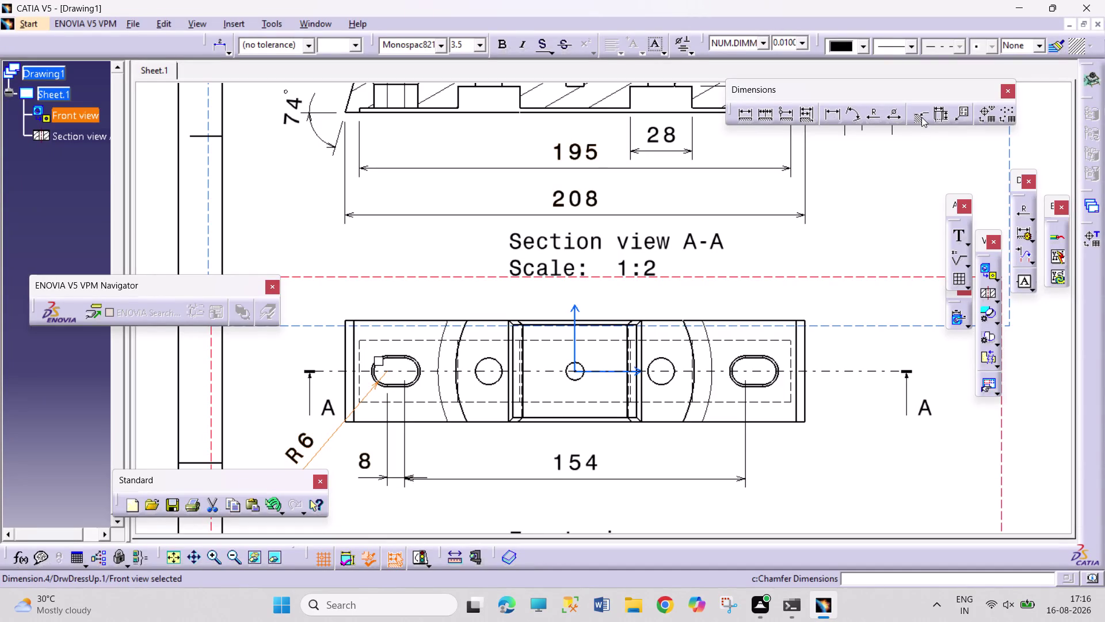
Try a chamfer dimension on the slot's top edge, cancel it, and zoom to the left slot.
drag(922, 115, 912, 118)
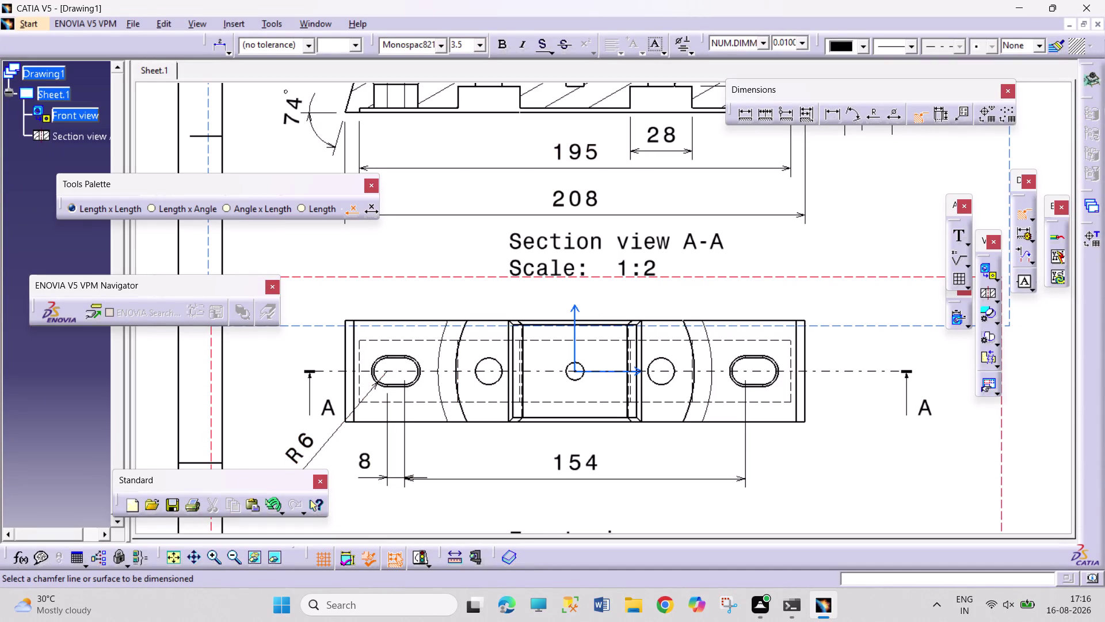
click(392, 357)
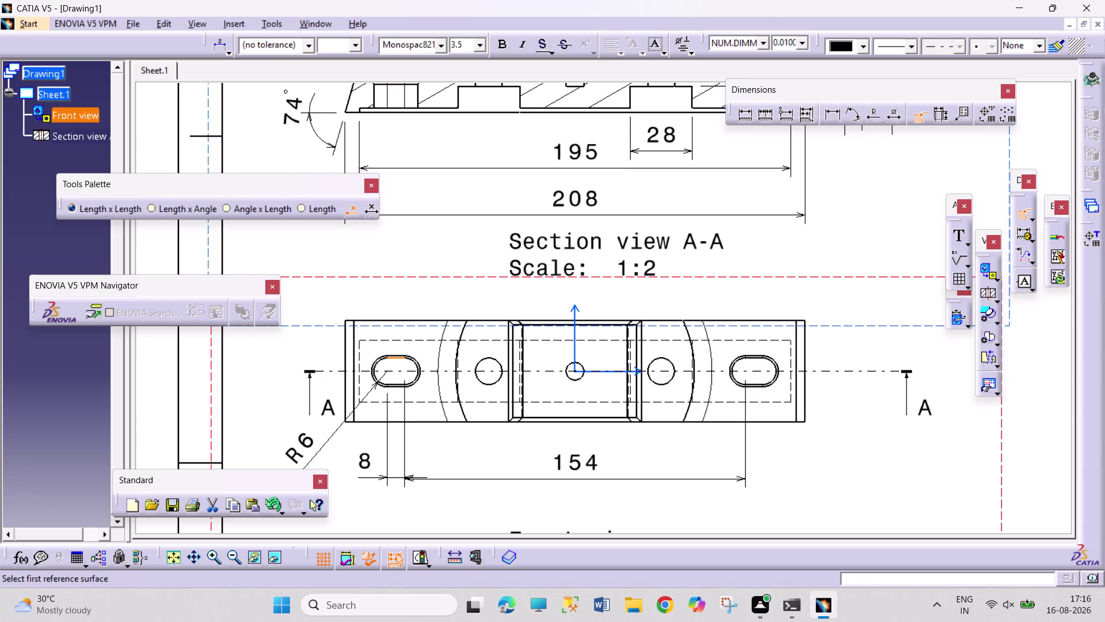
click(392, 354)
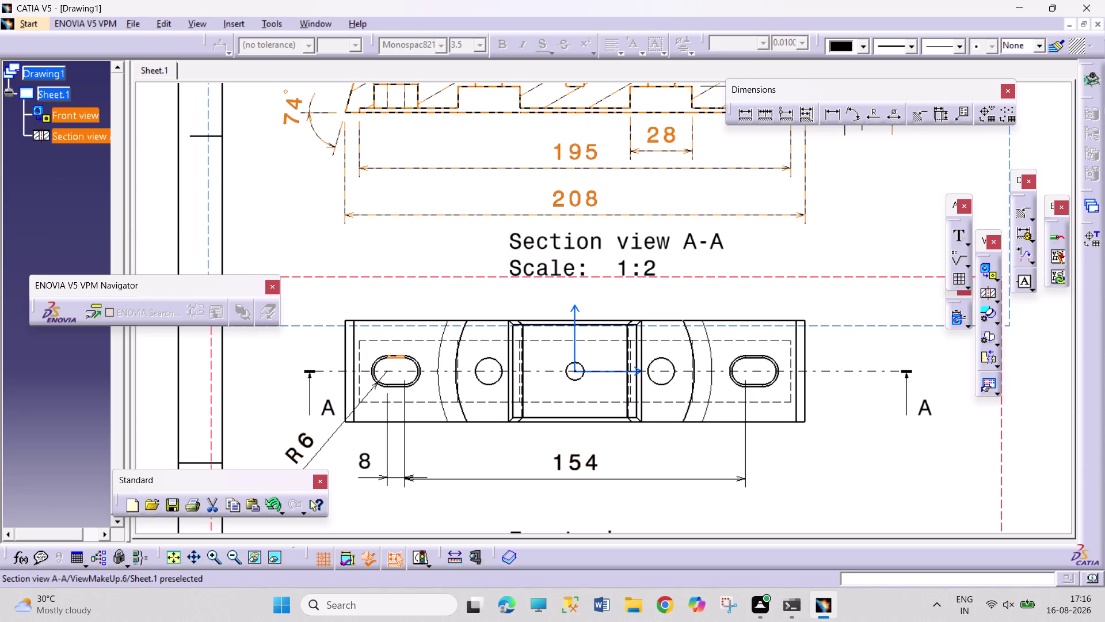
key(Escape)
key(Escape)
key(Escape)
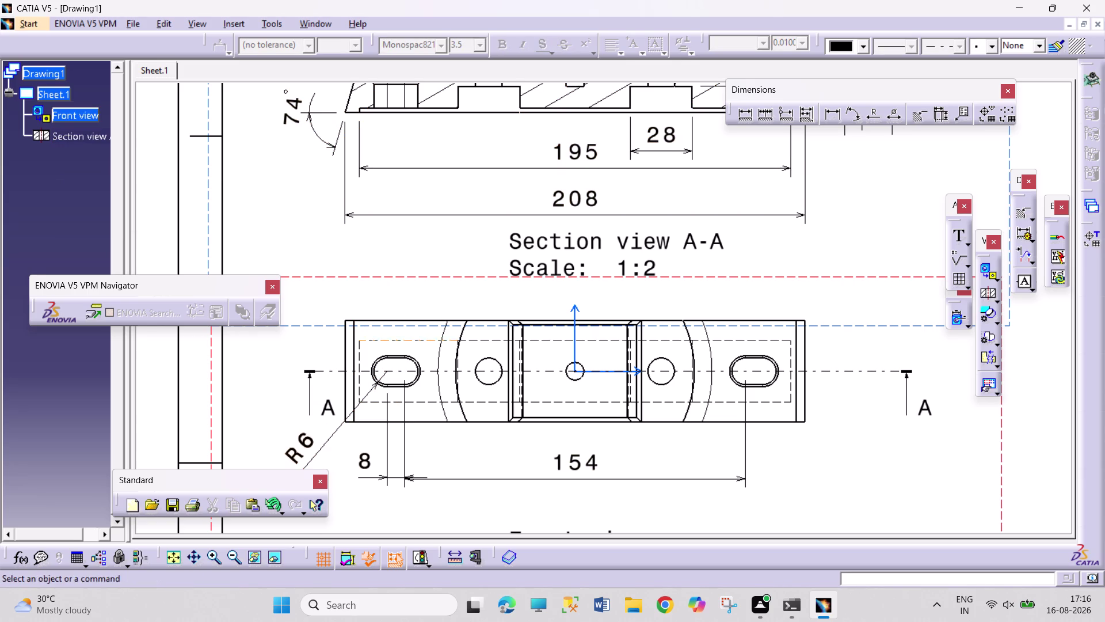
triple_click(212, 561)
click(212, 560)
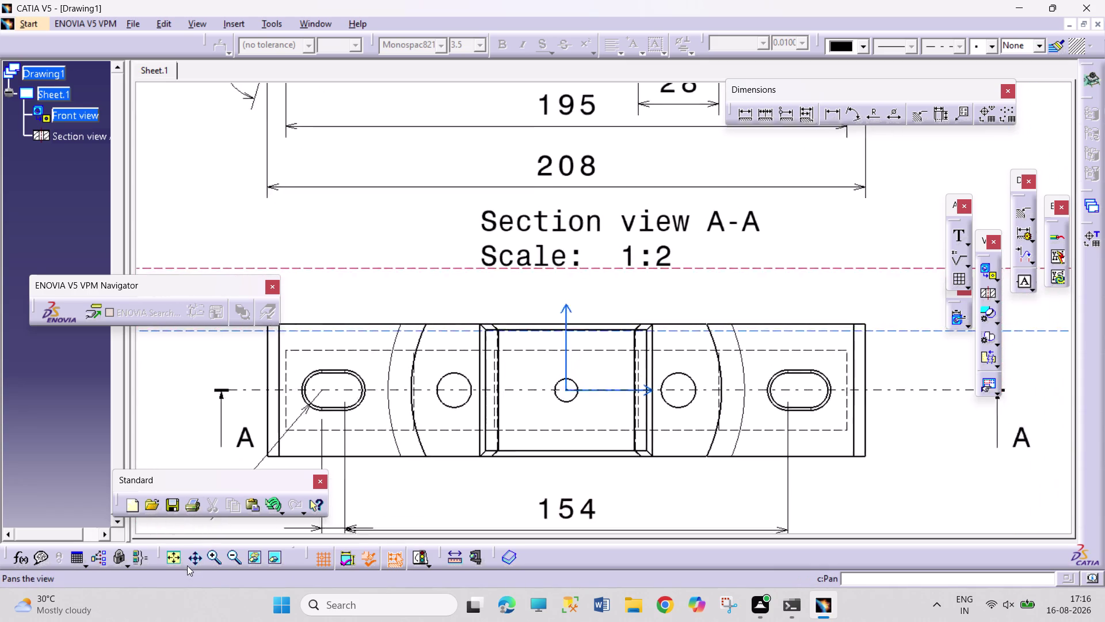
click(189, 558)
drag(353, 486, 685, 465)
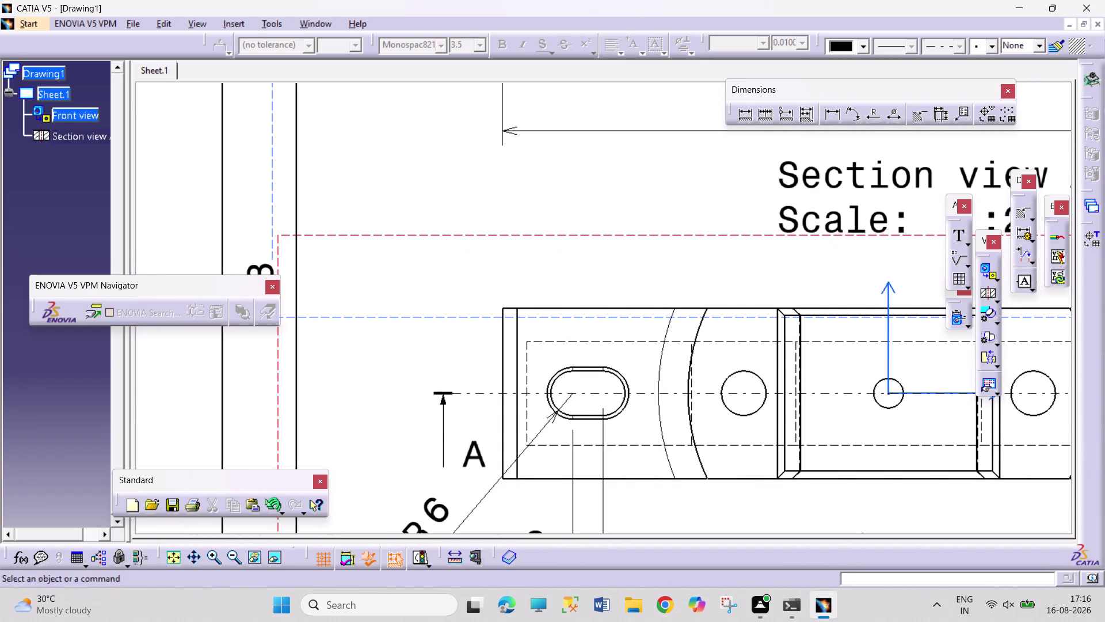
Retry the chamfer dimension on the left slot's top edge, then cancel it.
click(923, 115)
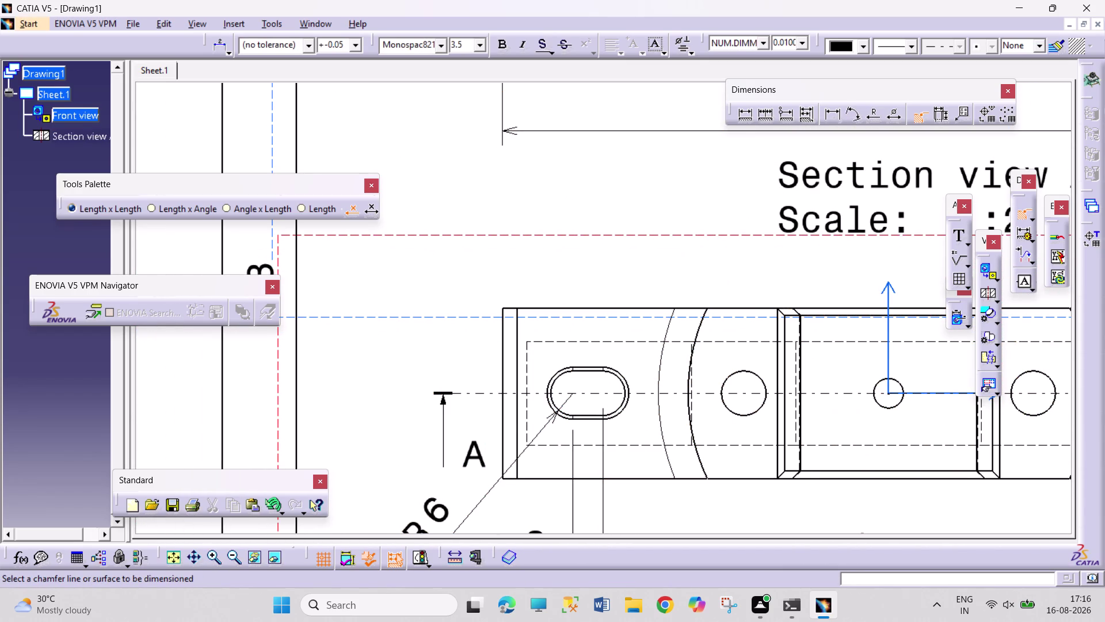
click(584, 370)
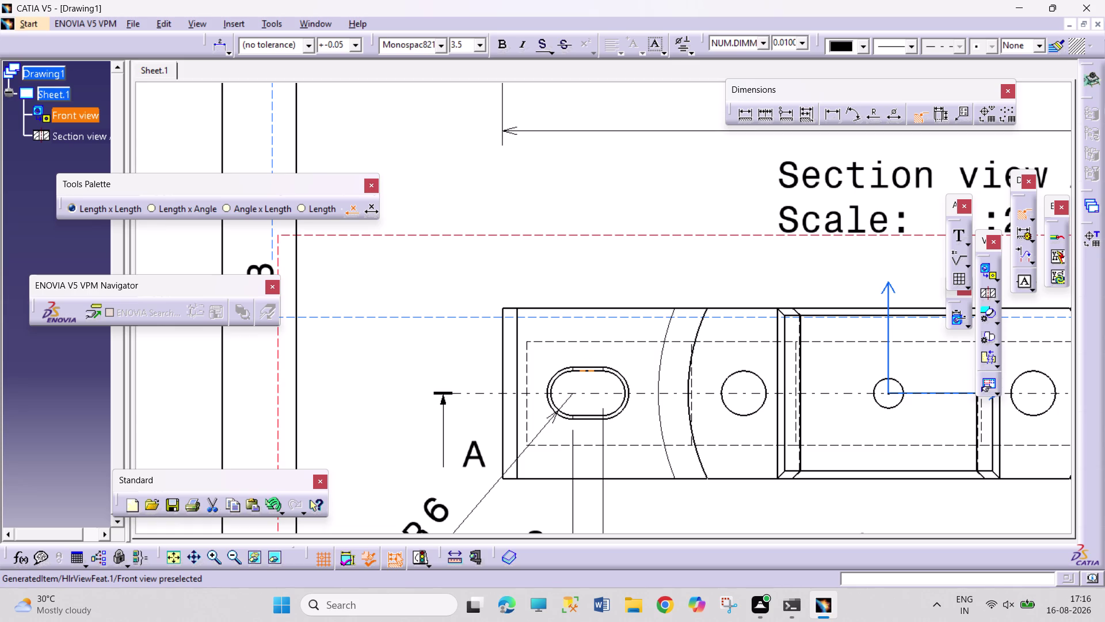
click(589, 367)
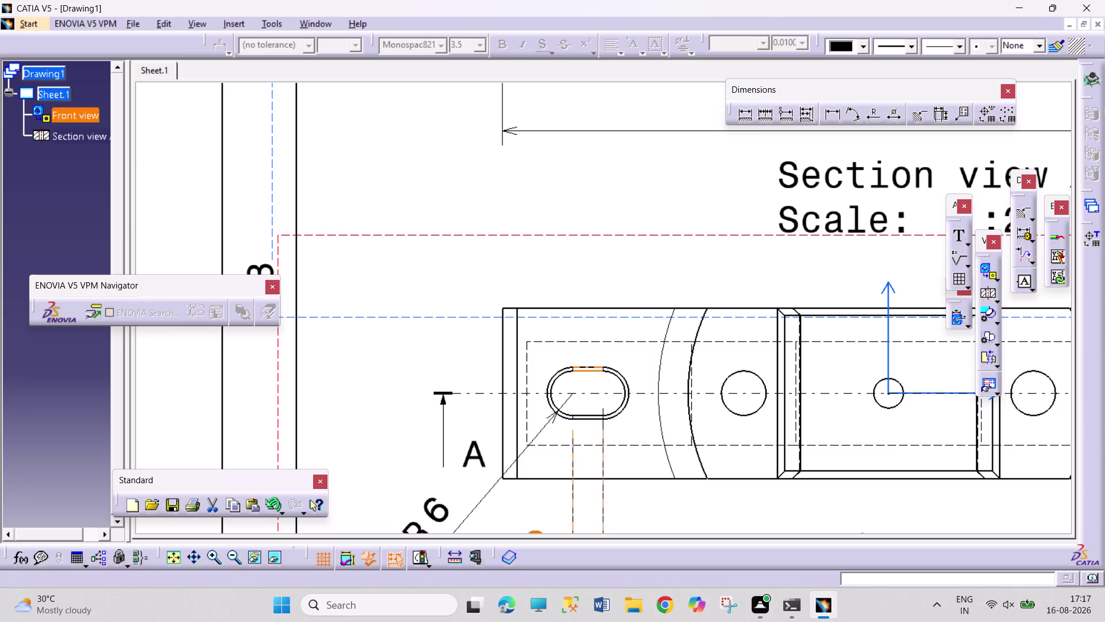
click(595, 366)
double_click(595, 366)
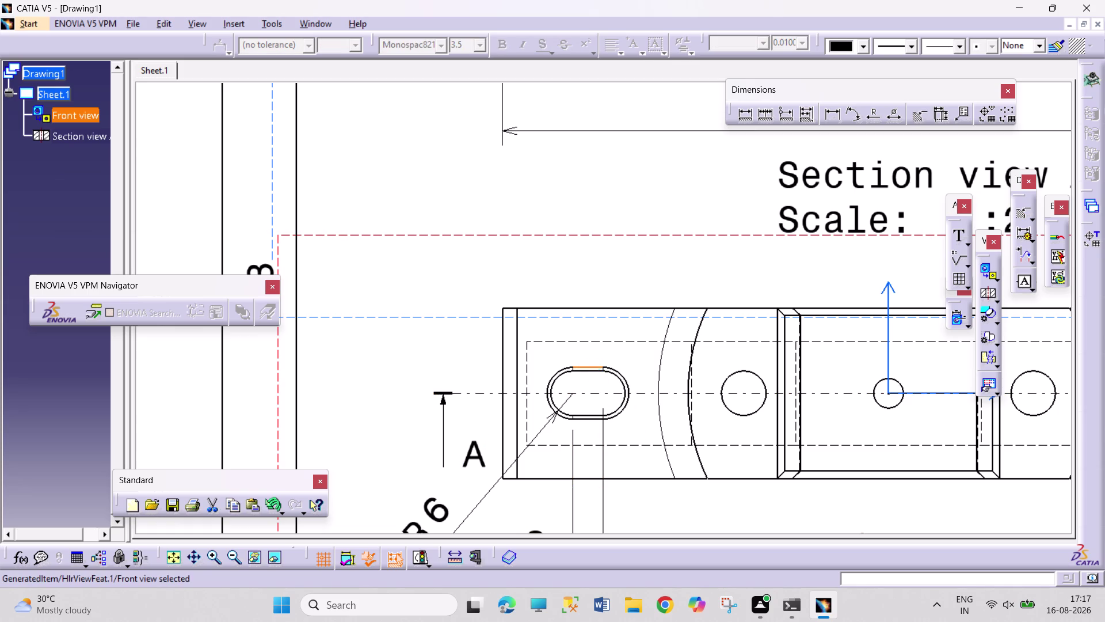
click(595, 371)
key(Escape)
key(Escape)
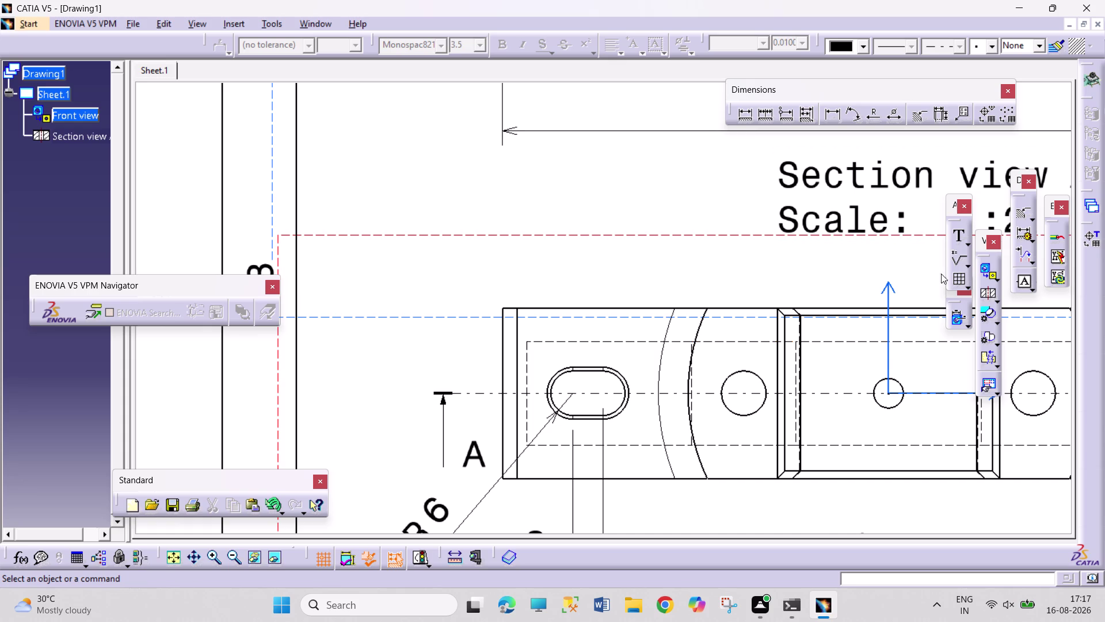
Chamfer-dimension the central block's edge against two reference surfaces, then zoom out.
click(1022, 215)
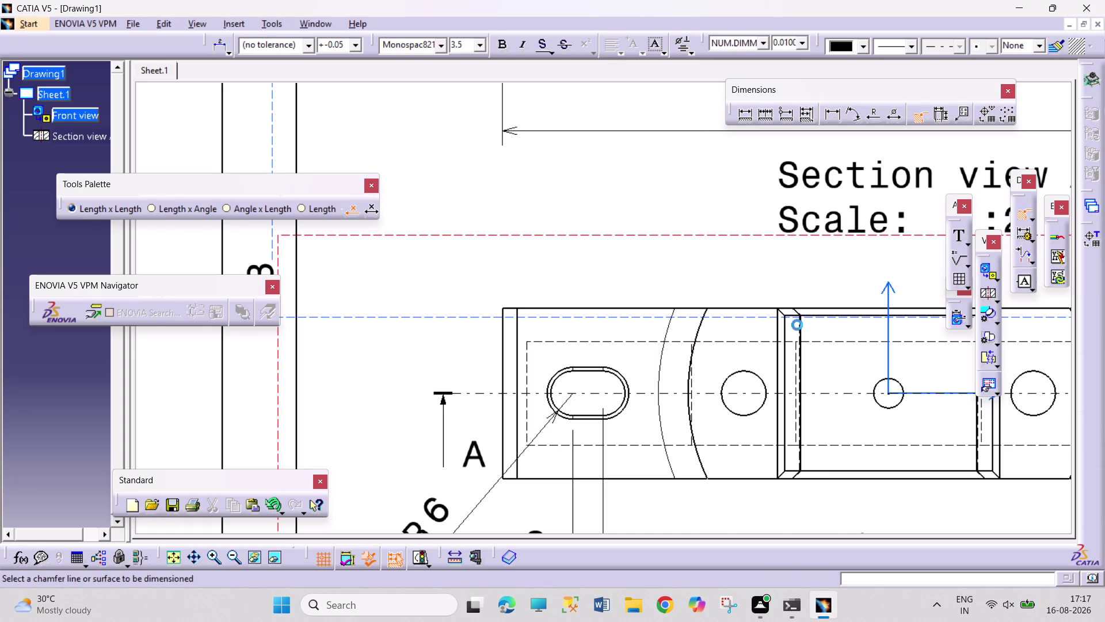
click(785, 345)
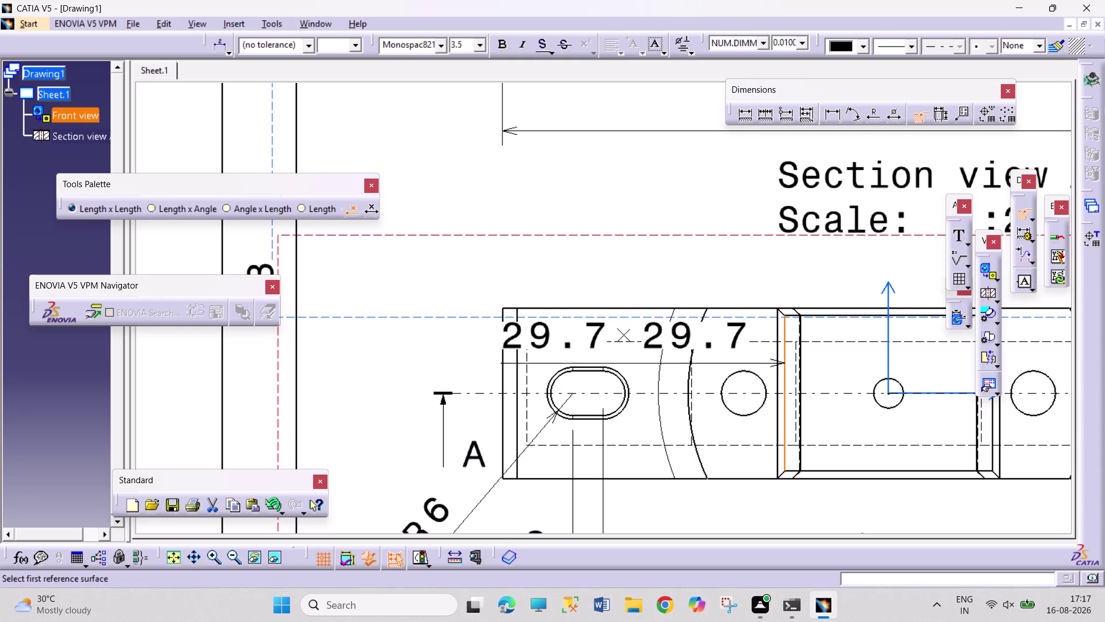
click(788, 307)
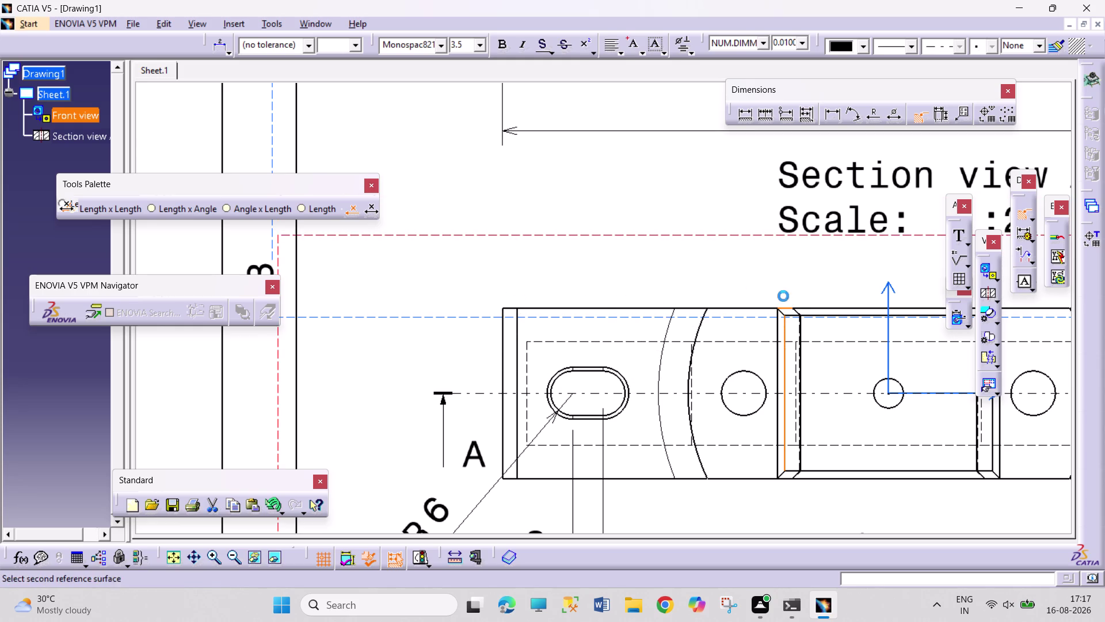
click(915, 118)
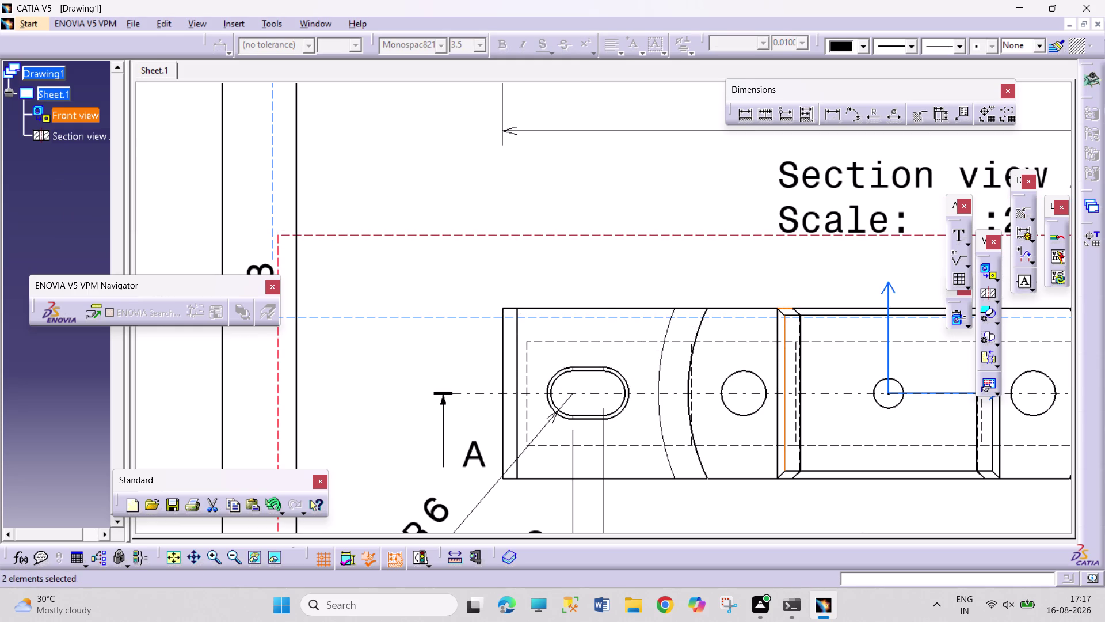
triple_click(230, 558)
triple_click(230, 559)
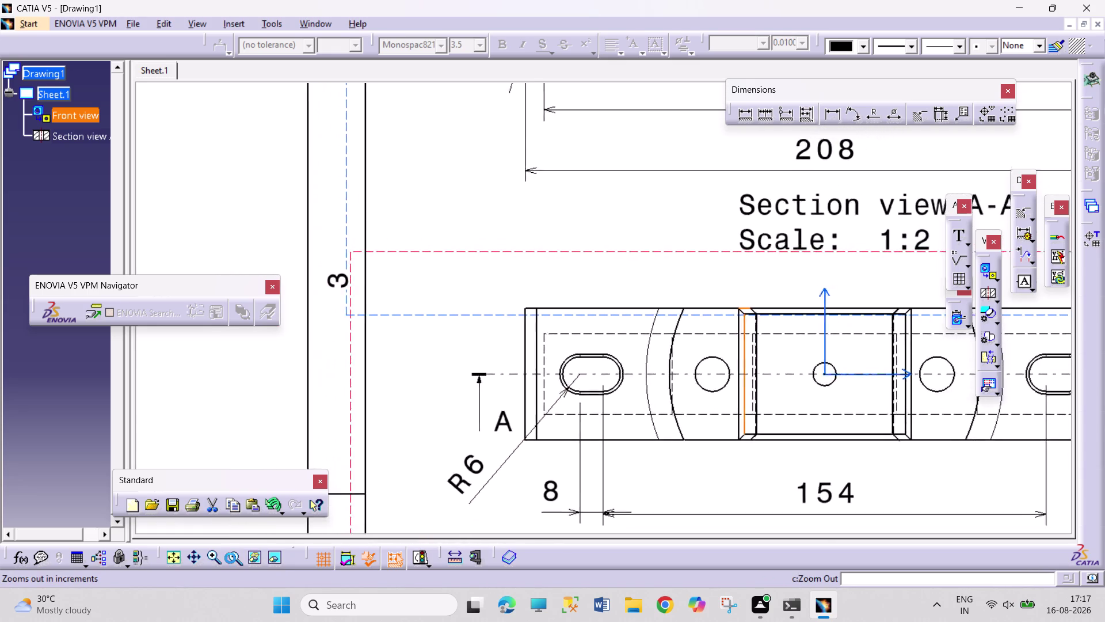
triple_click(230, 558)
triple_click(230, 557)
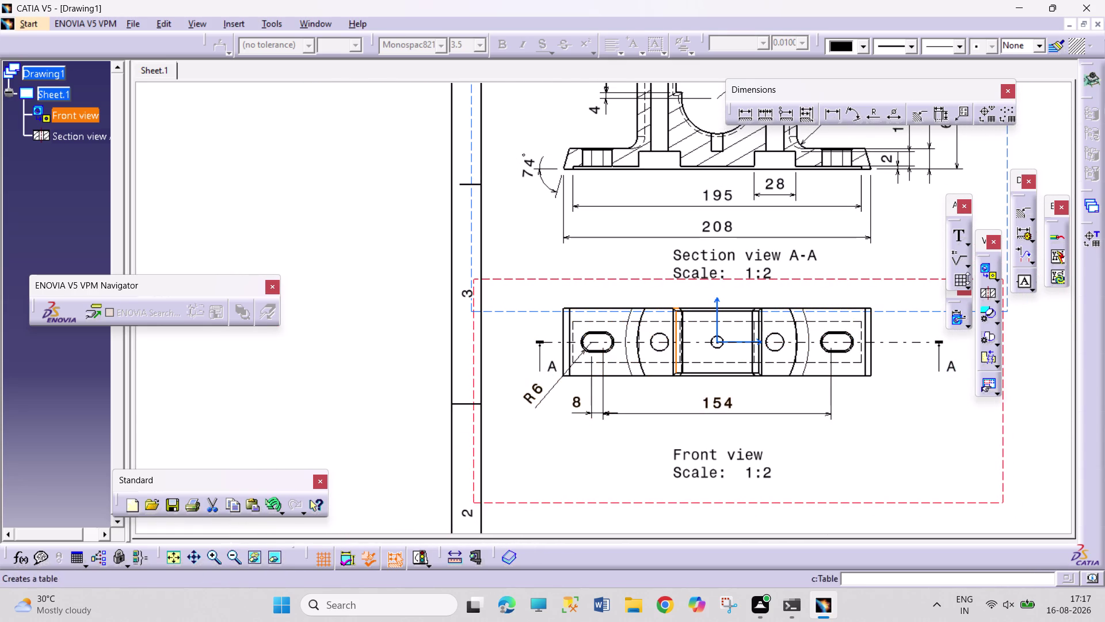
Dimension the front view's right-end height between top and bottom edges as 46.
click(831, 113)
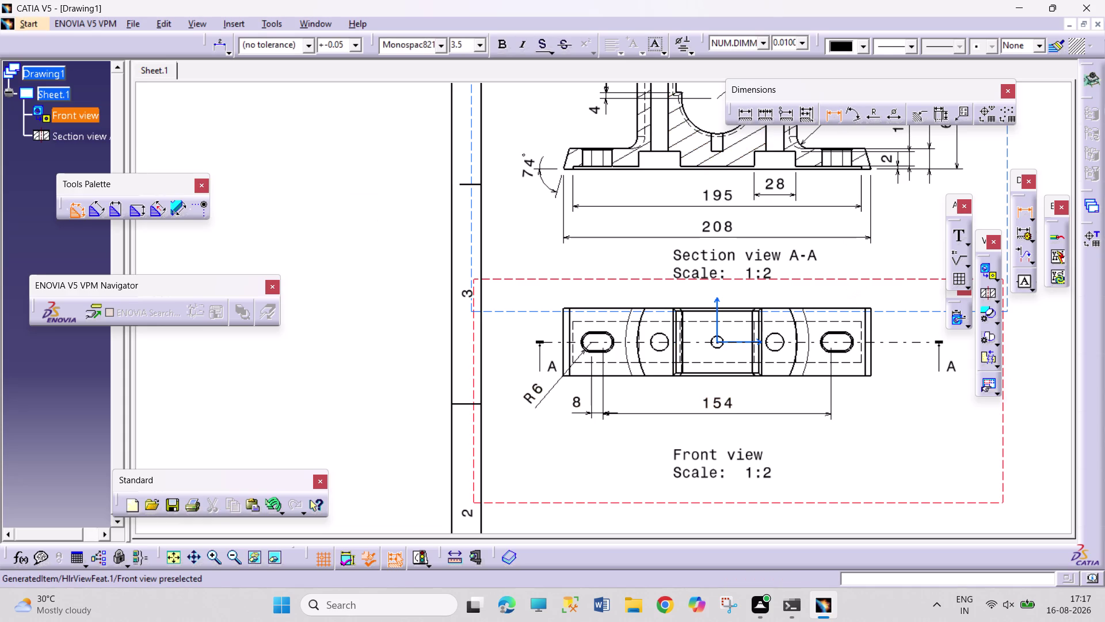
click(845, 310)
click(849, 376)
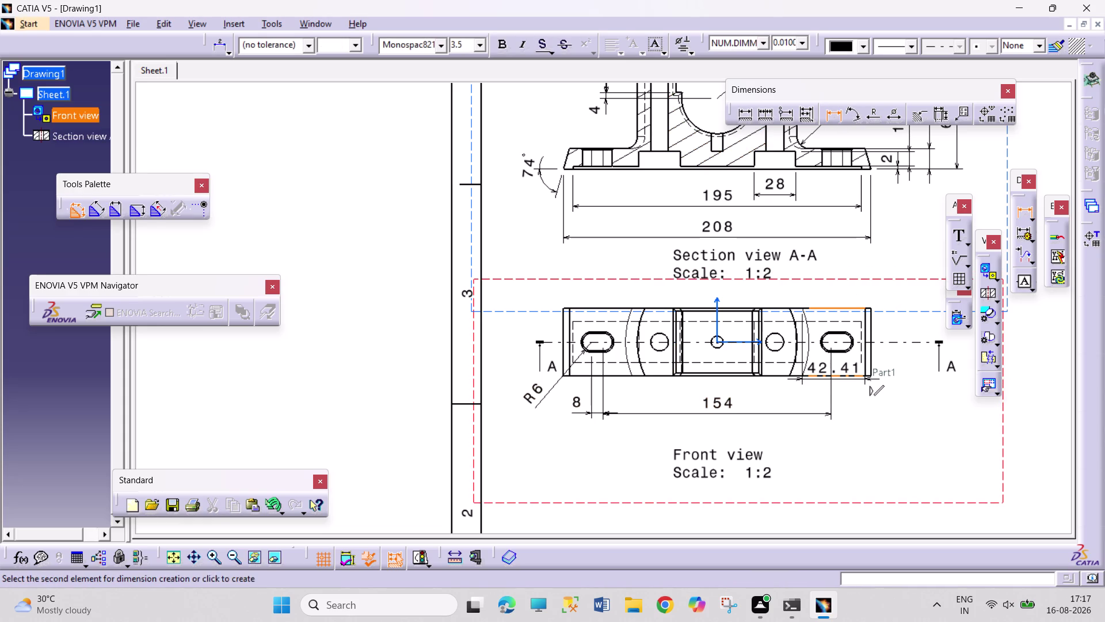
click(970, 358)
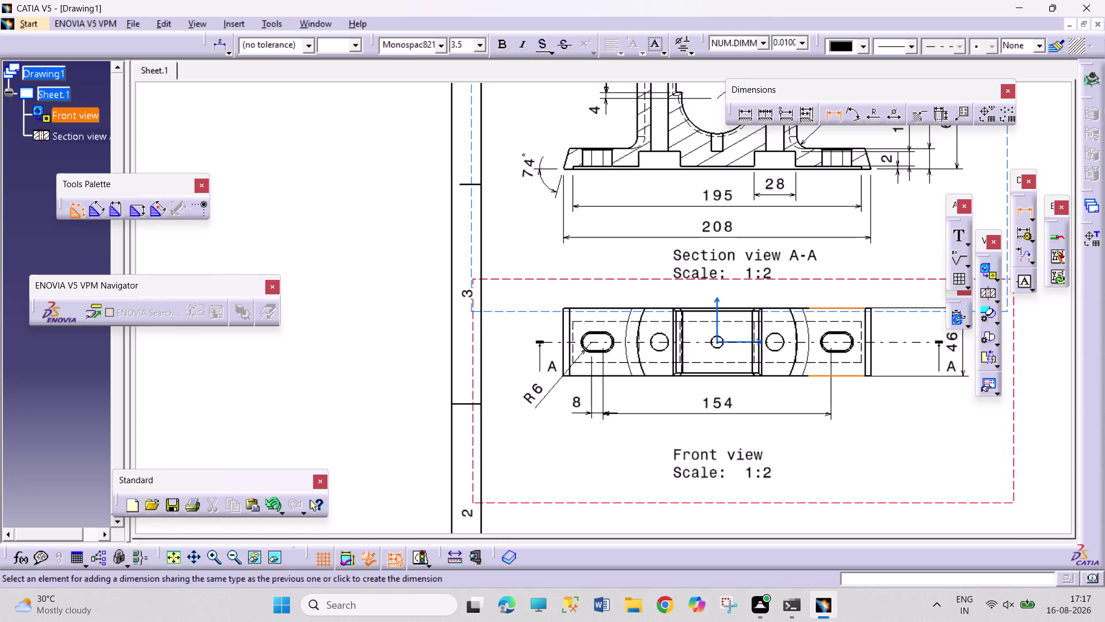
click(967, 341)
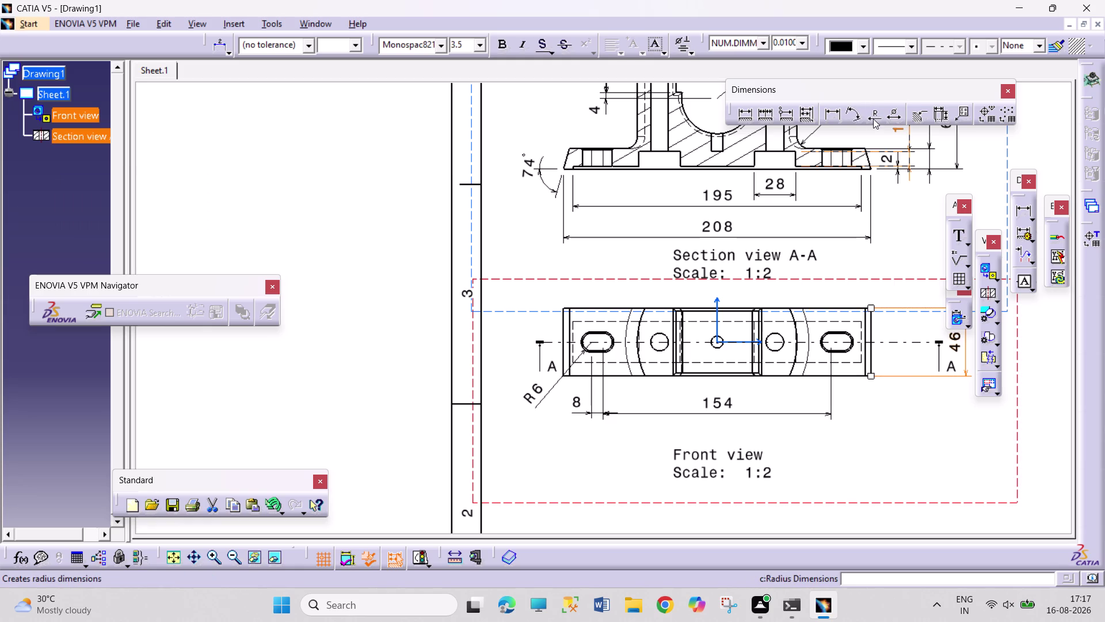
click(889, 115)
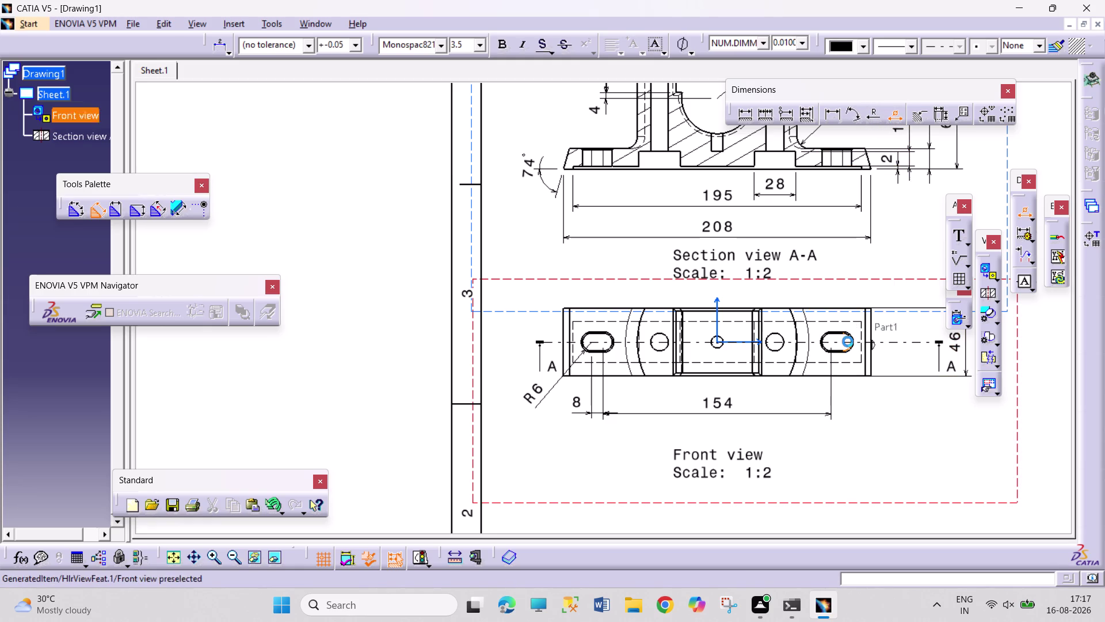
Add Ø12 to the hole right of centre and Ø8 to the central hole.
click(782, 336)
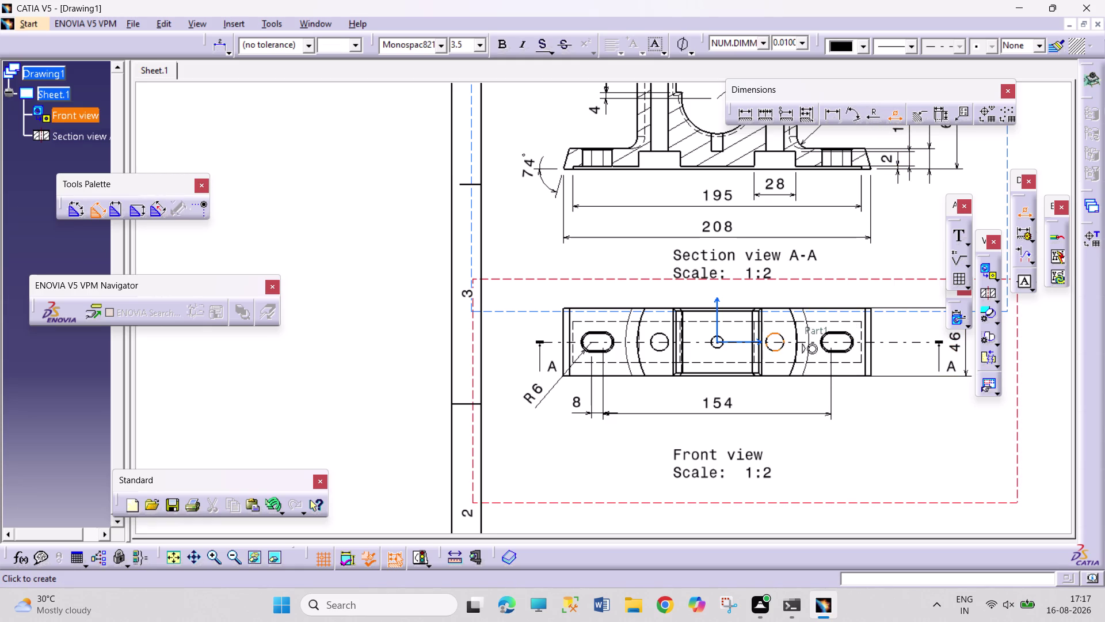
click(867, 287)
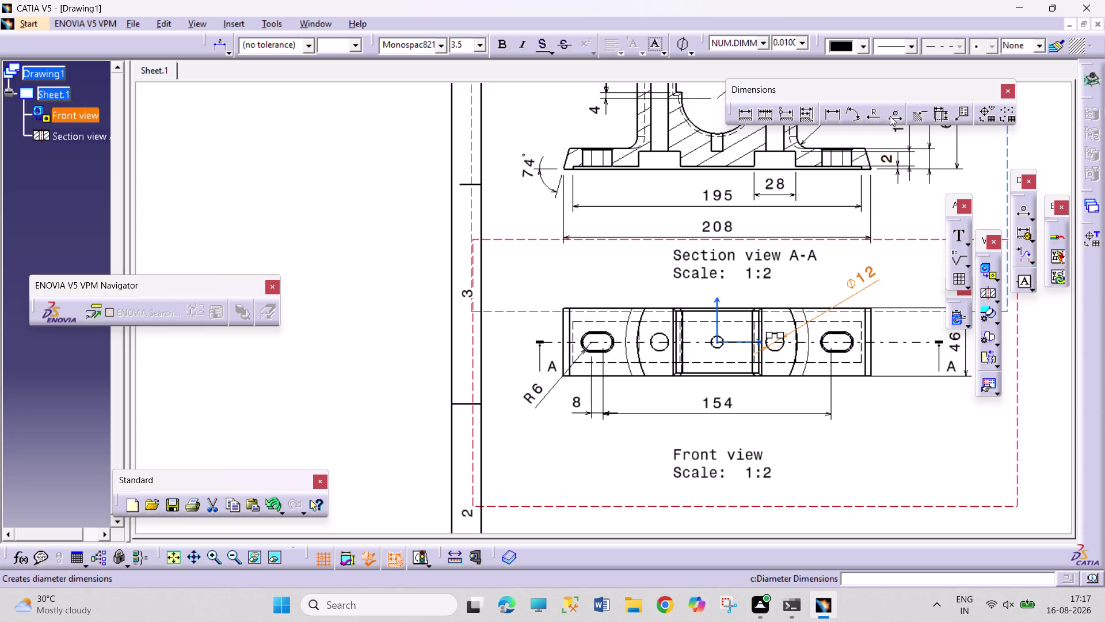
click(890, 116)
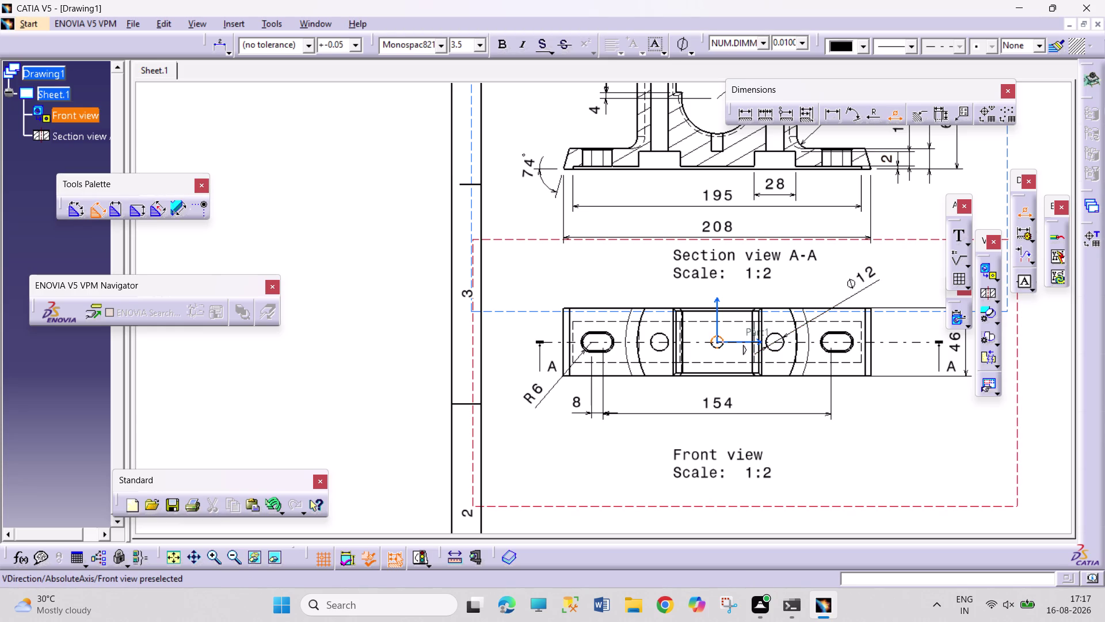
click(721, 335)
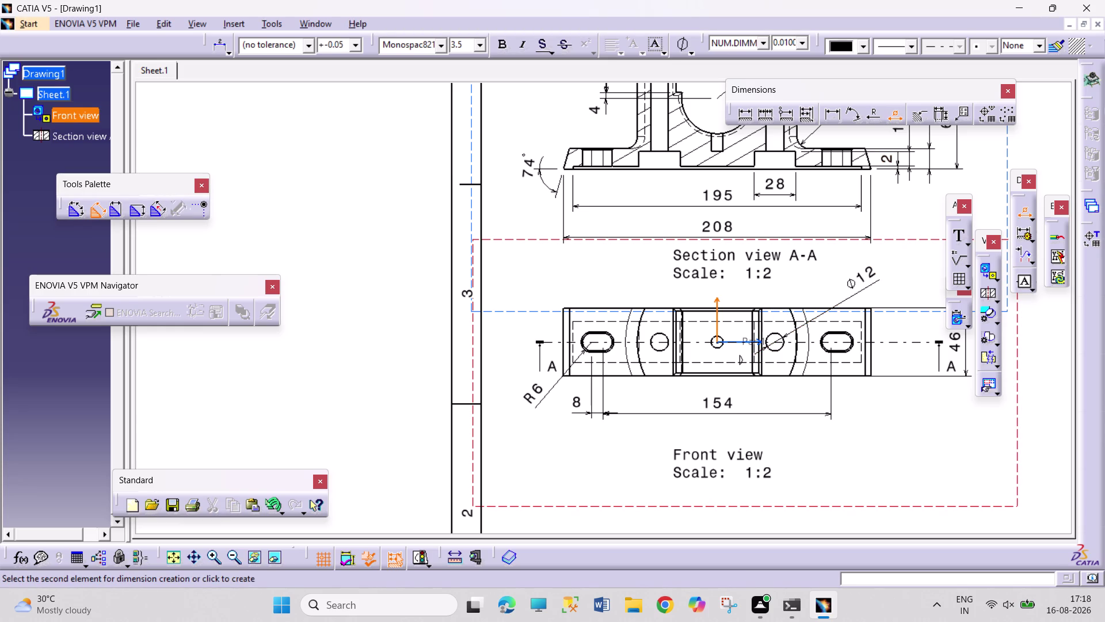
click(892, 115)
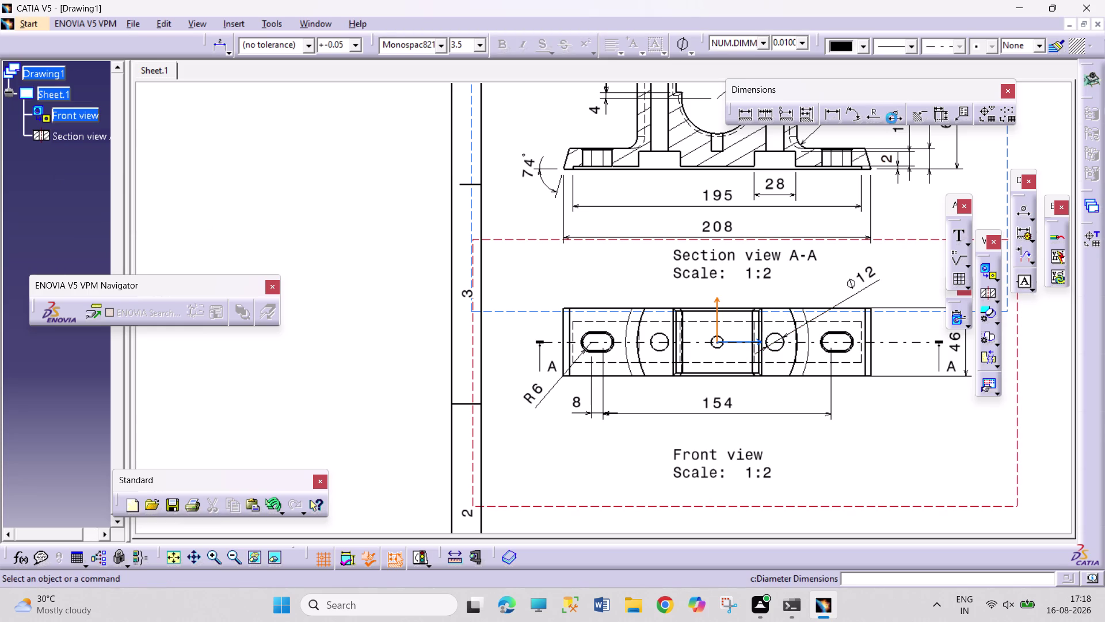
click(893, 114)
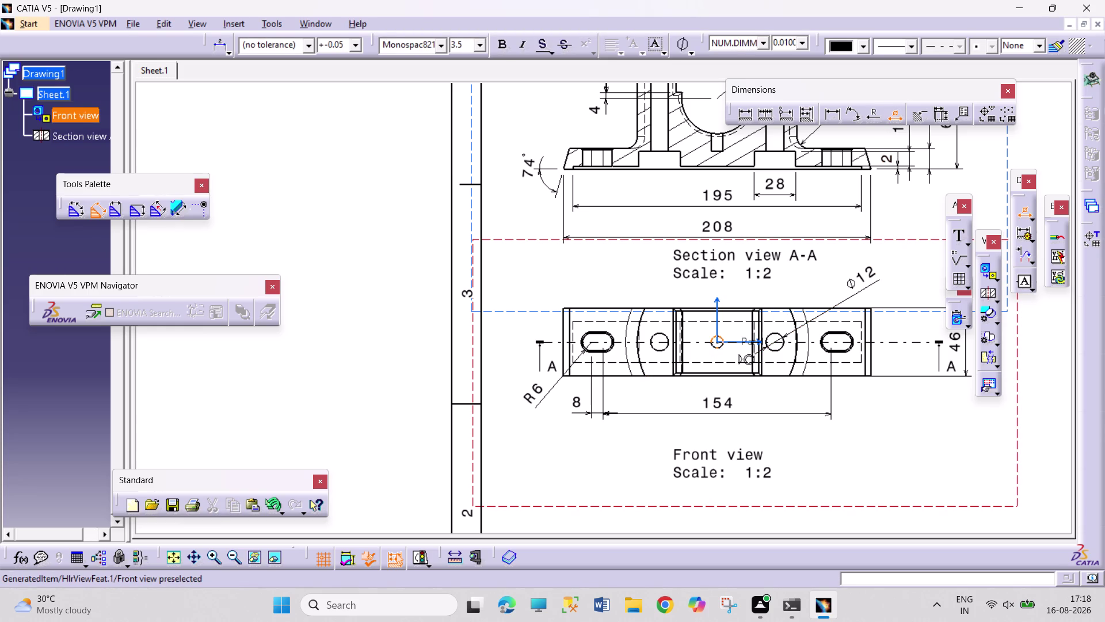
click(721, 347)
click(801, 291)
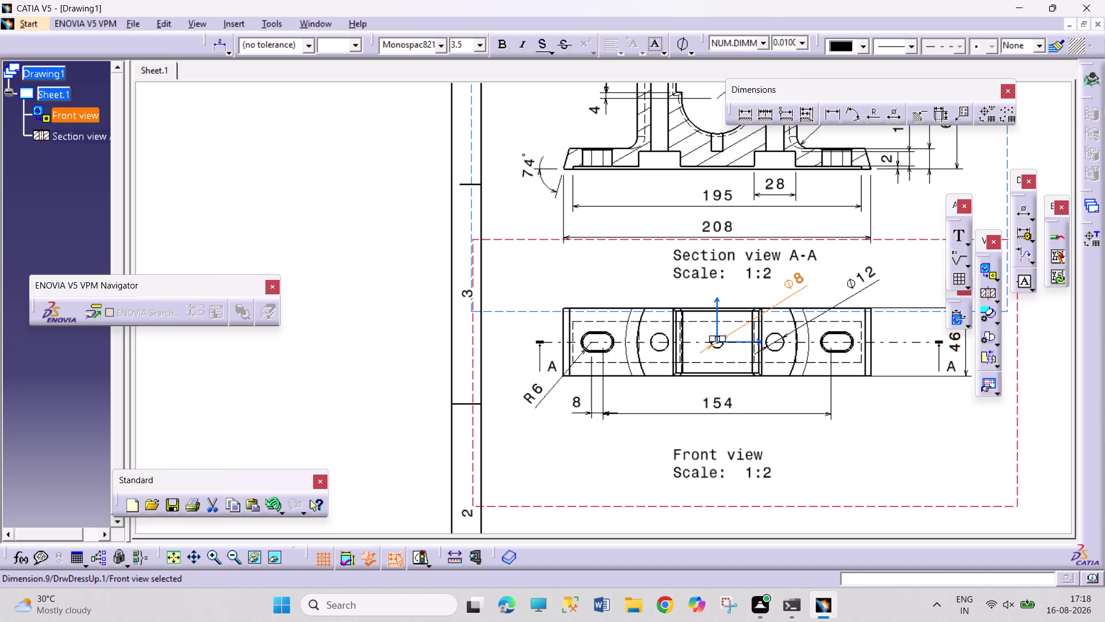
click(402, 400)
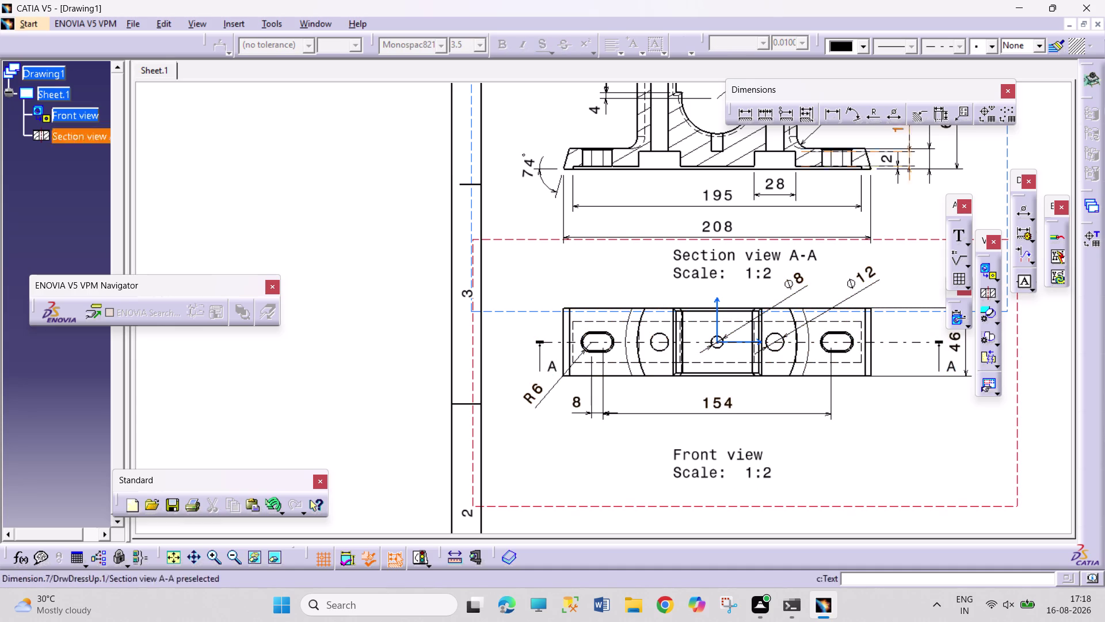
Begin another length dimension, then exit the dimension command.
click(831, 116)
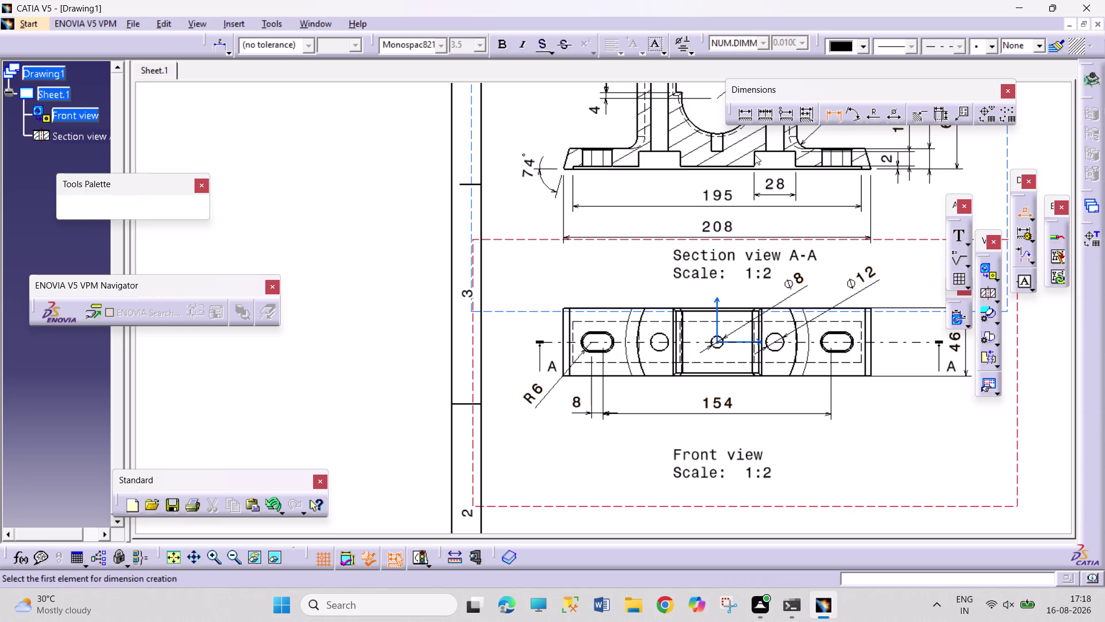
click(711, 142)
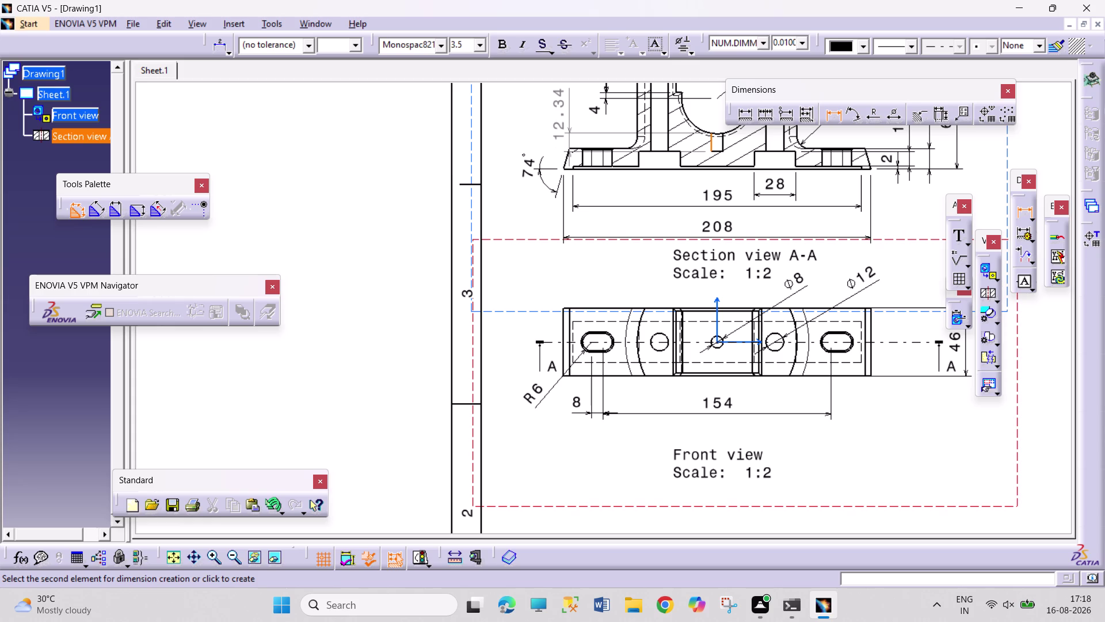
key(Escape)
key(Escape)
key(Escape)
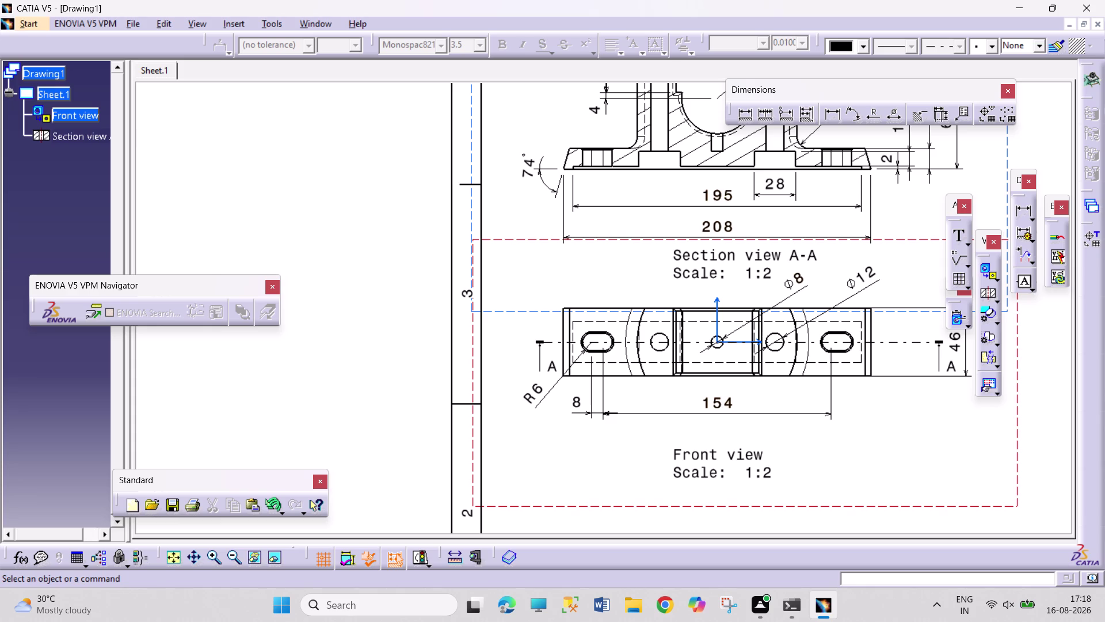
click(178, 563)
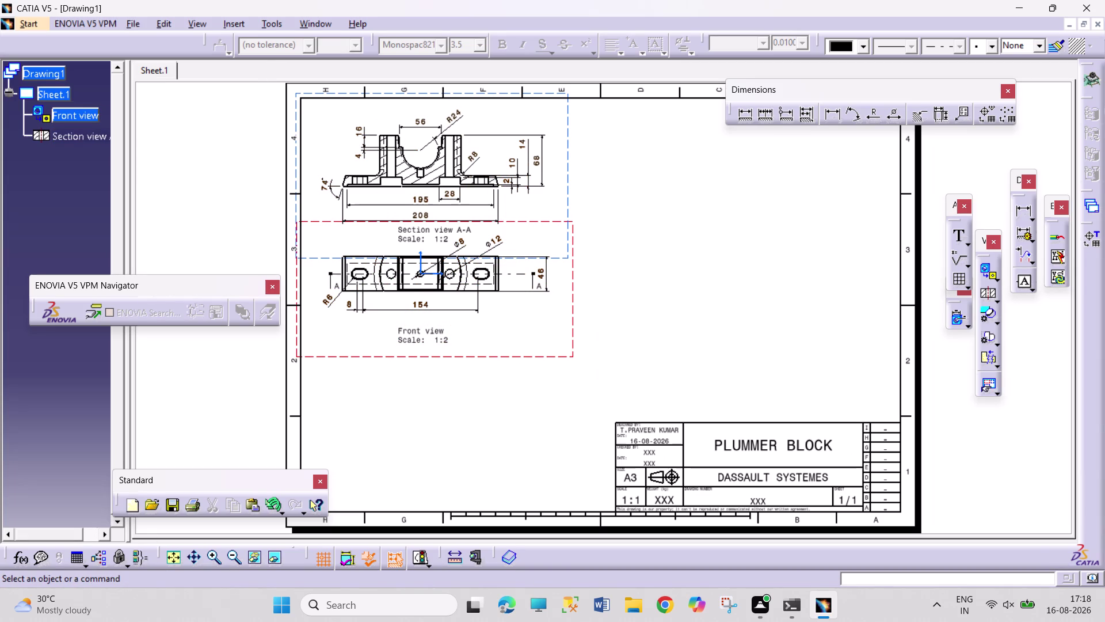
Show the full A3 sheet and list the open documents from the Window menu.
click(983, 273)
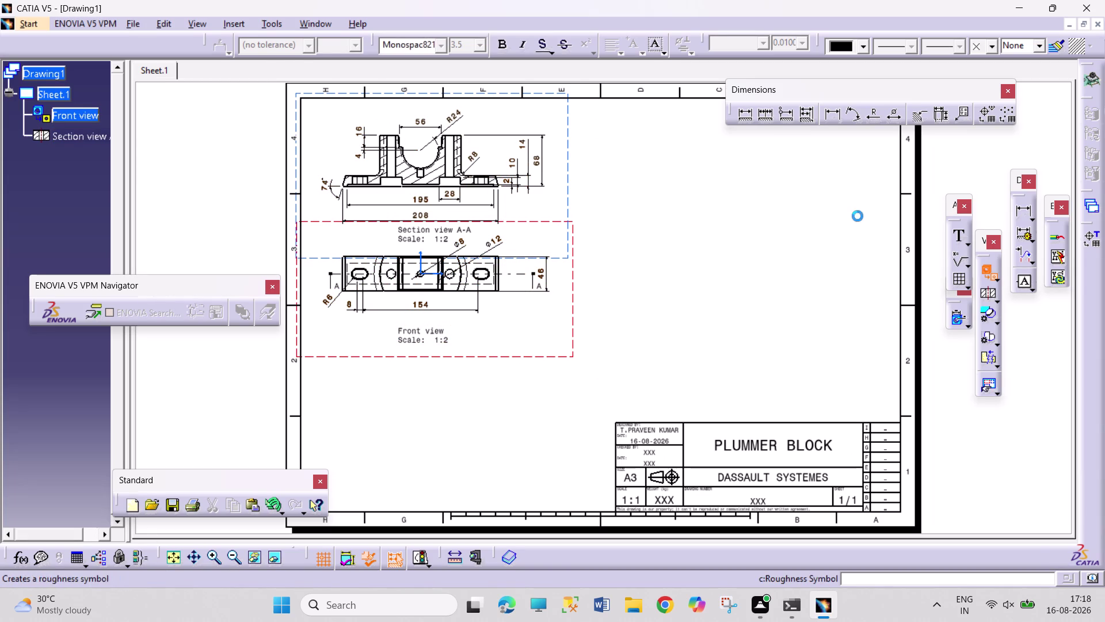
click(304, 27)
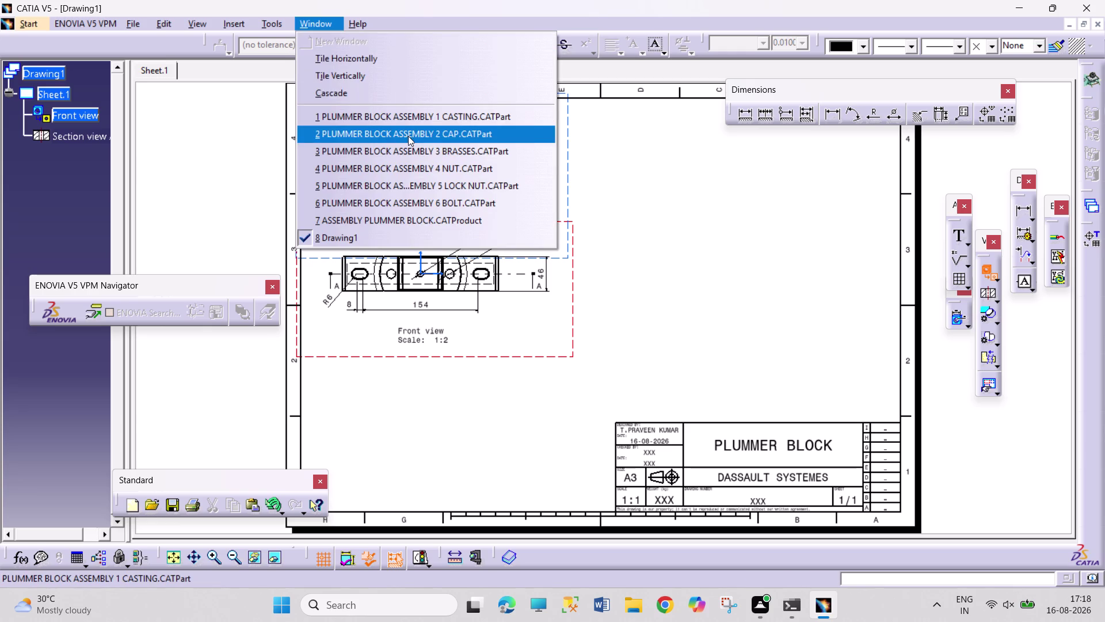
Place a 1:1 front view of the CAP part, defined by its face, on the sheet.
click(408, 136)
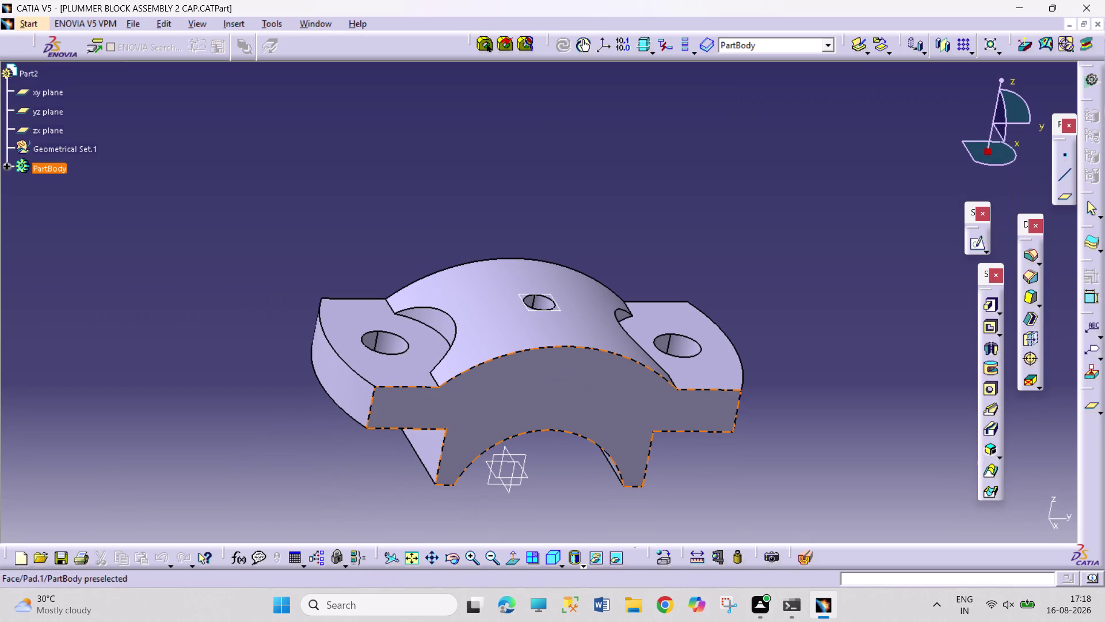
click(585, 387)
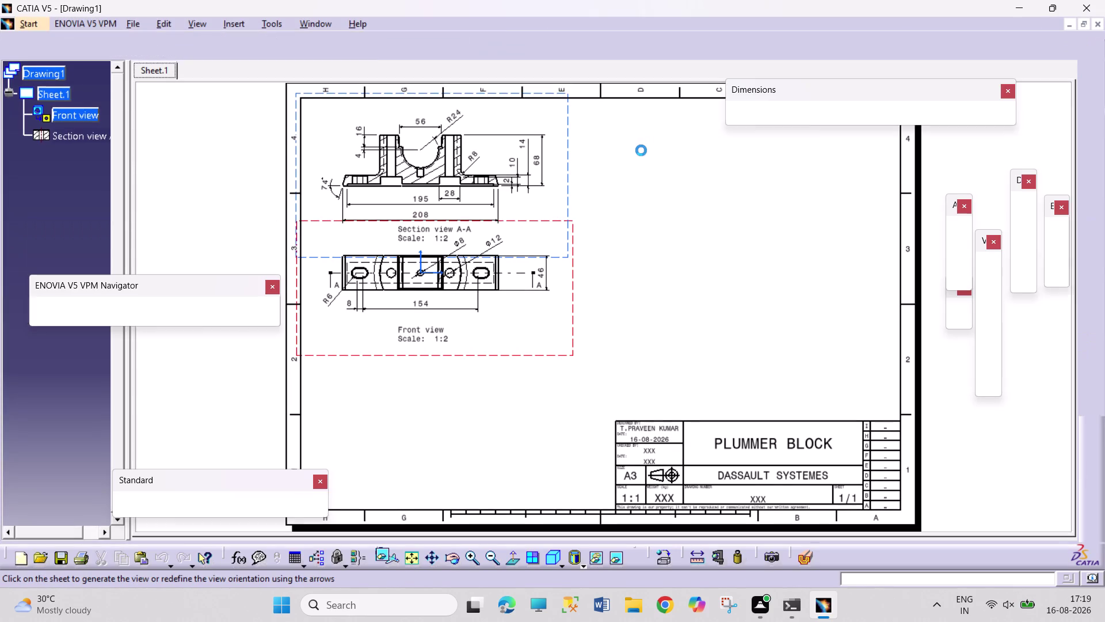
double_click(643, 159)
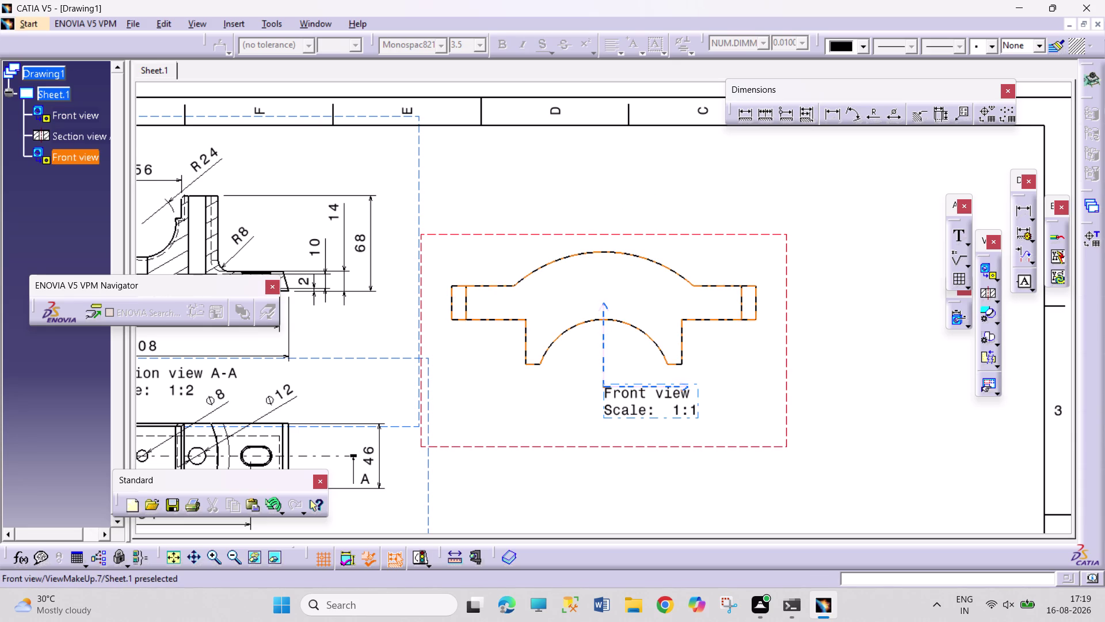
click(228, 559)
click(228, 558)
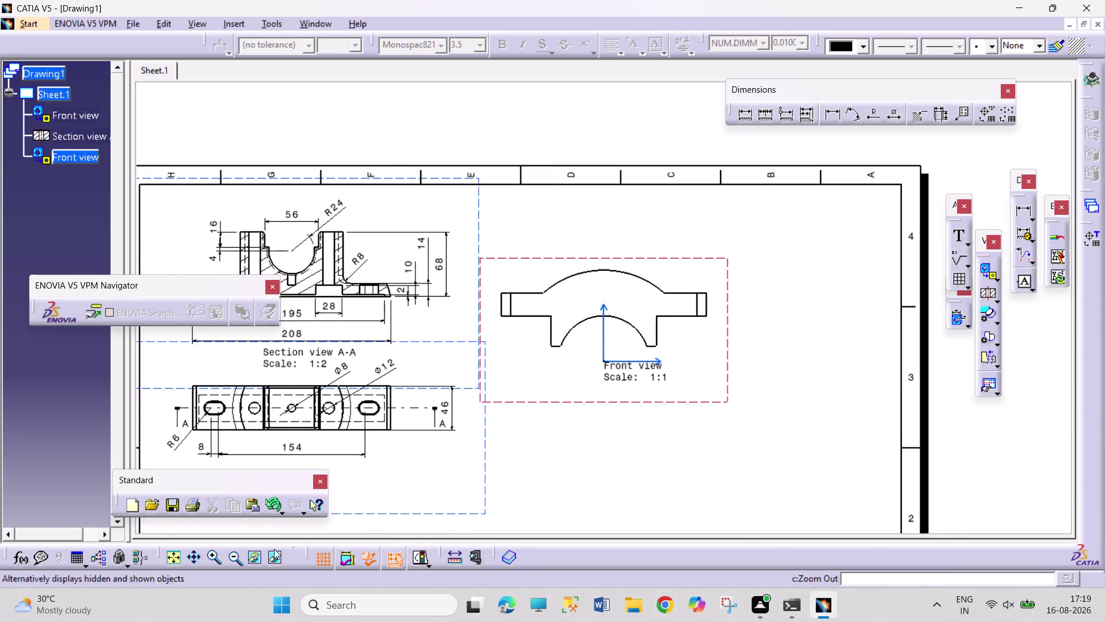
right_click(673, 378)
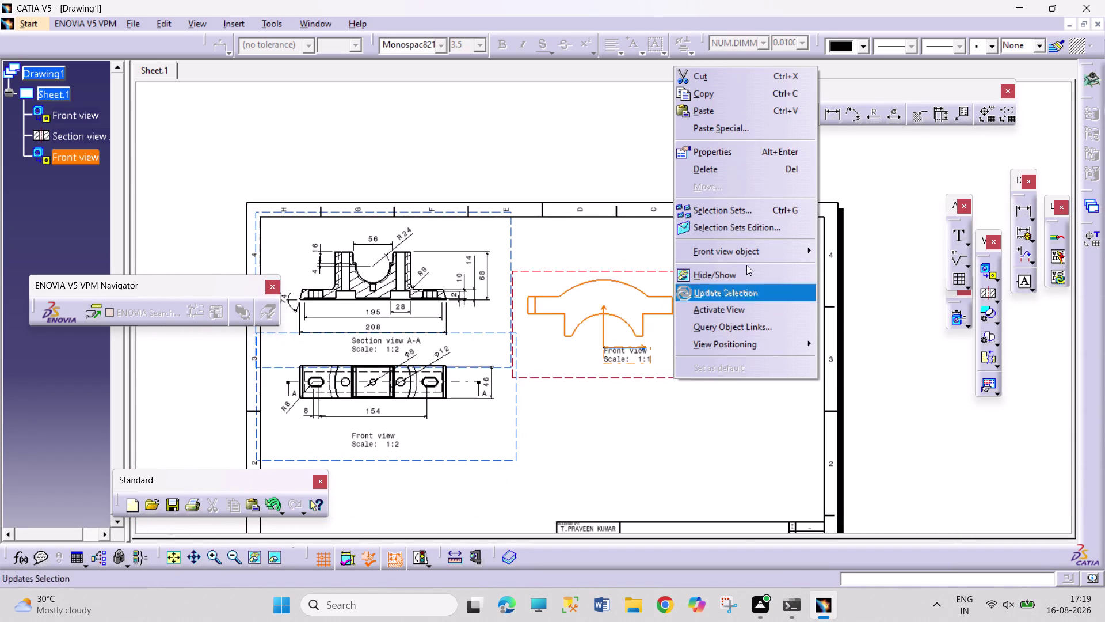
Set the cap front view's scale to 1:2 in its Properties.
click(746, 153)
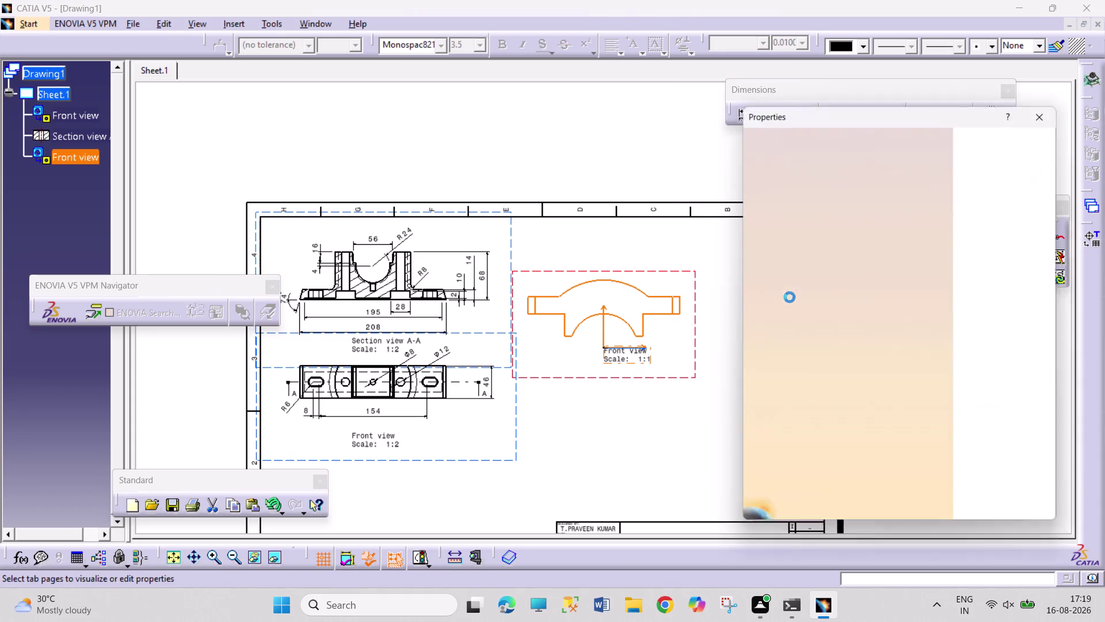
click(894, 258)
key(BackSpace)
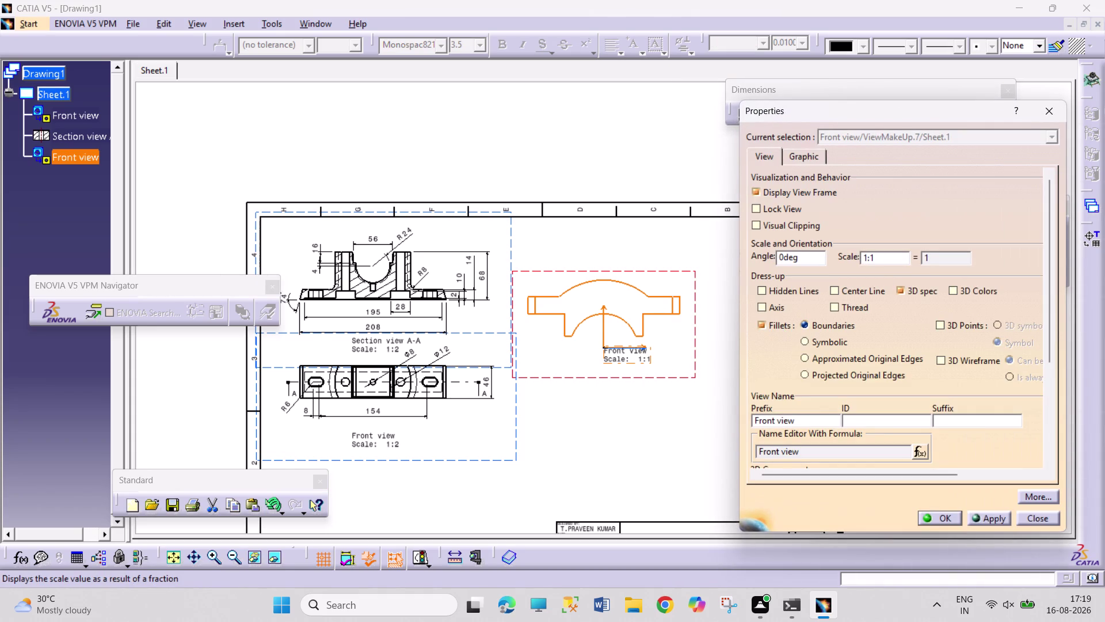
key(2)
key(Return)
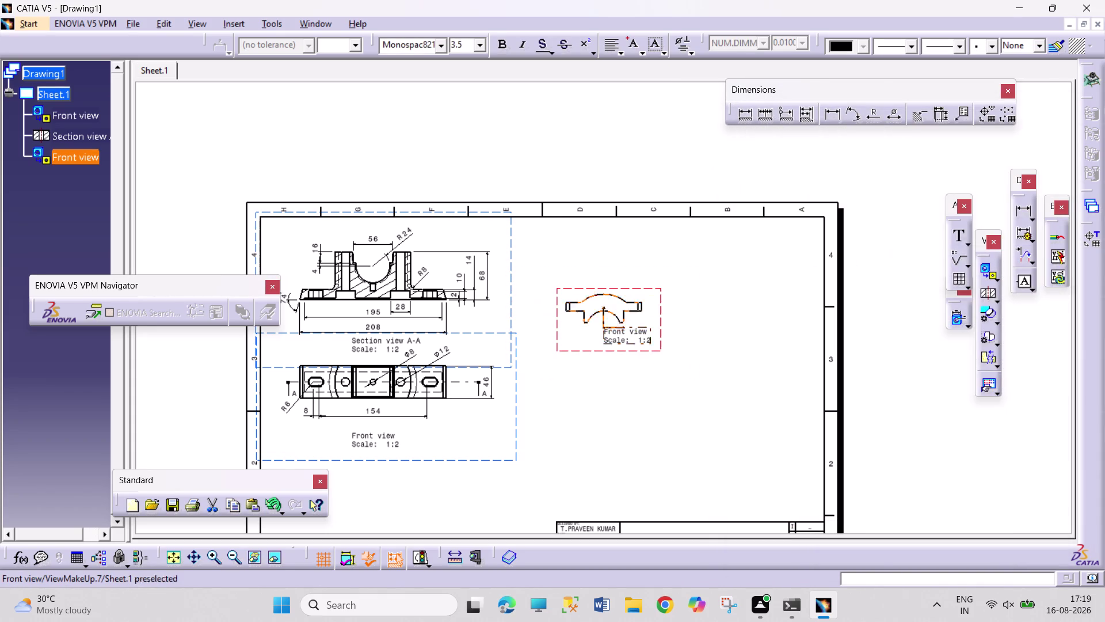
Move the cap front view up beside the section view.
drag(566, 287, 538, 242)
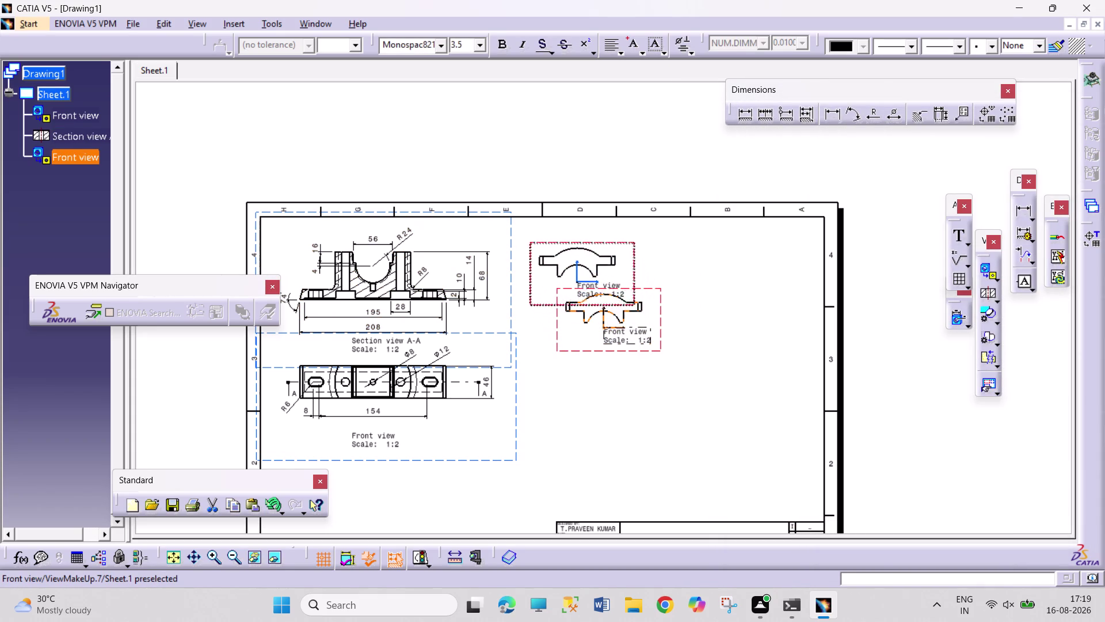
drag(539, 242, 529, 223)
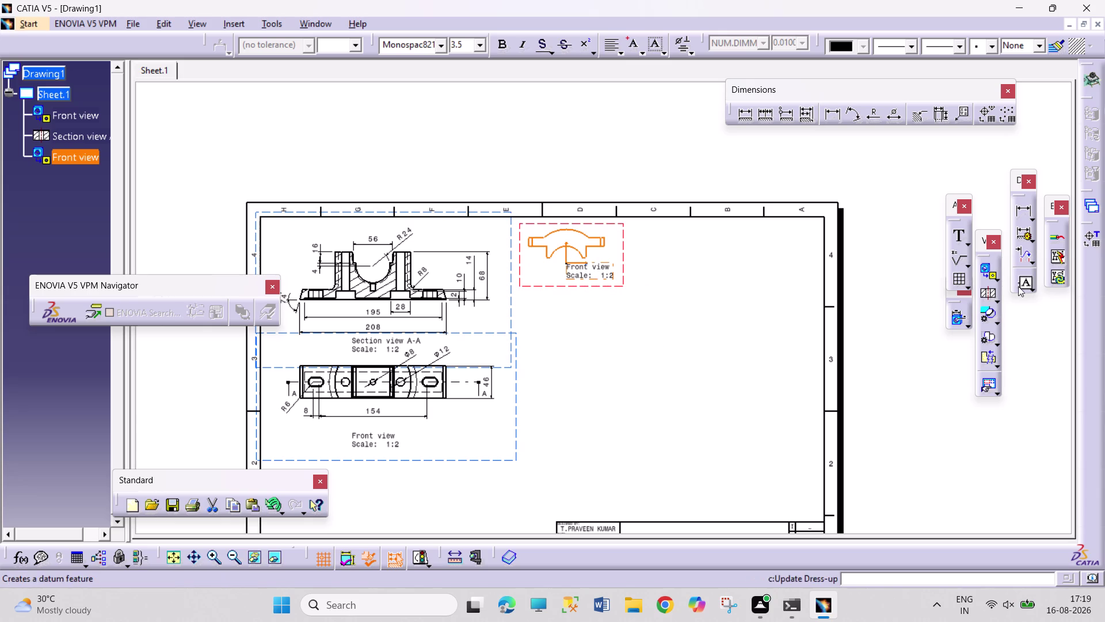
click(999, 280)
click(1022, 290)
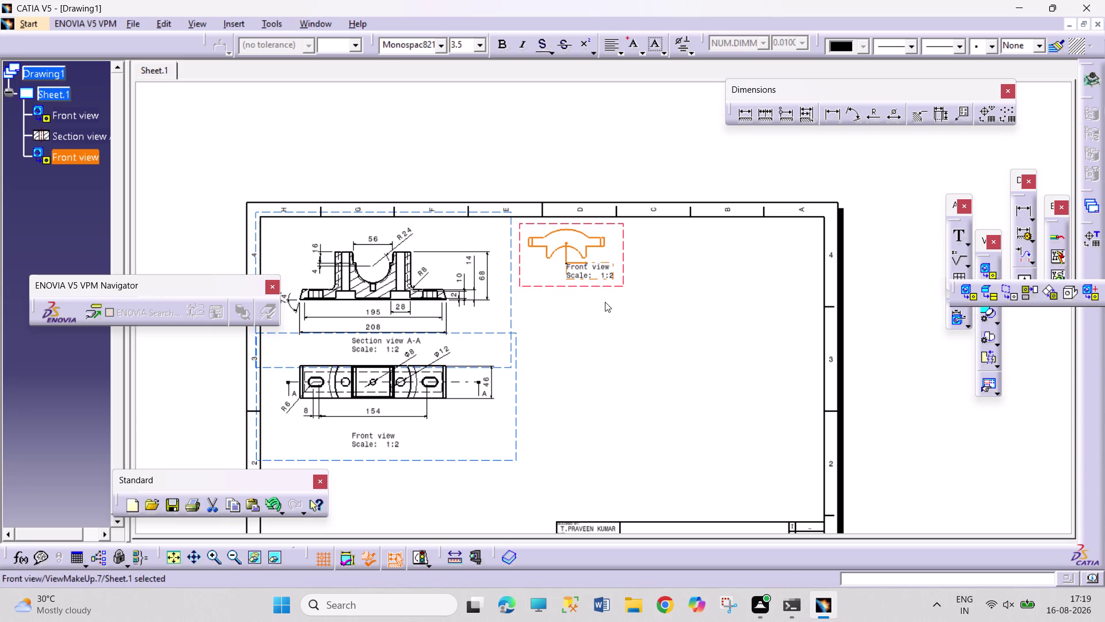
click(579, 321)
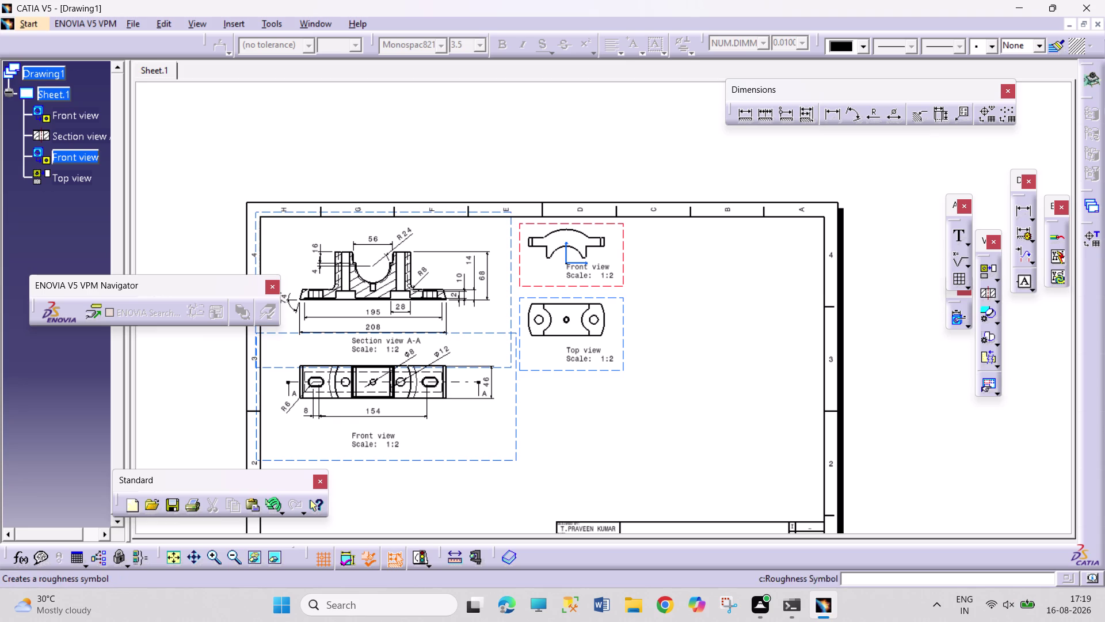
Shift the cap's 1:2 front and top views slightly down the sheet.
drag(613, 287, 614, 296)
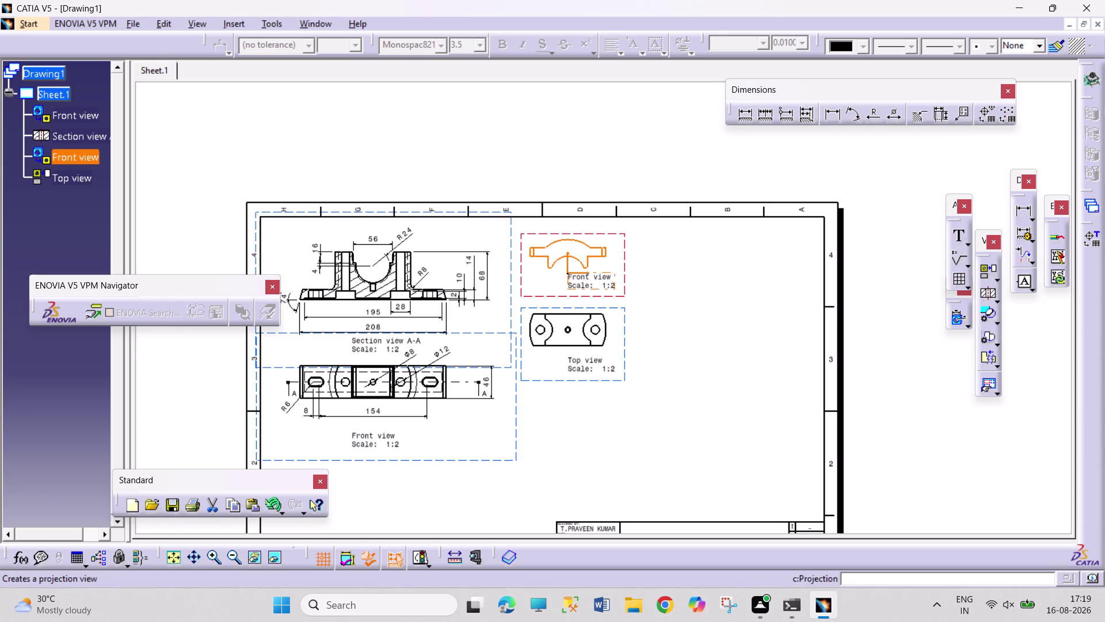
click(892, 115)
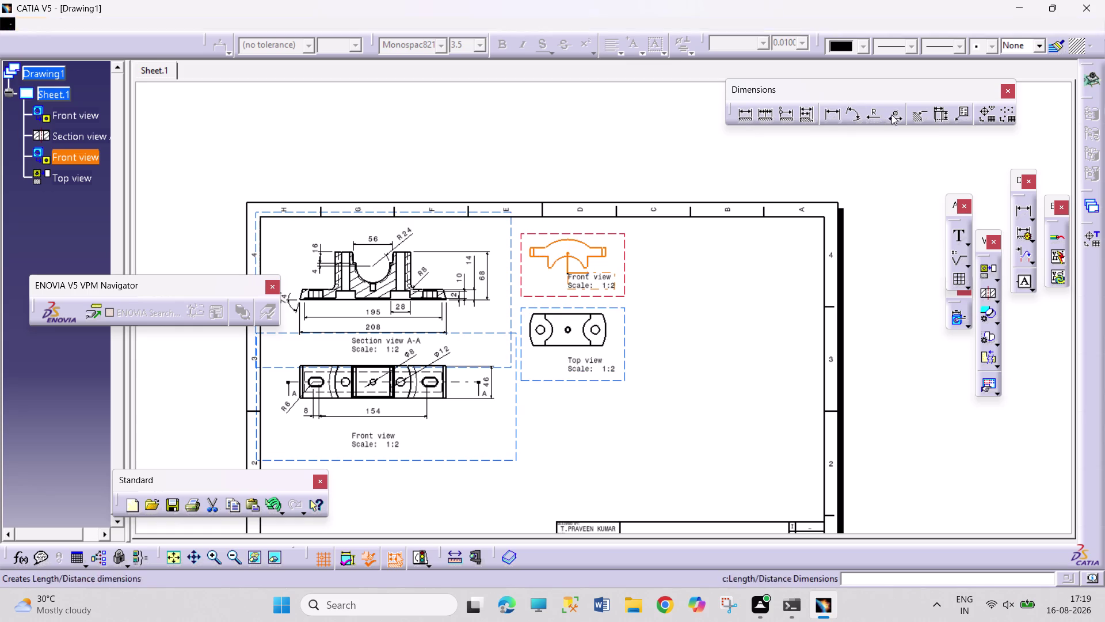
Add Ø12, Ø34 and Ø8 diameter dimensions to the cap's top view.
click(600, 328)
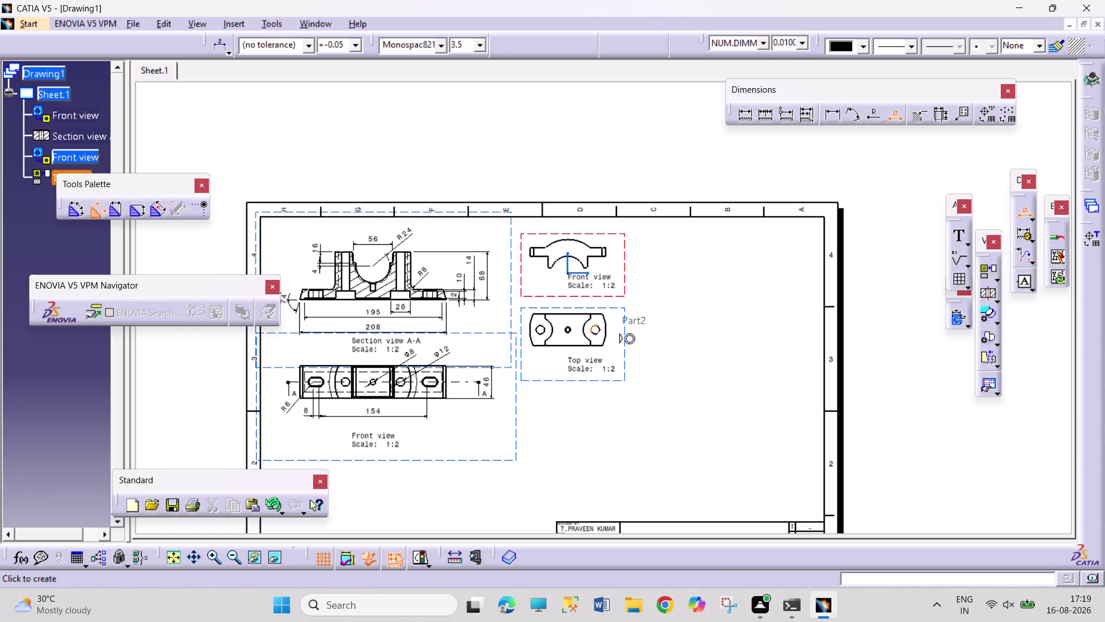
click(632, 319)
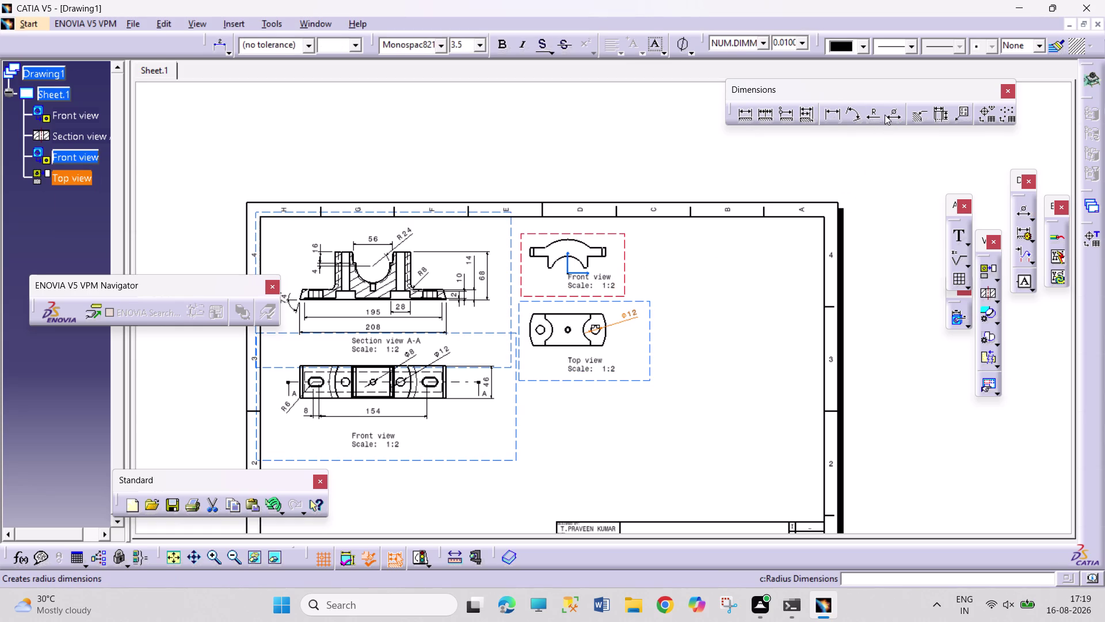
click(895, 117)
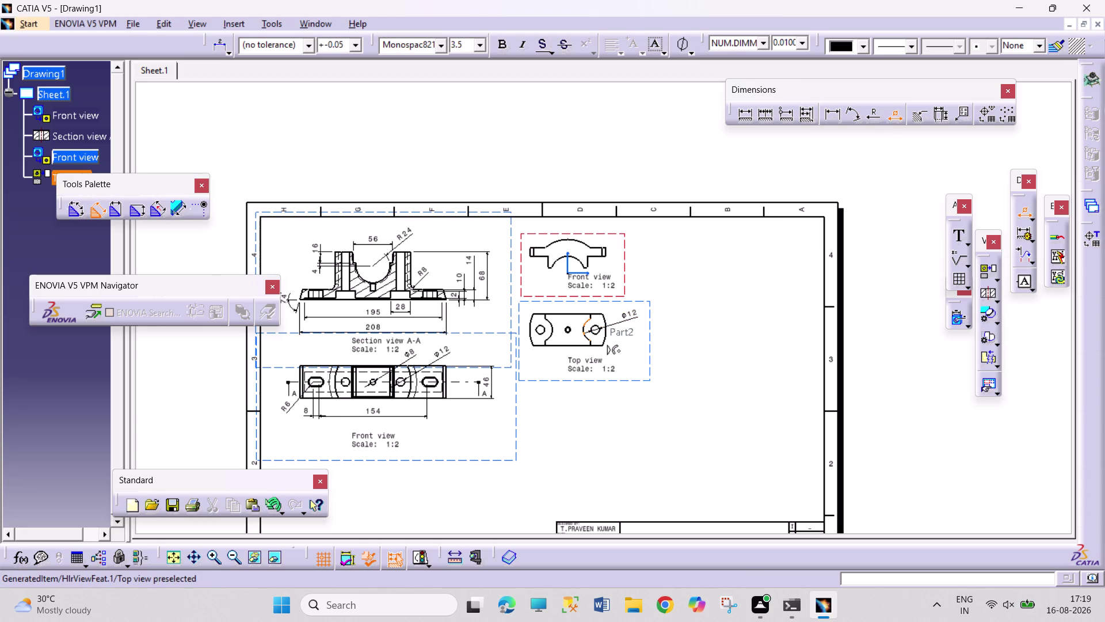
click(587, 338)
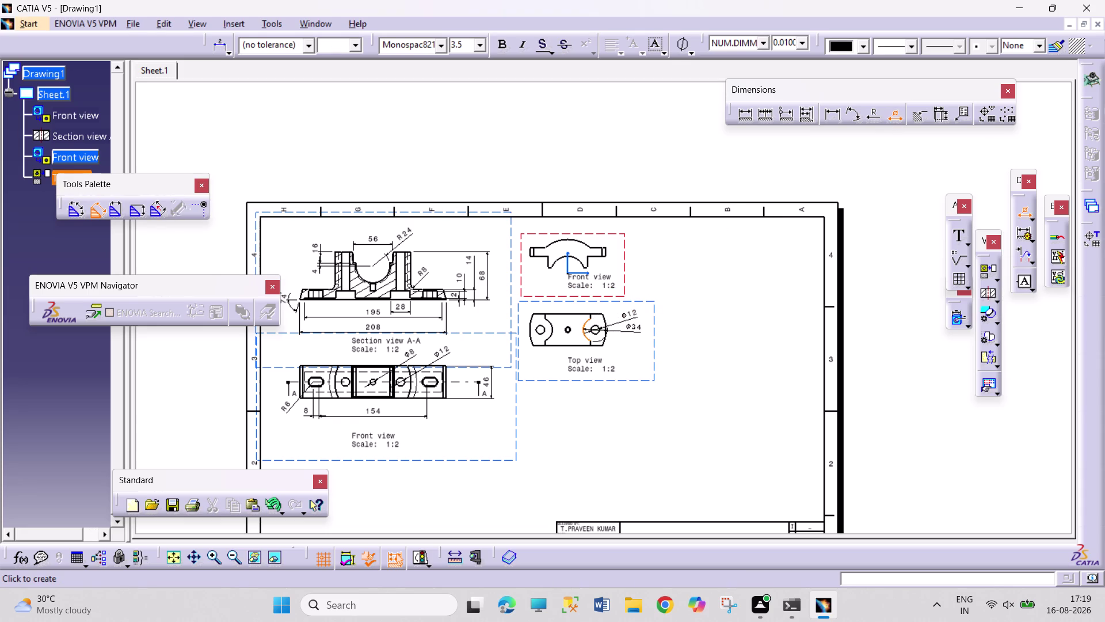
click(633, 331)
click(891, 115)
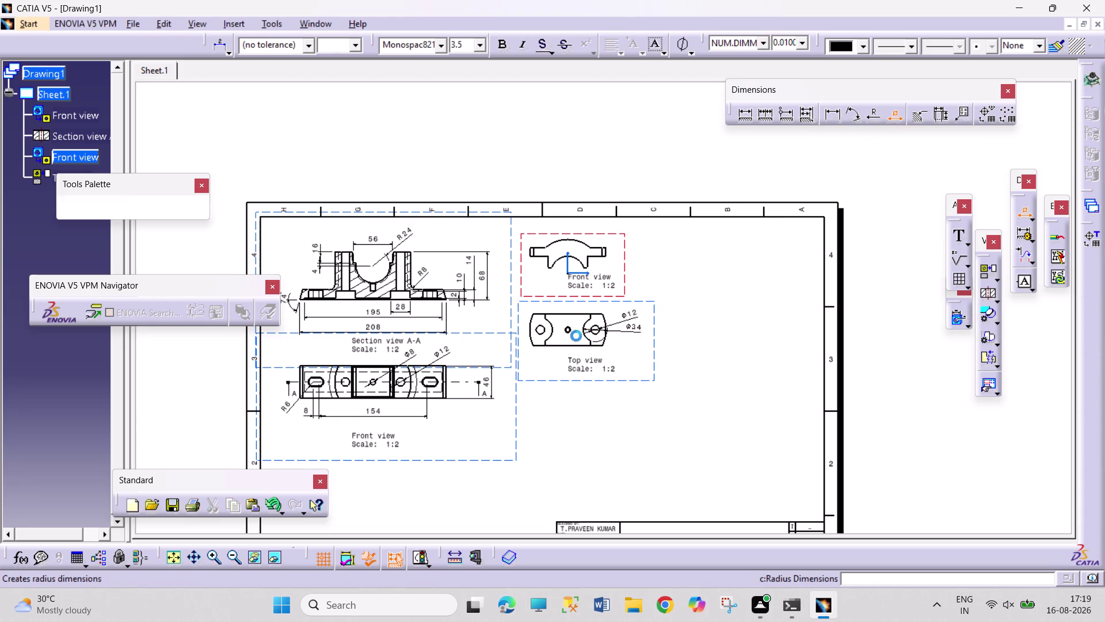
click(569, 332)
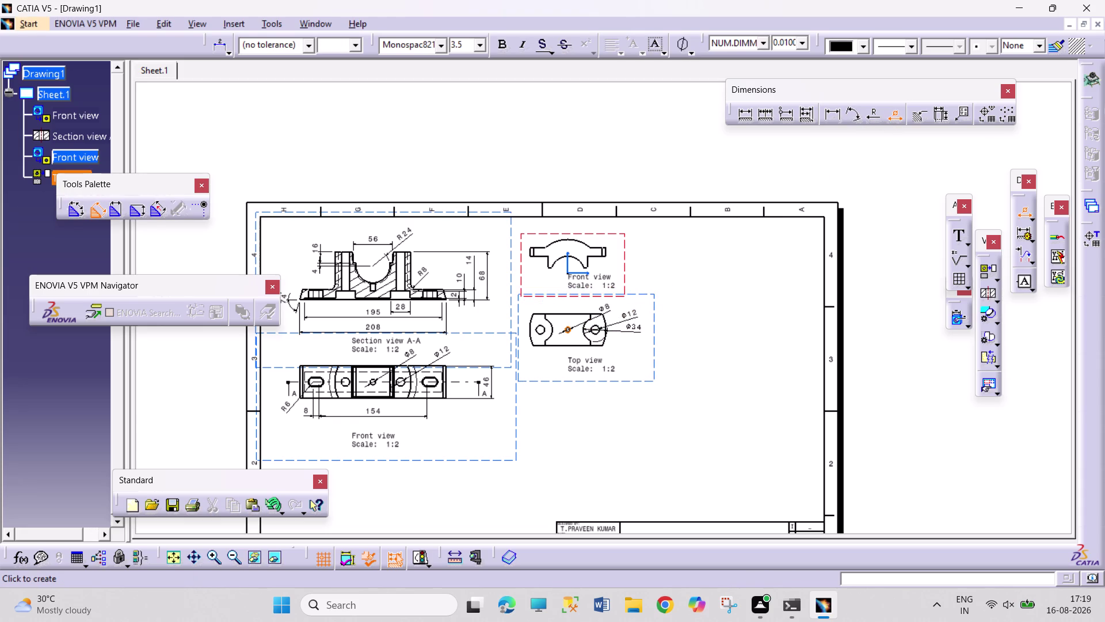
click(623, 308)
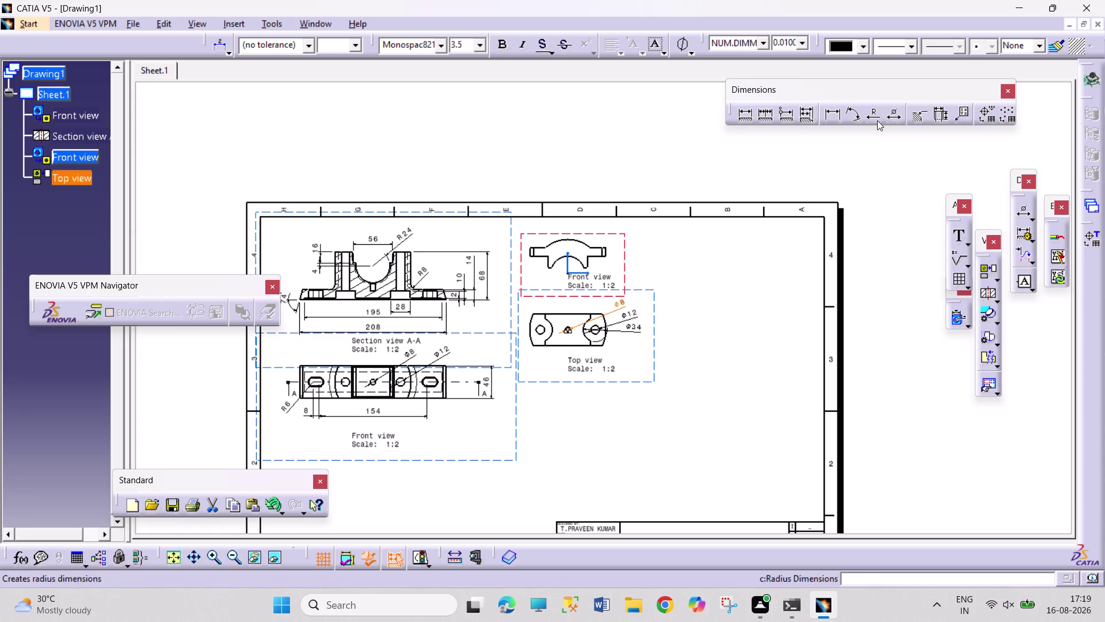
Dimension the 78 hole spacing and move the Top view label lower.
click(826, 116)
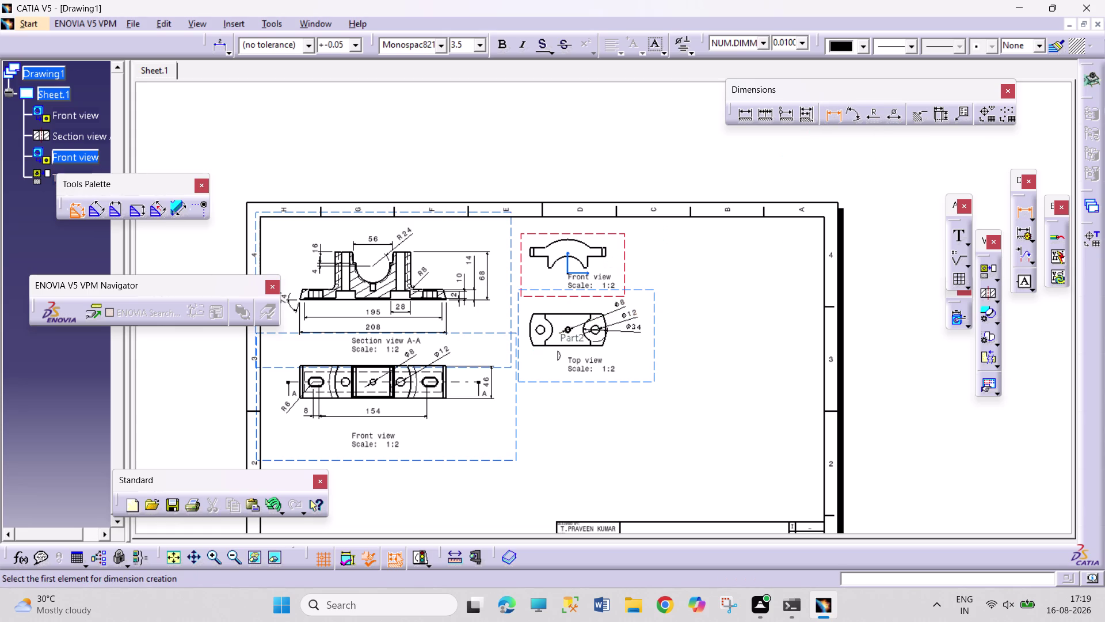
click(541, 335)
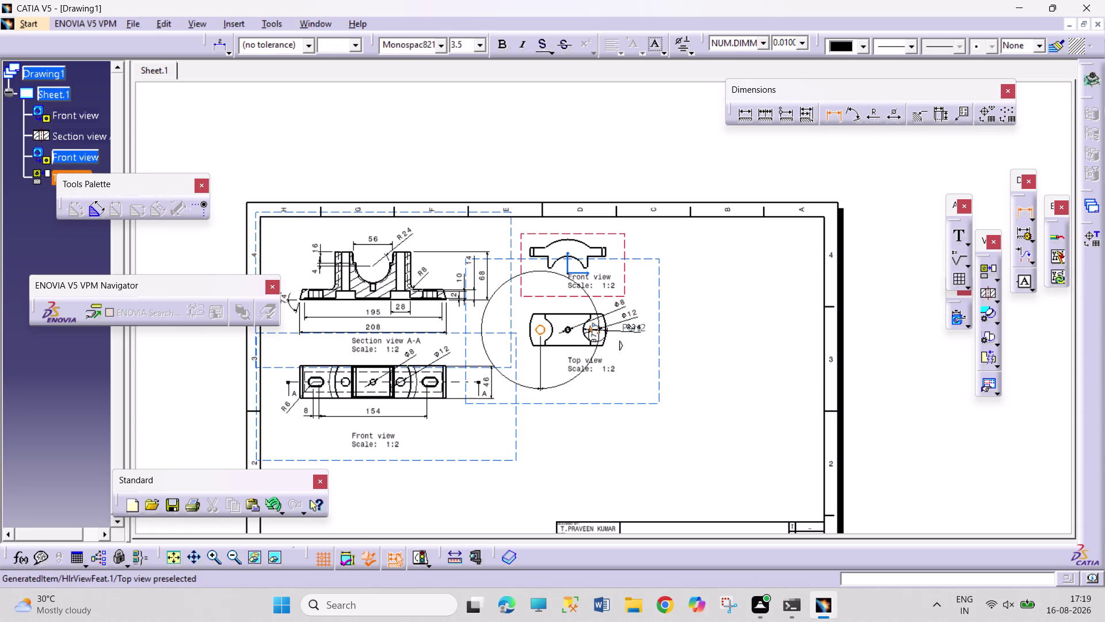
click(598, 333)
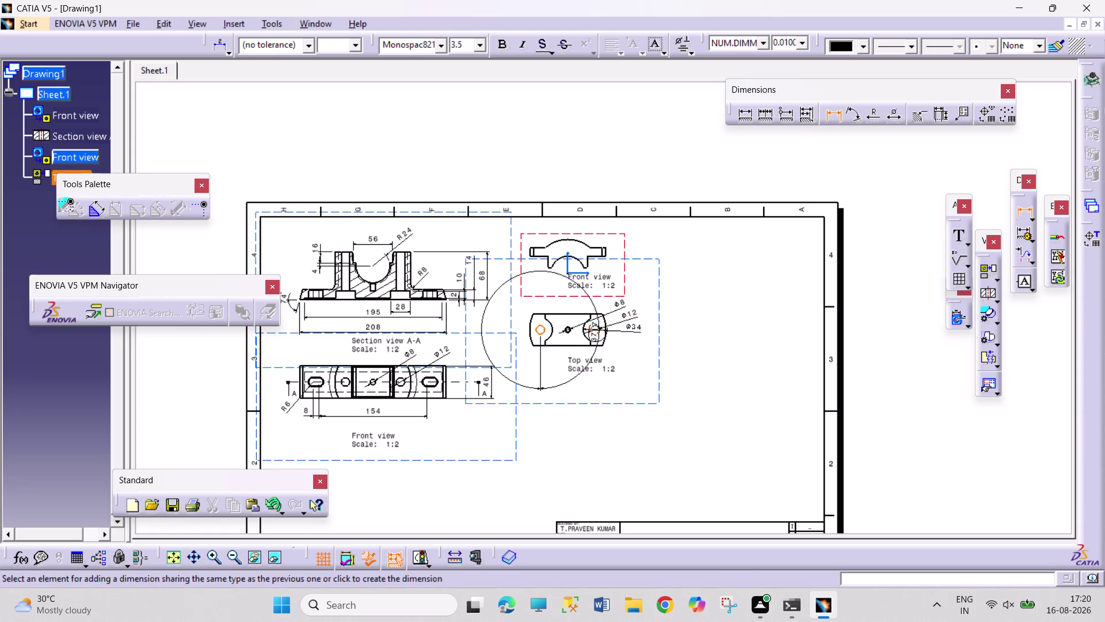
click(597, 381)
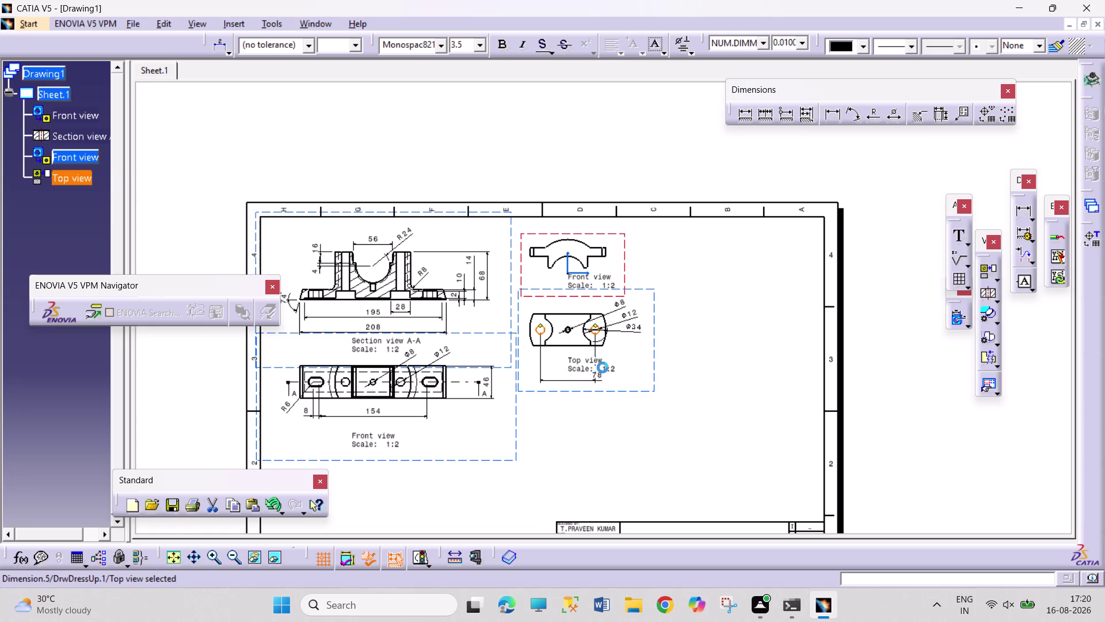
drag(611, 368, 656, 395)
drag(576, 379, 579, 364)
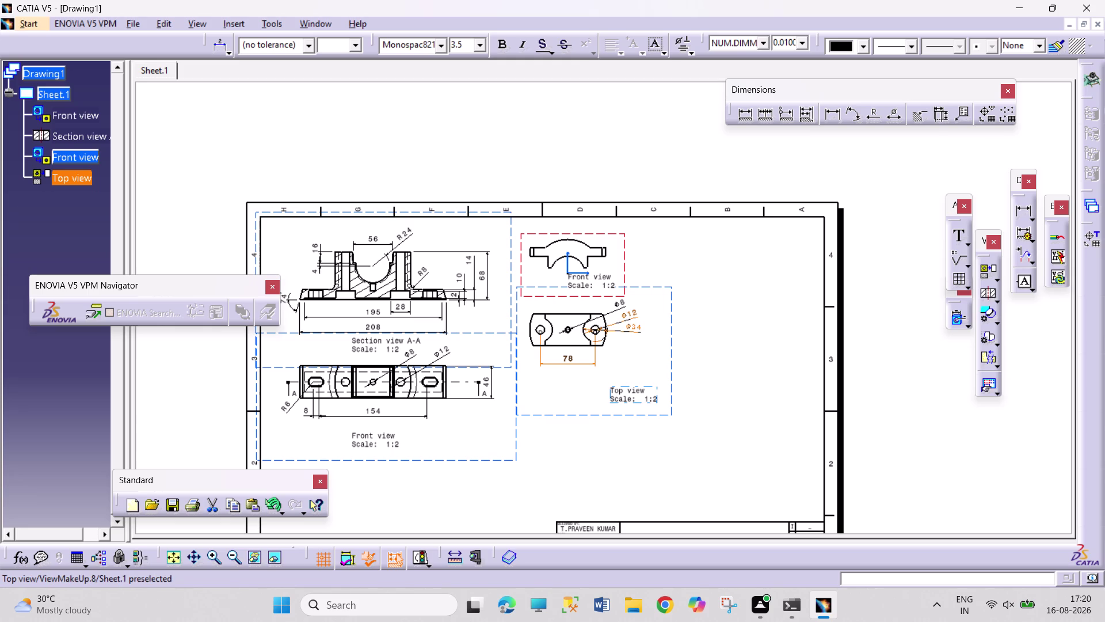
Add the 46 height dimension to the top view and reposition the Ø12 label.
click(833, 116)
click(580, 312)
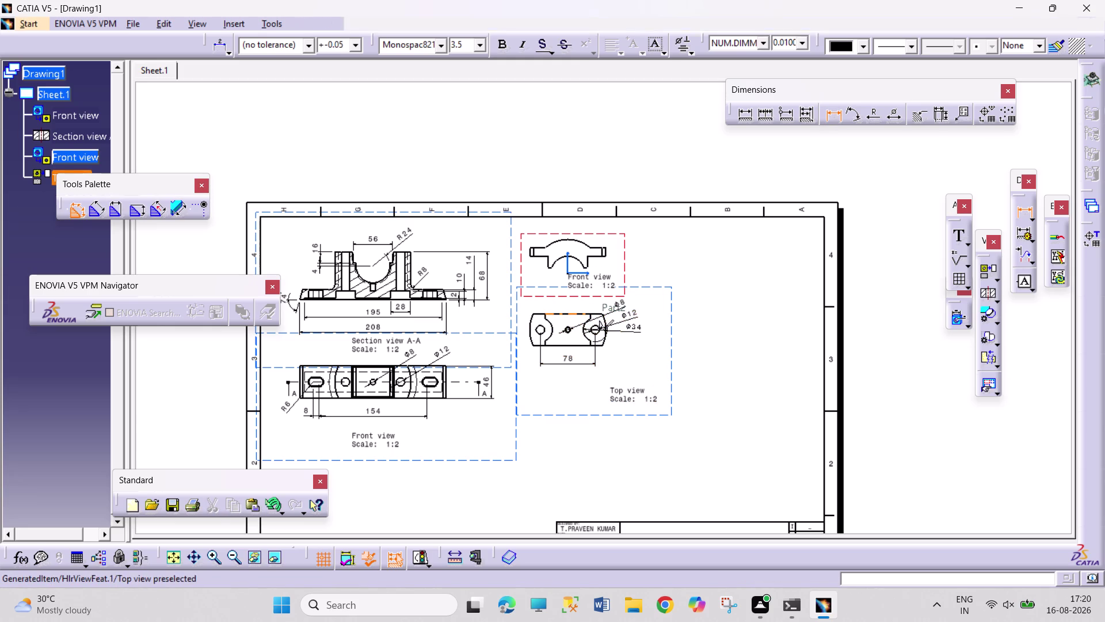
click(580, 346)
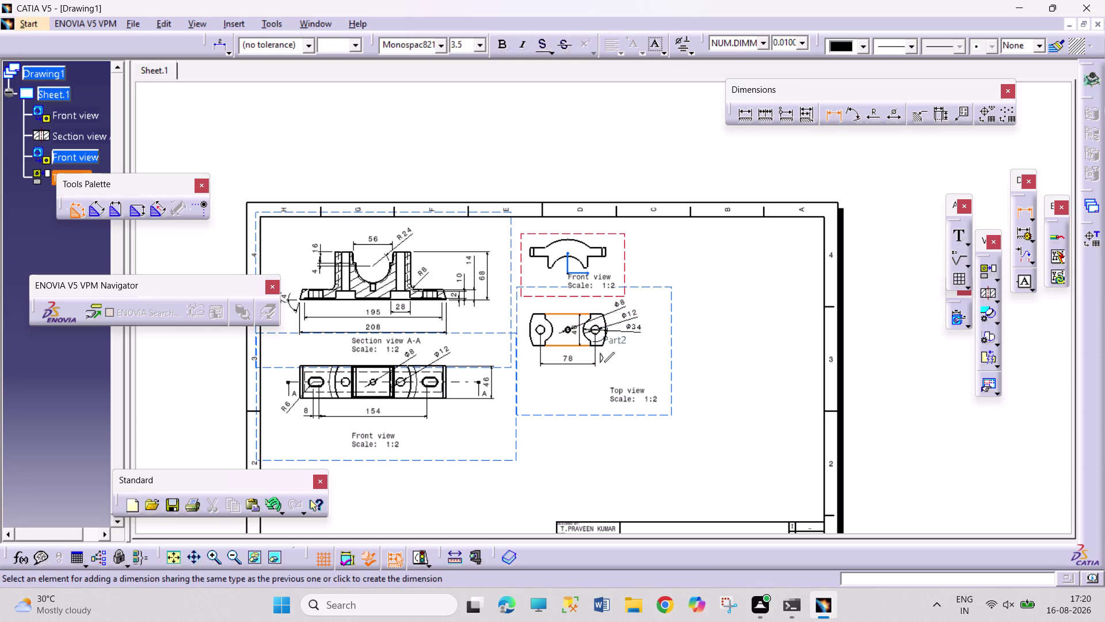
click(666, 331)
drag(633, 314, 636, 310)
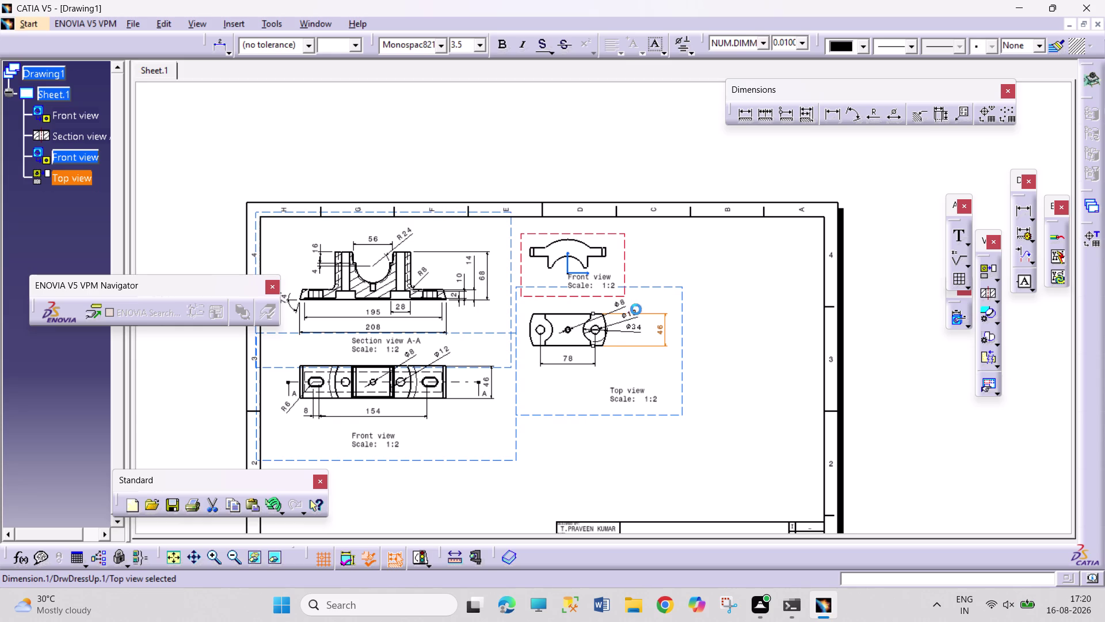
drag(636, 309, 645, 303)
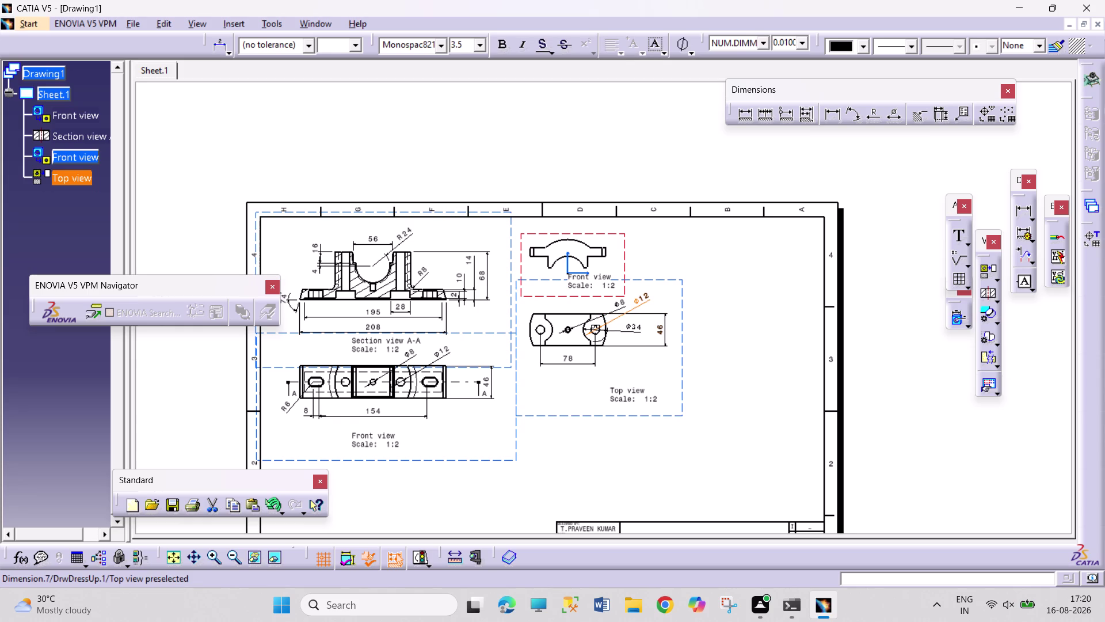
Add an R54 radius dimension to the top view's outer arc.
click(871, 116)
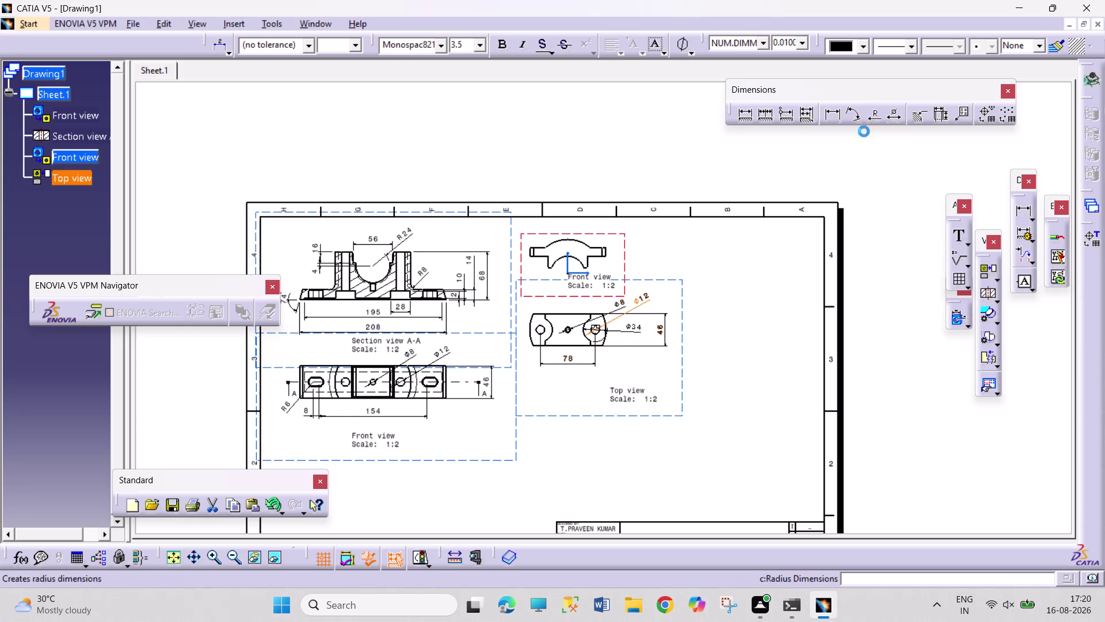
click(605, 340)
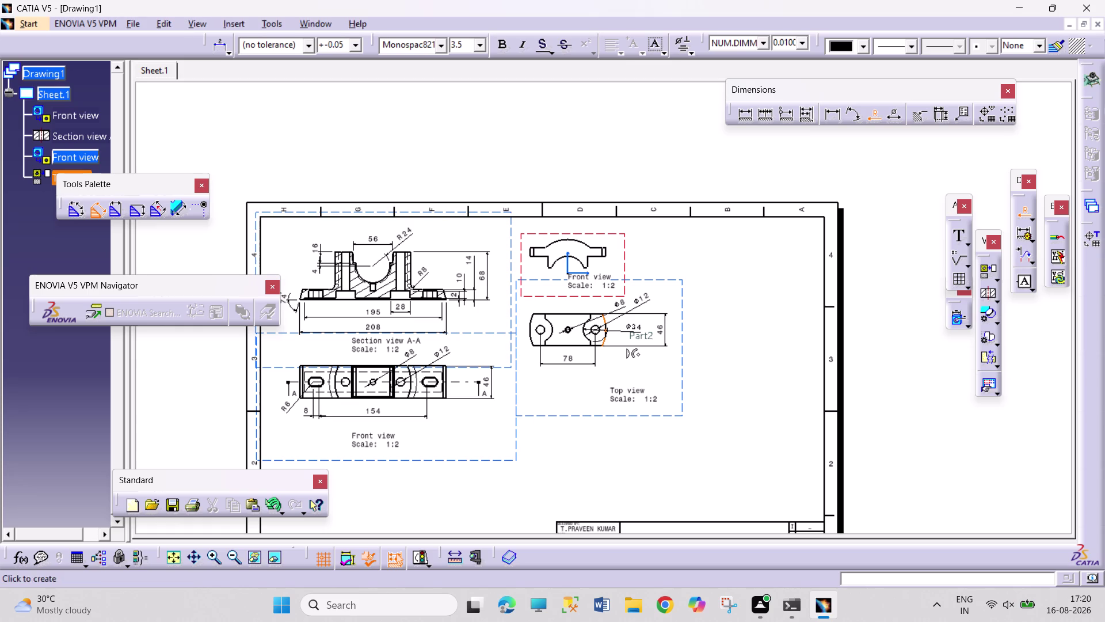
click(630, 366)
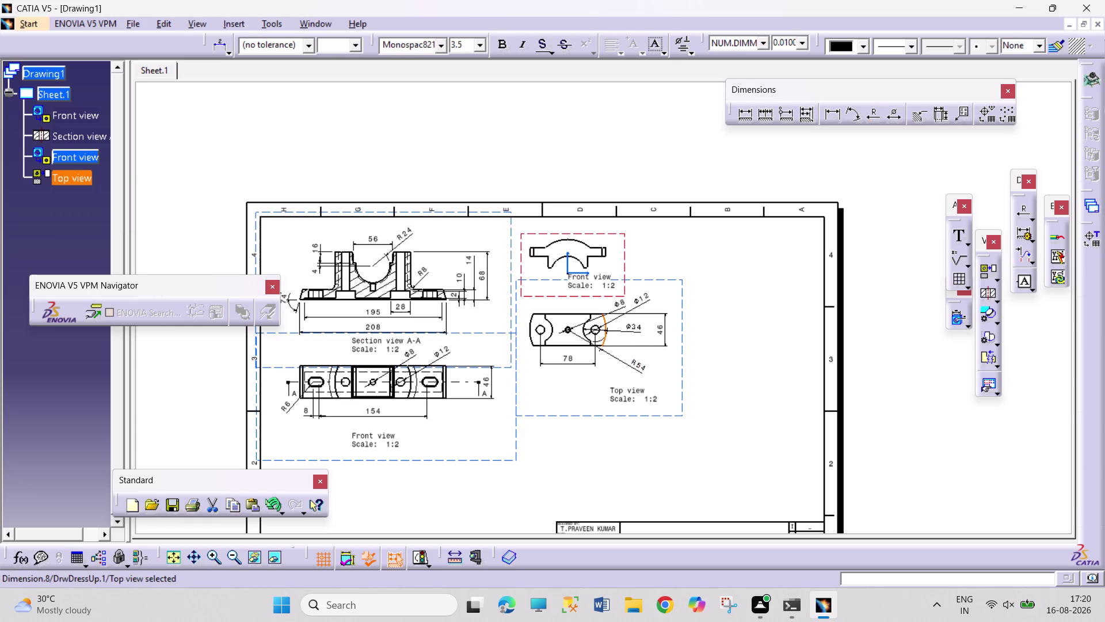
right_click(625, 261)
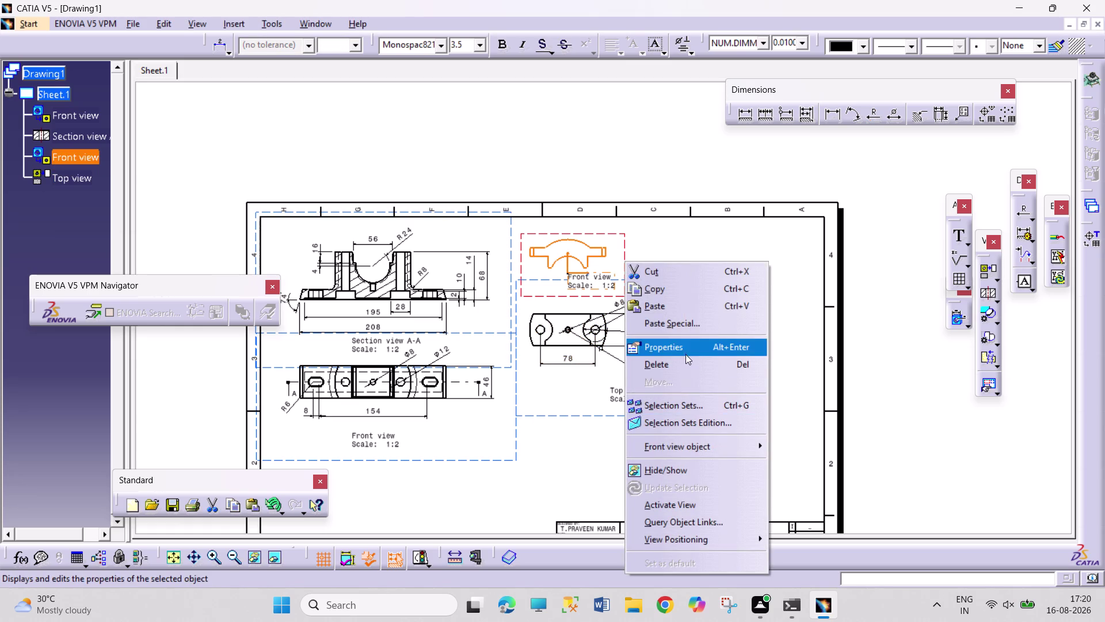
Turn on Hidden Lines in the cap front view's properties and zoom in.
click(685, 346)
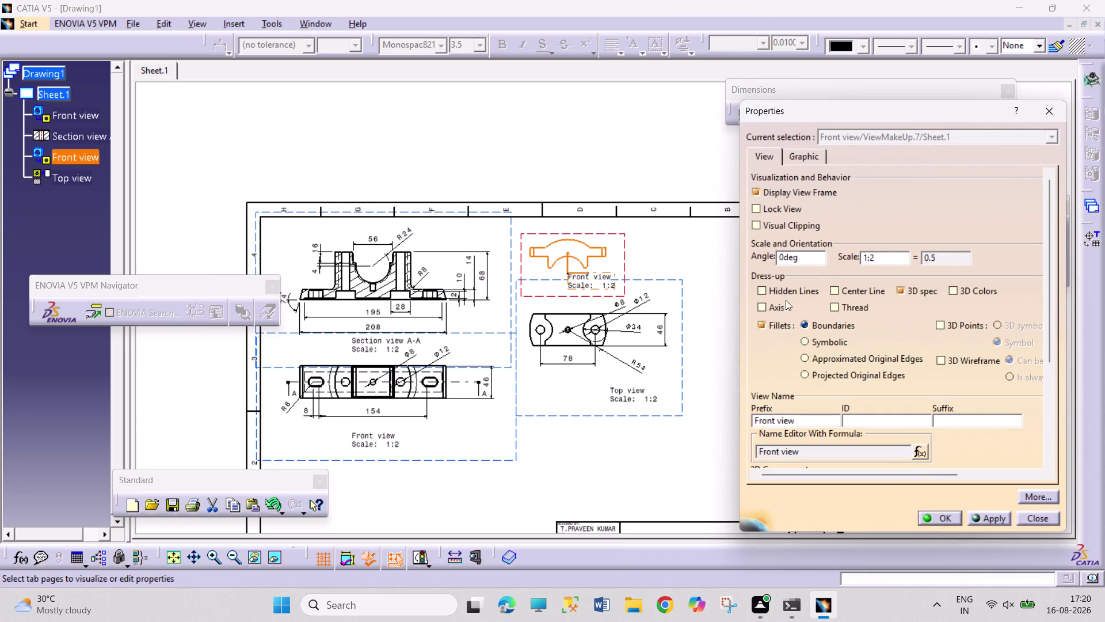
click(781, 288)
click(931, 509)
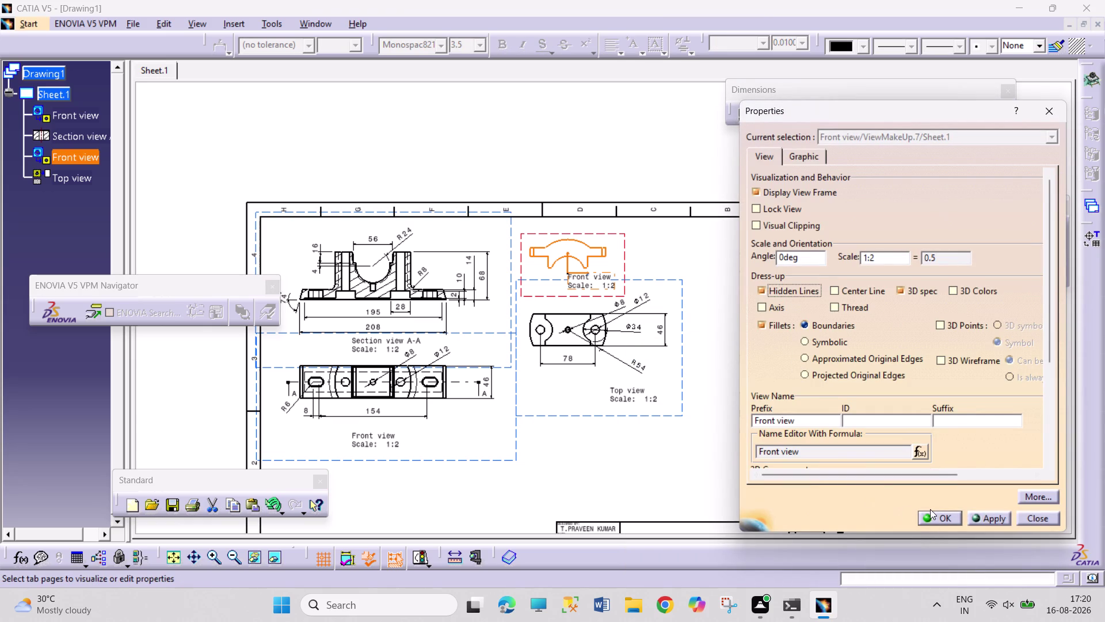
click(931, 514)
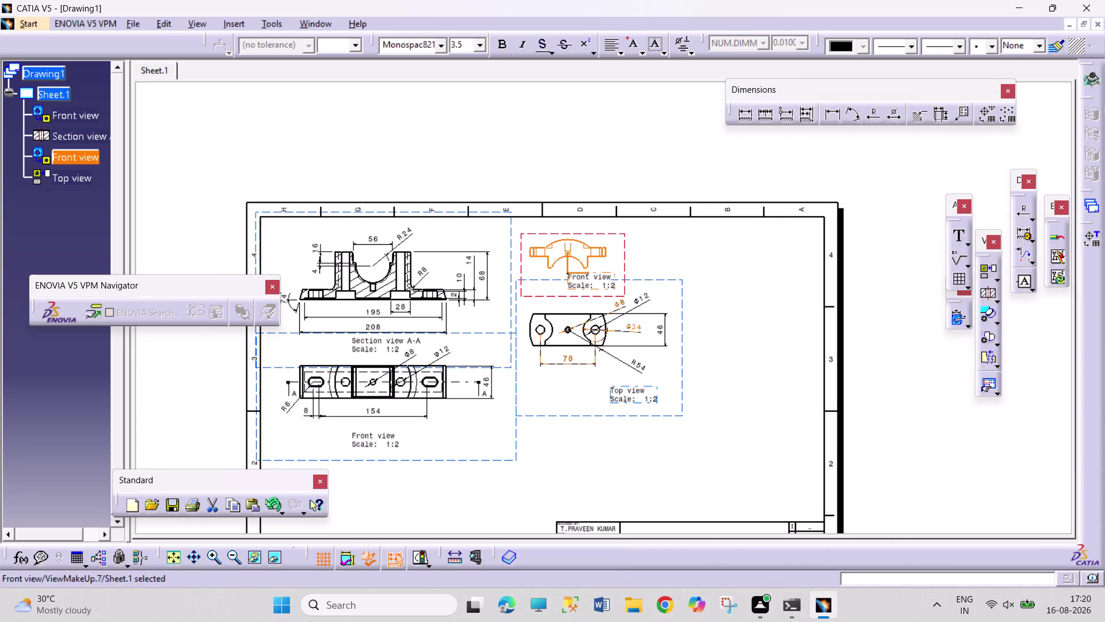
triple_click(217, 559)
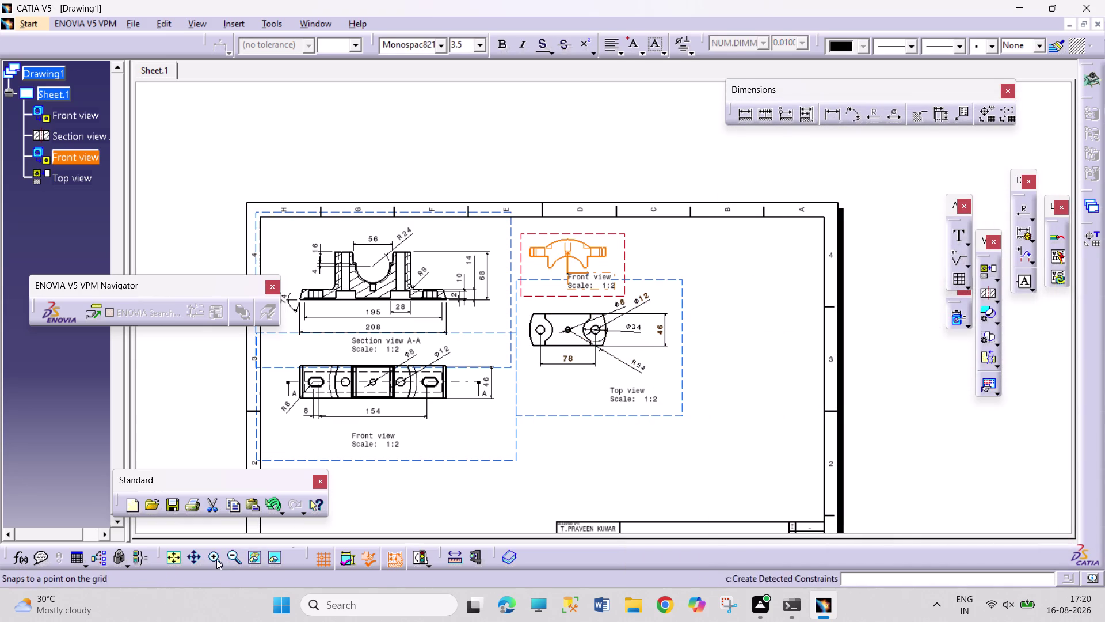
triple_click(216, 559)
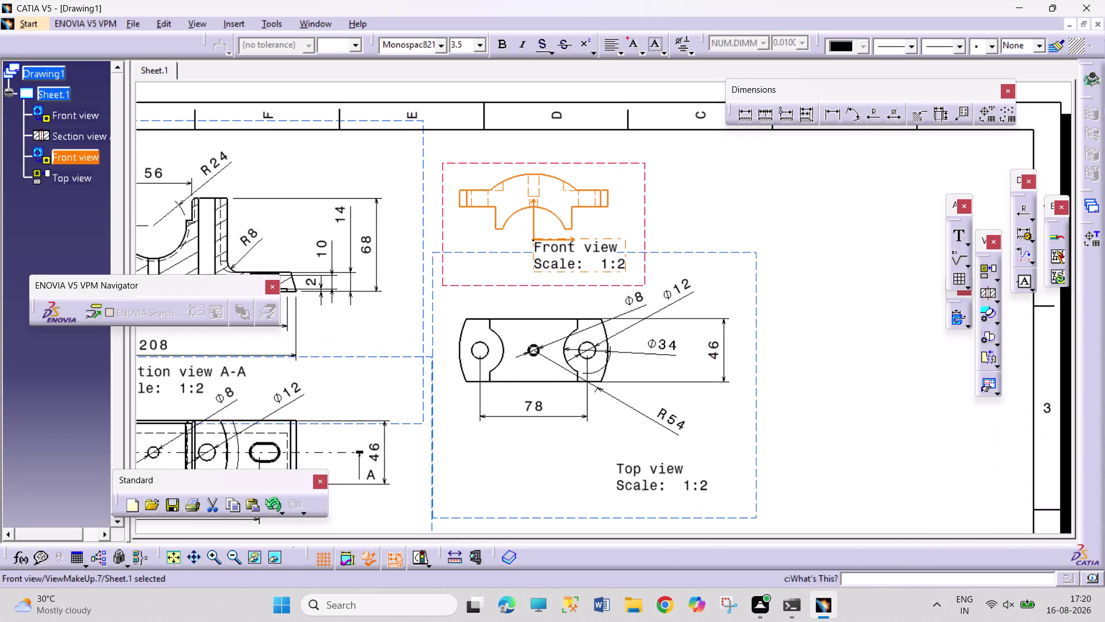
Add the 12 flange dimension right of the cap's front view.
click(836, 259)
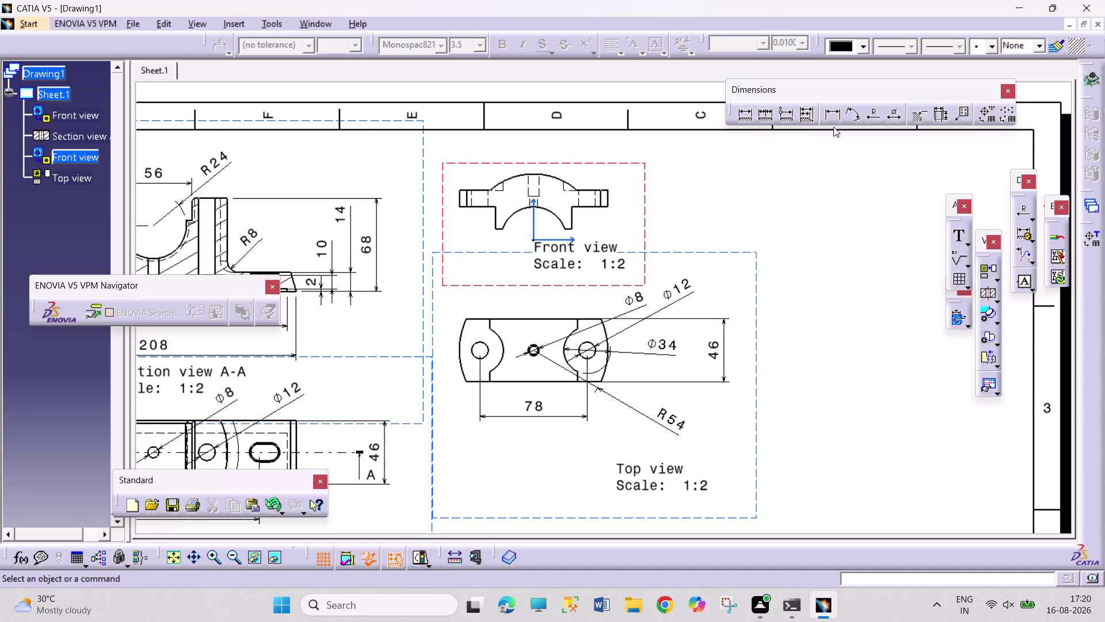
click(834, 108)
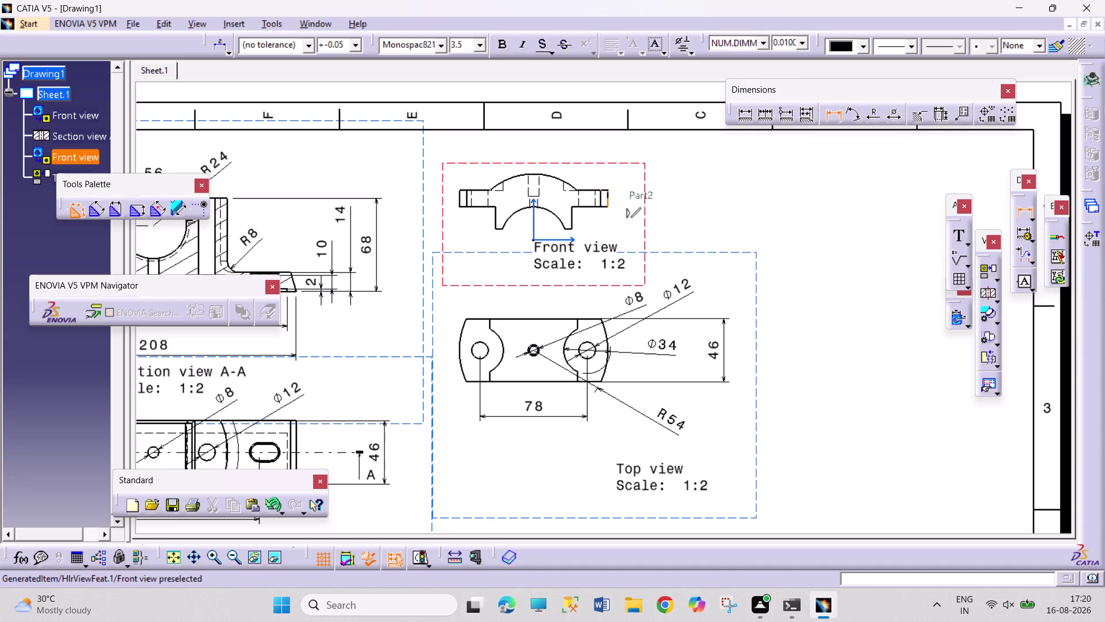
click(609, 201)
drag(646, 173, 651, 173)
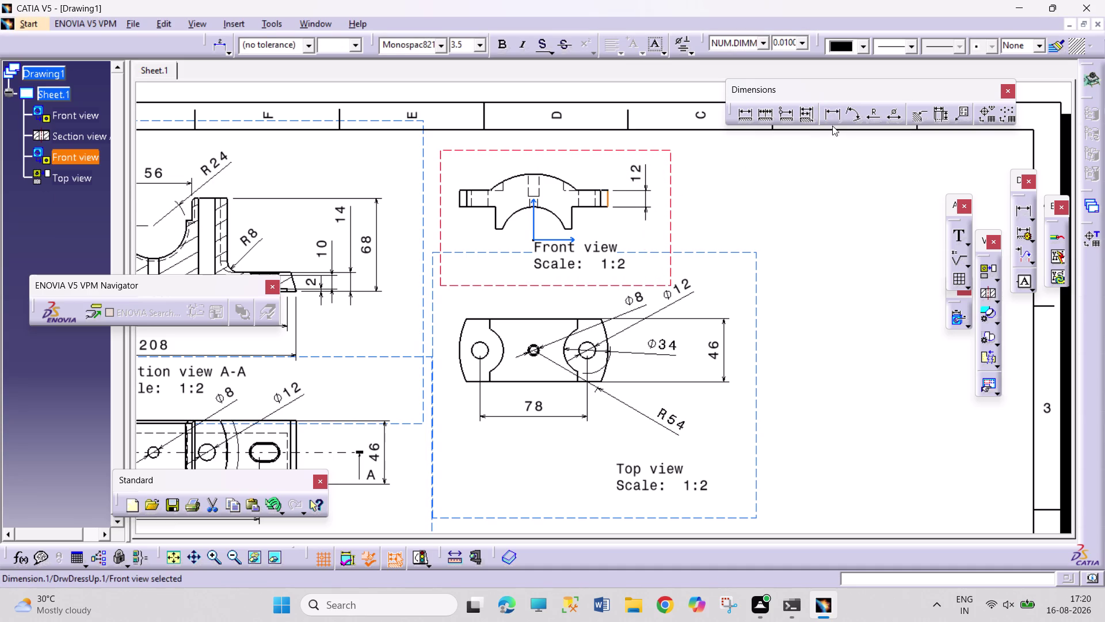
Add the 16 height dimension beside the 12 and lower the view label.
click(836, 113)
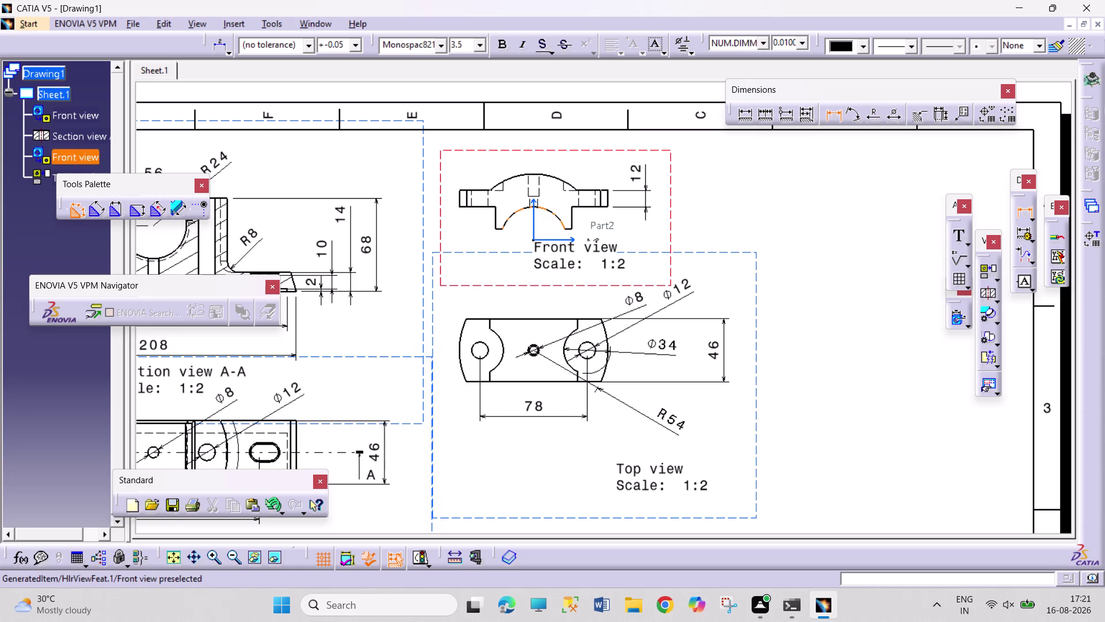
click(569, 230)
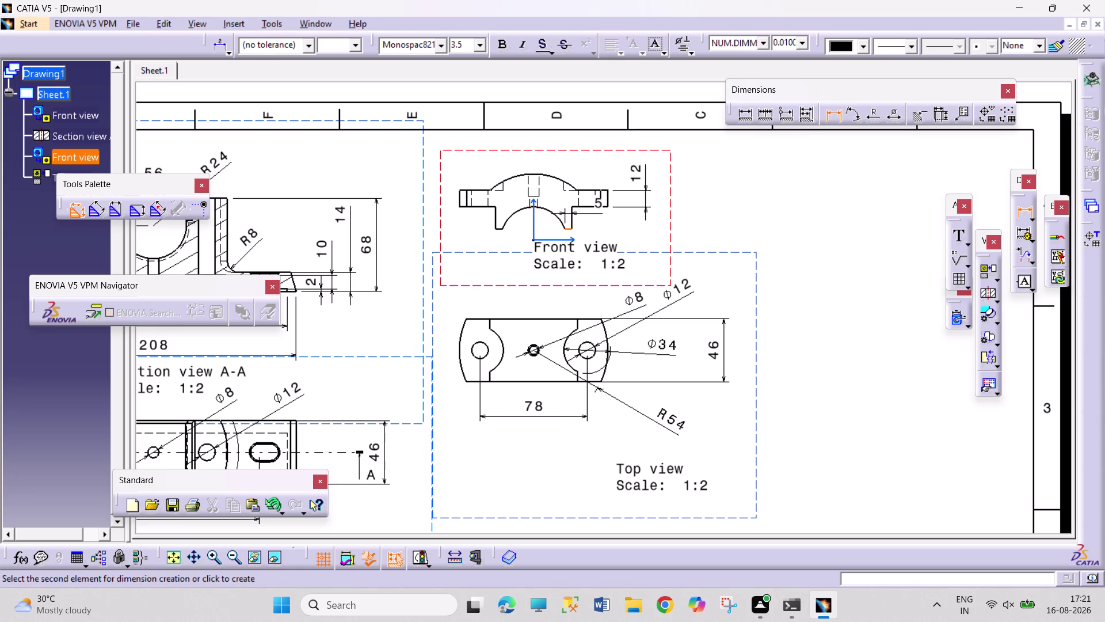
click(589, 206)
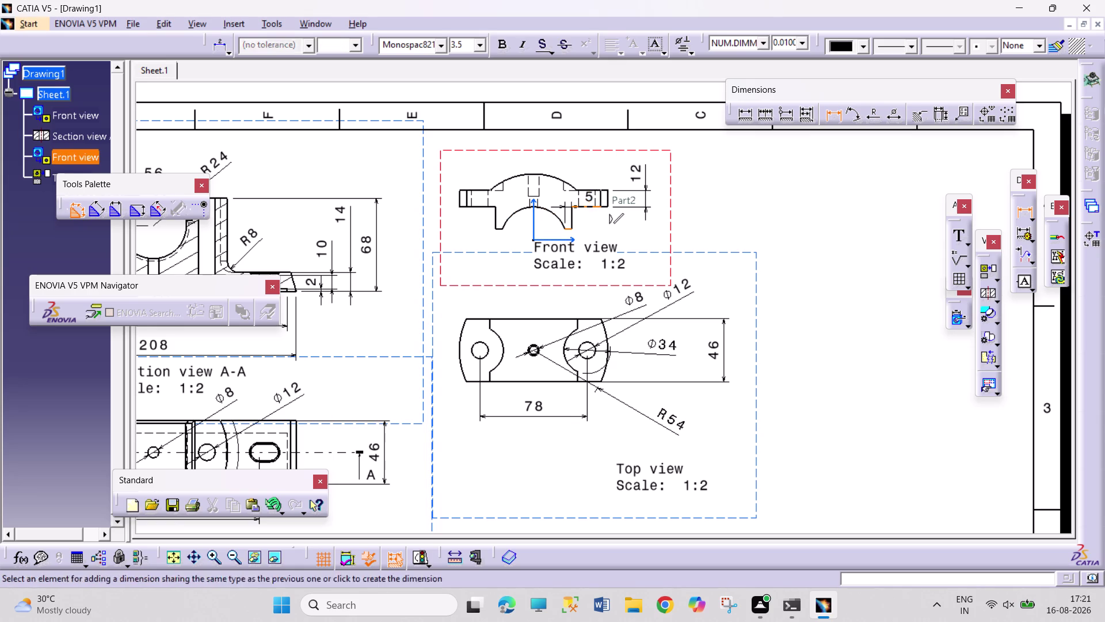
click(685, 194)
drag(588, 258, 574, 266)
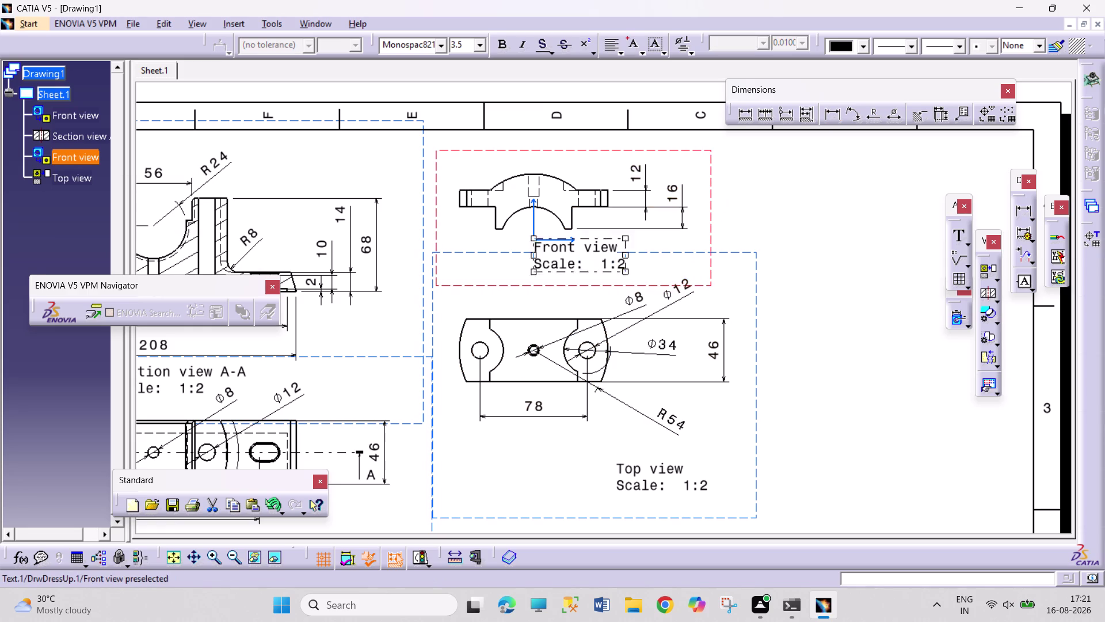
drag(574, 267, 562, 279)
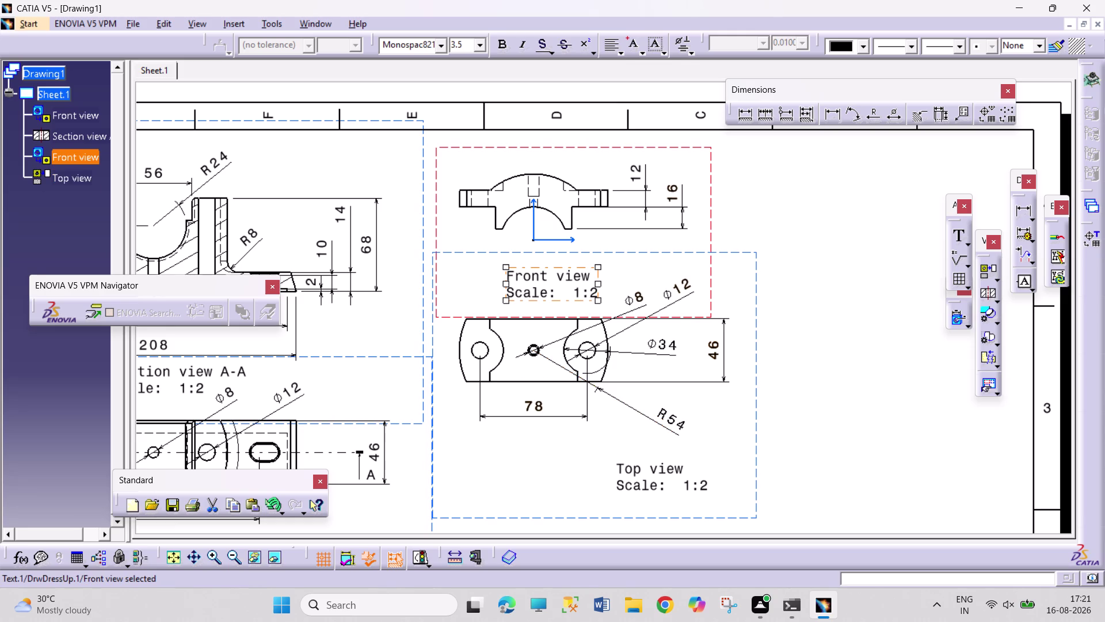
Move the top view lower on the sheet and reposition the front view label.
drag(755, 433, 757, 442)
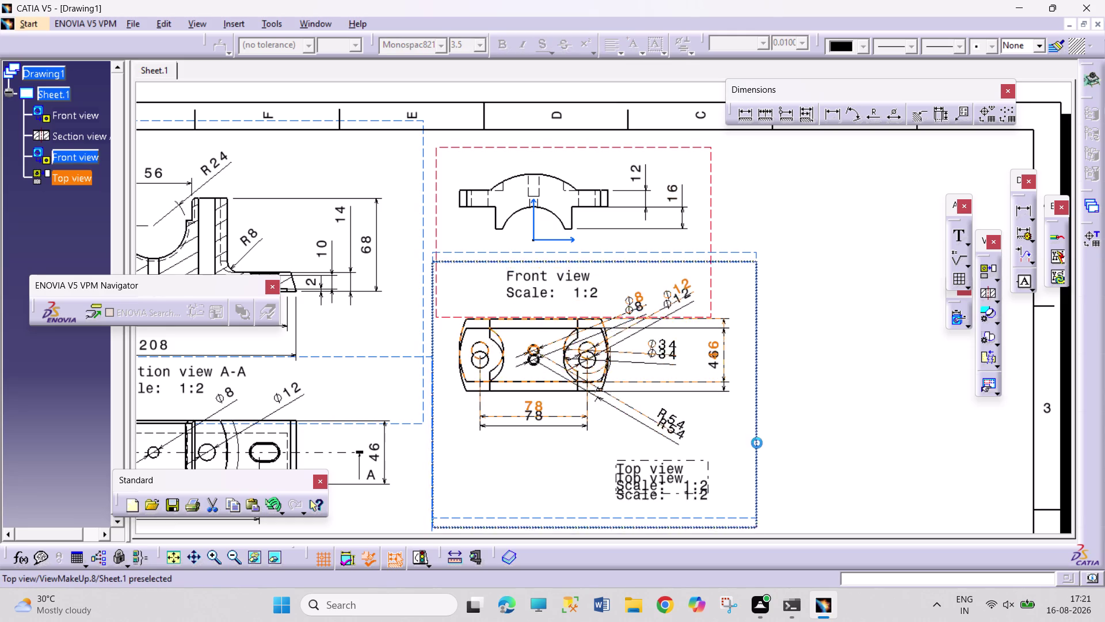
drag(757, 442, 753, 471)
drag(539, 282, 546, 308)
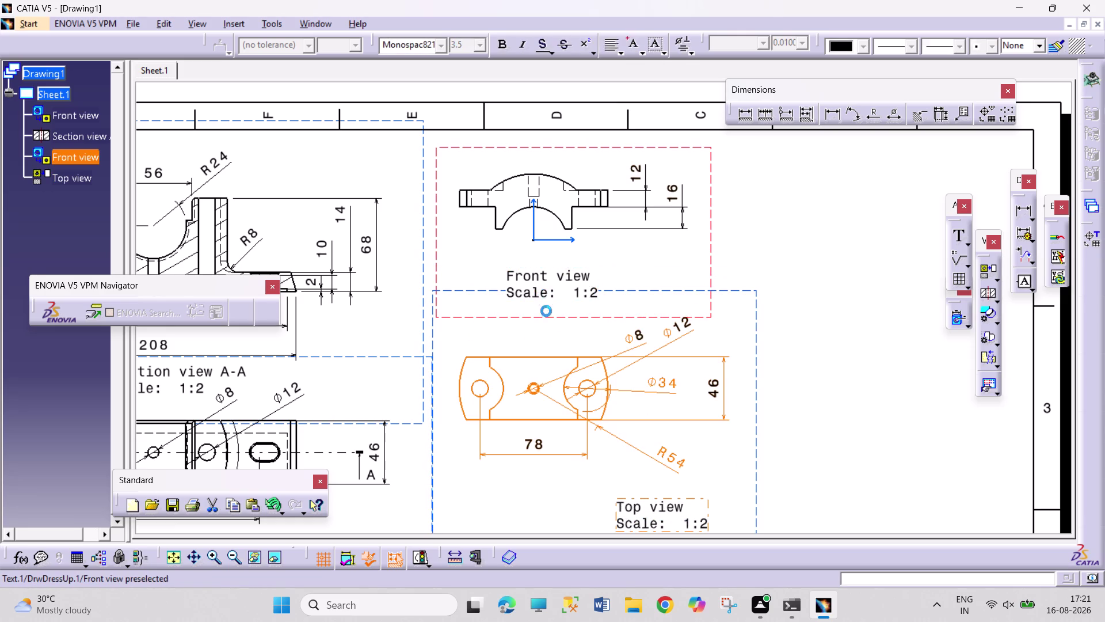
drag(547, 308, 547, 320)
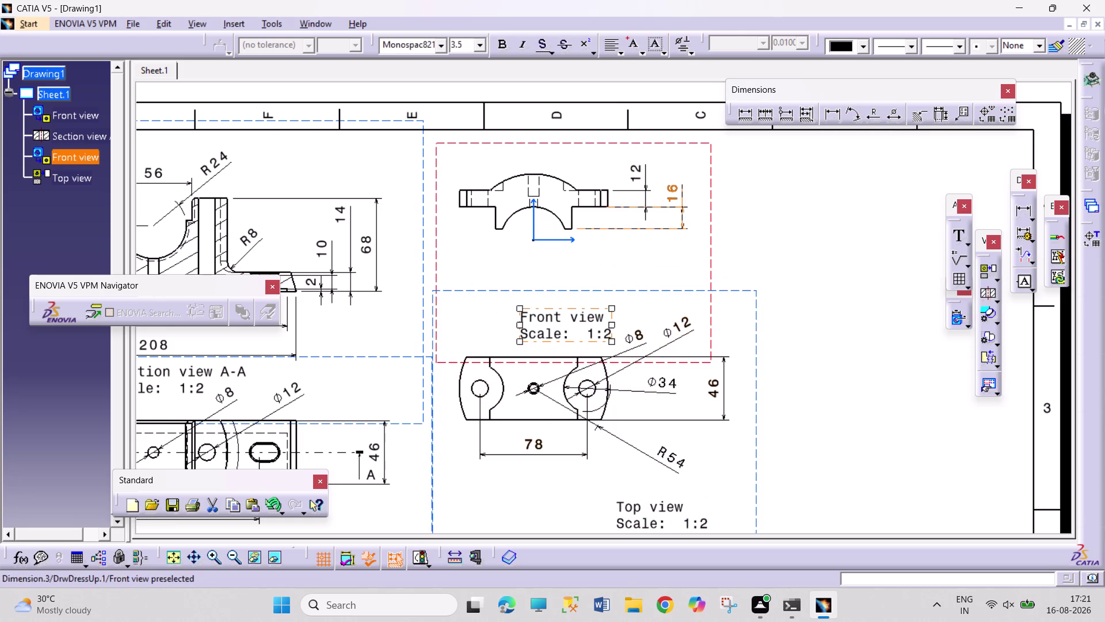
triple_click(213, 561)
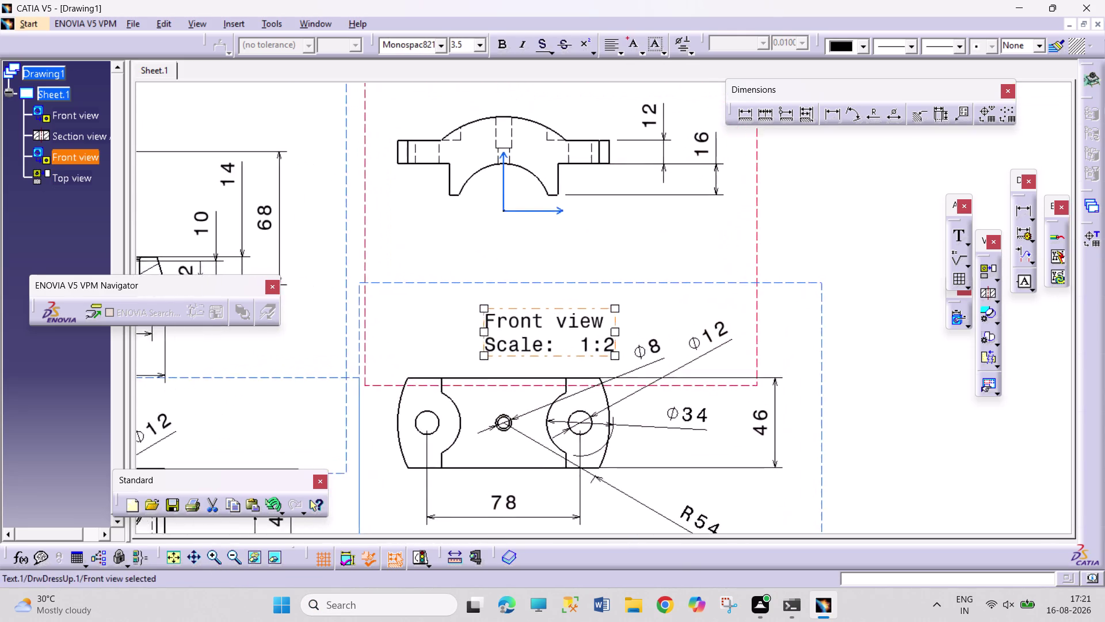
Add the 5 dimension and a 55.25 width dimension below the part.
click(833, 113)
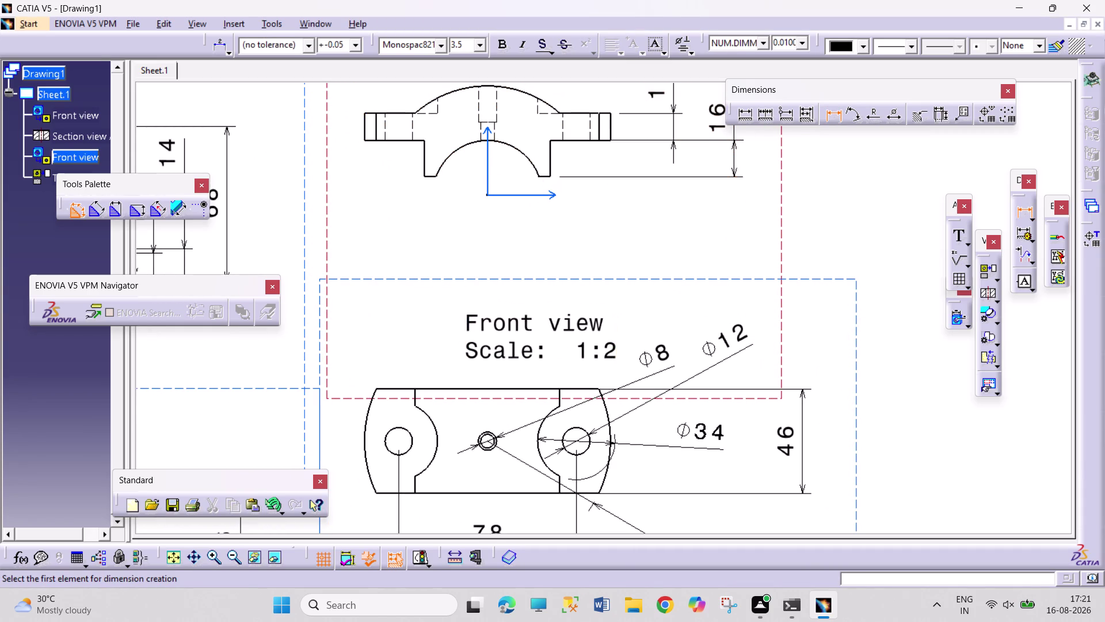
click(545, 177)
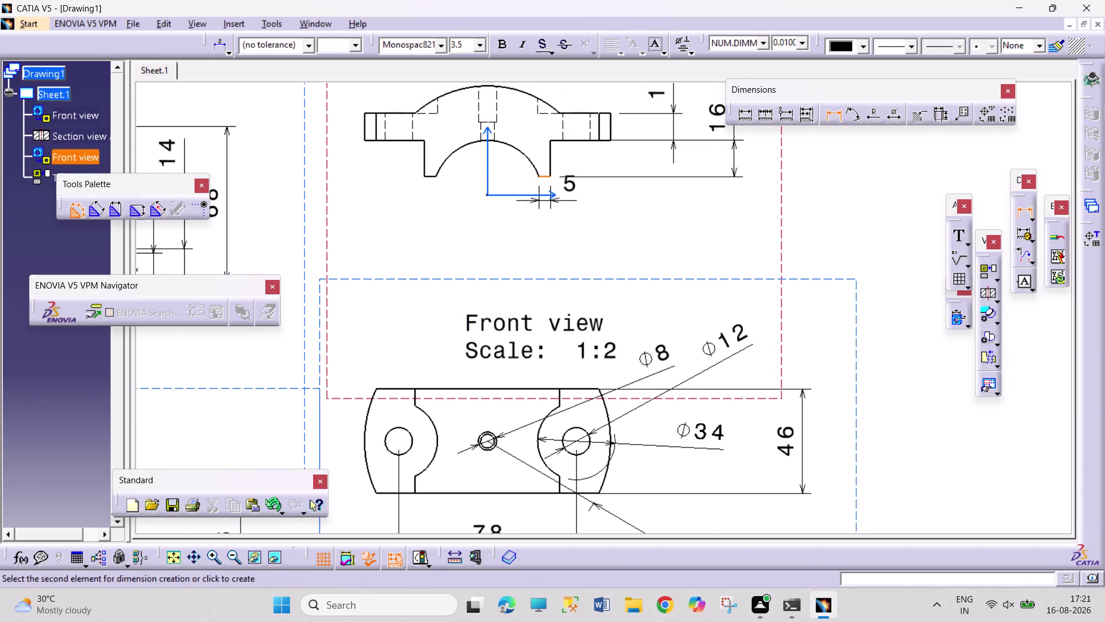
click(576, 208)
click(829, 112)
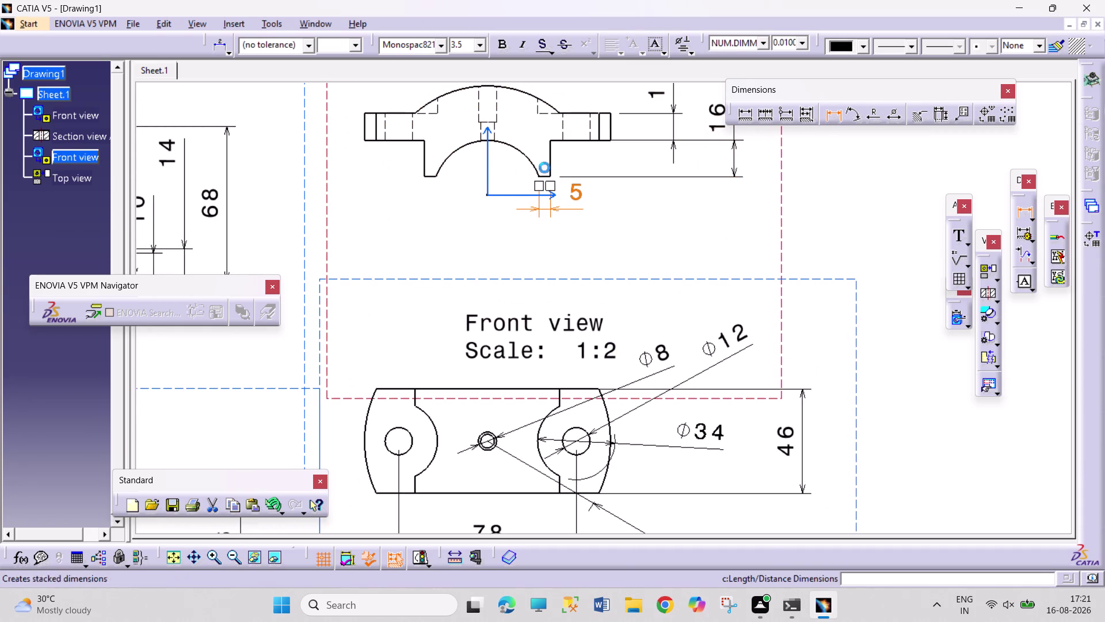
click(423, 162)
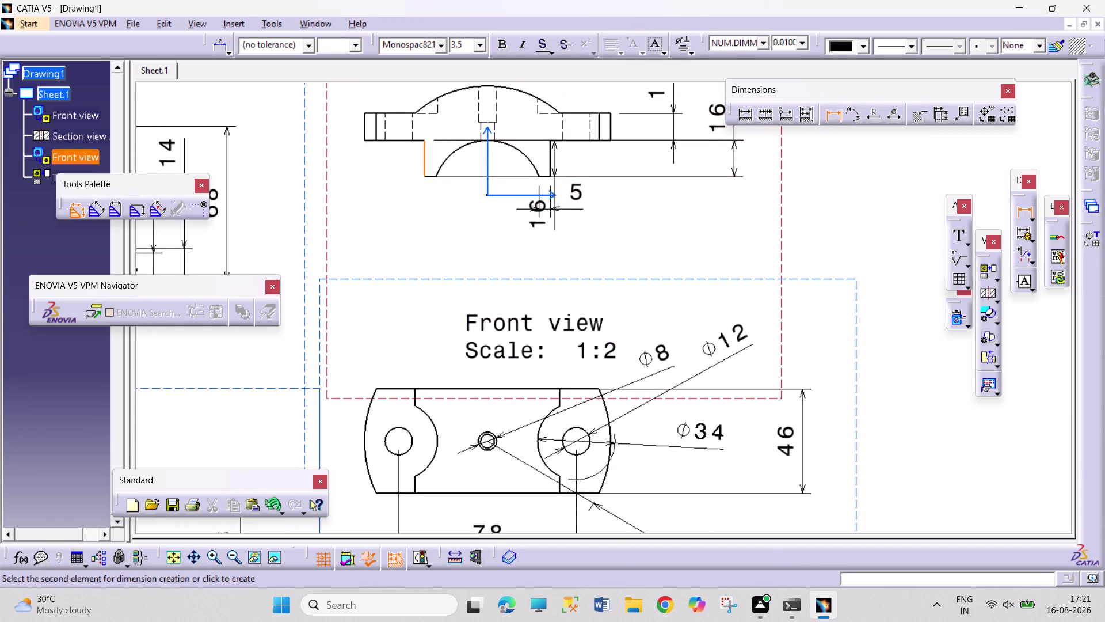
click(550, 160)
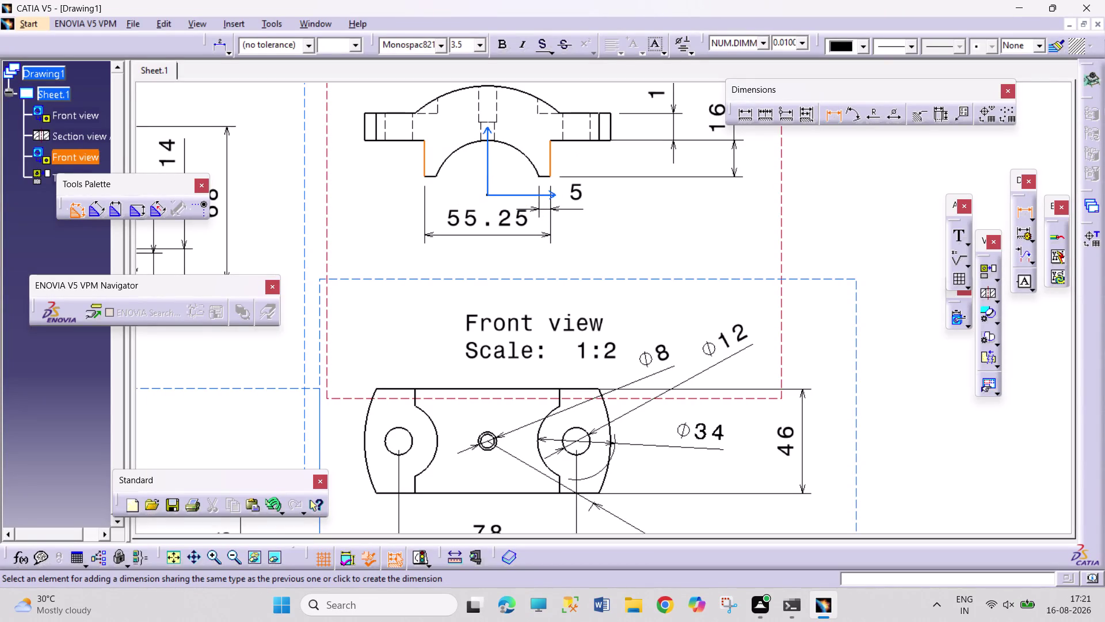
Add the 108 overall length dimension to the front view.
click(520, 228)
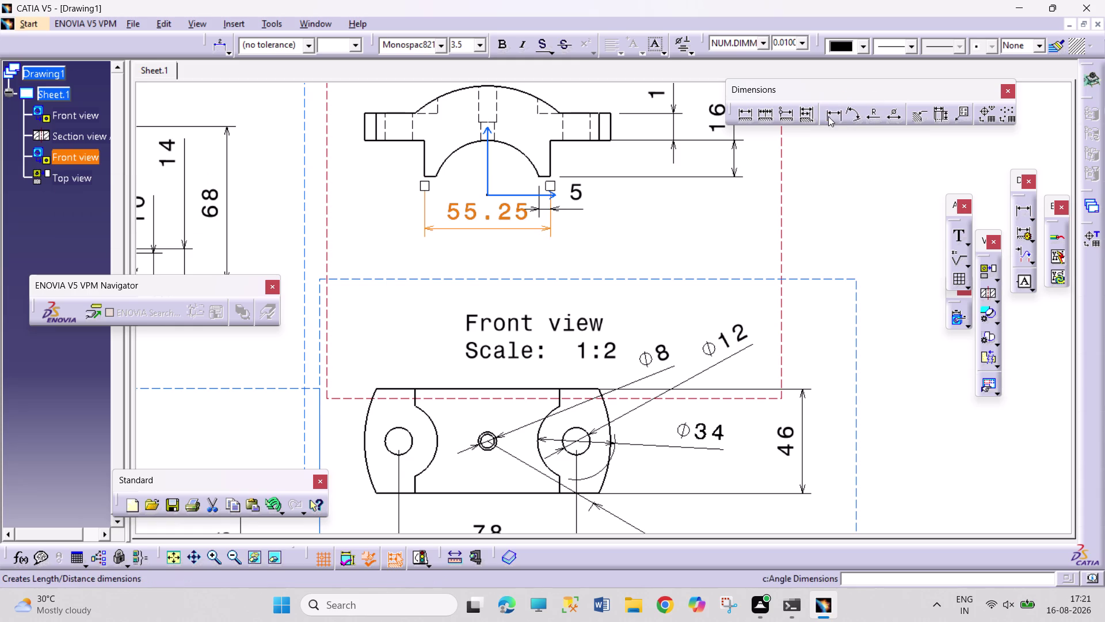
click(828, 117)
click(365, 129)
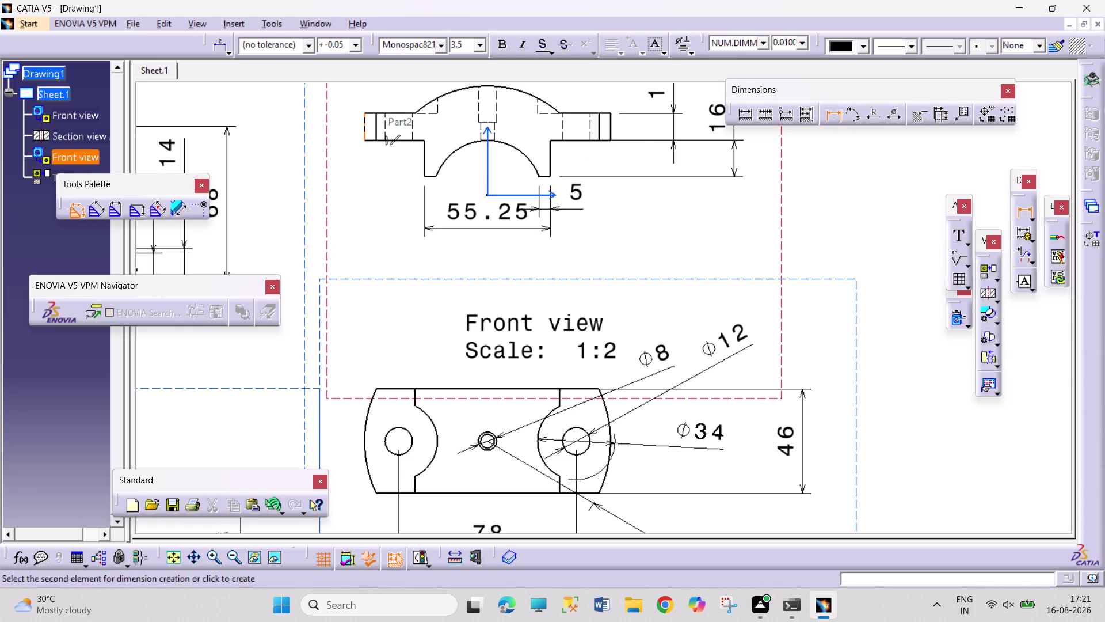
click(611, 130)
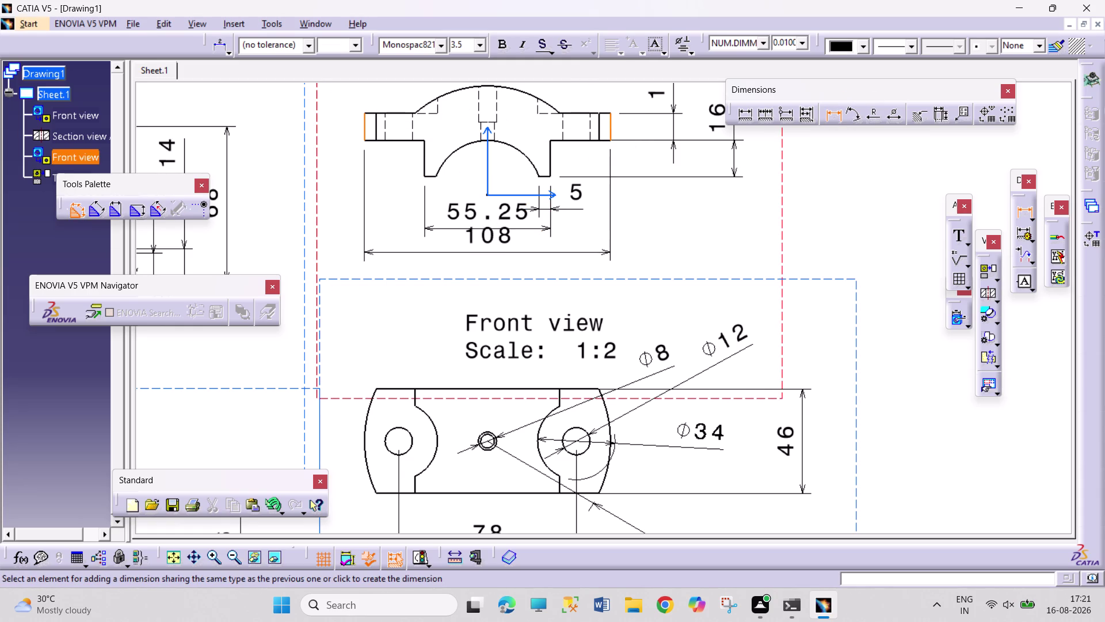
Delete the old 55.25 dimension.
click(499, 270)
right_click(489, 219)
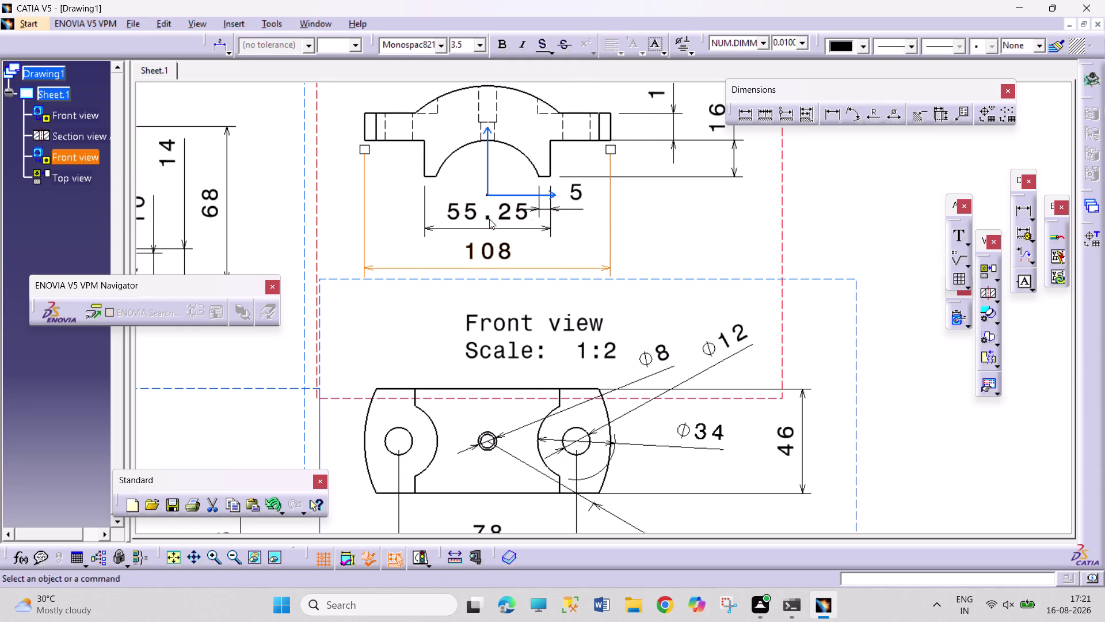
click(523, 327)
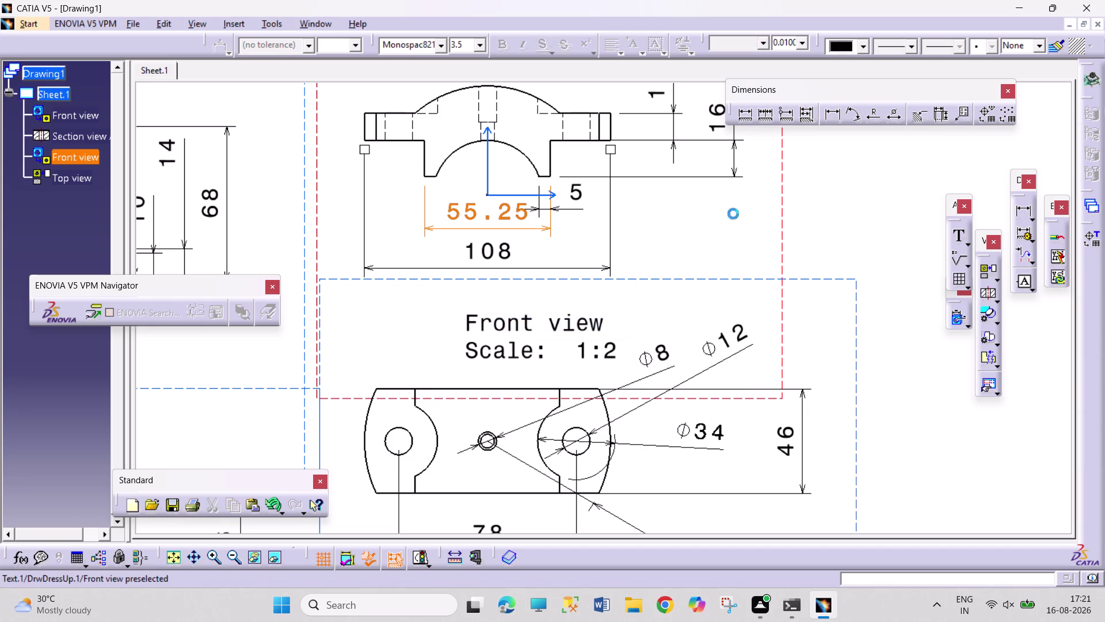
Dimension 55.25 between the two legs' inner edges and recentre the view.
click(830, 116)
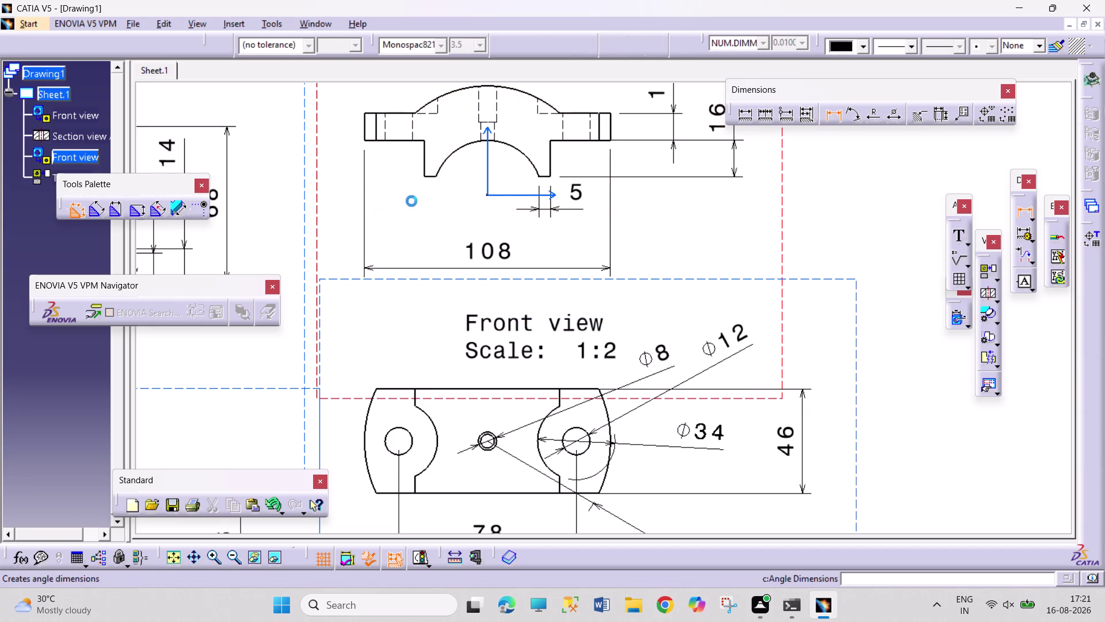
click(424, 169)
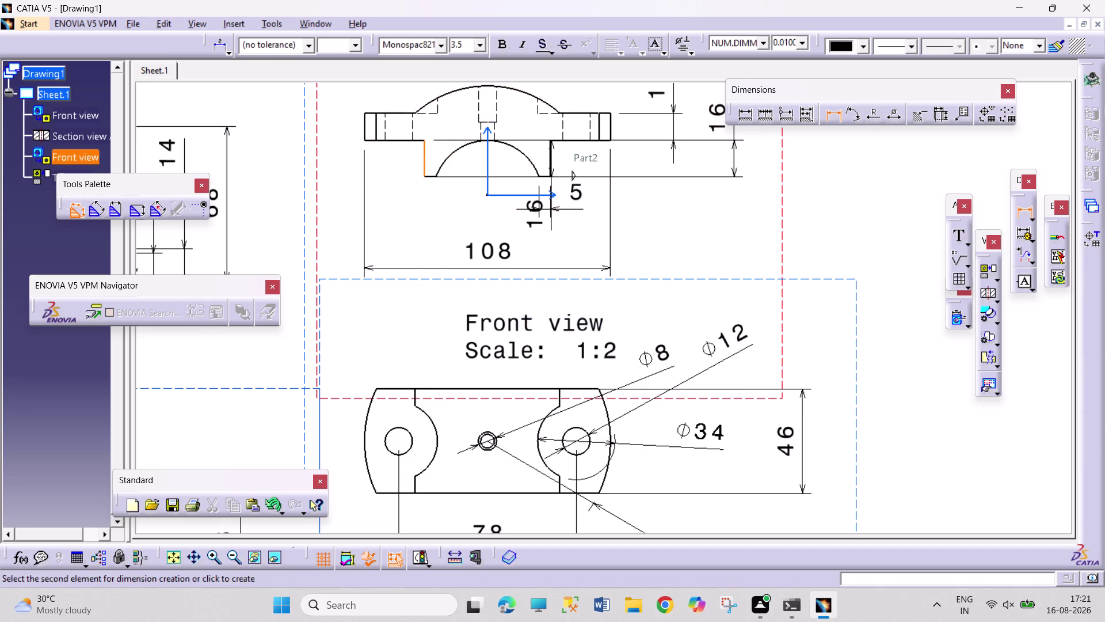
click(549, 160)
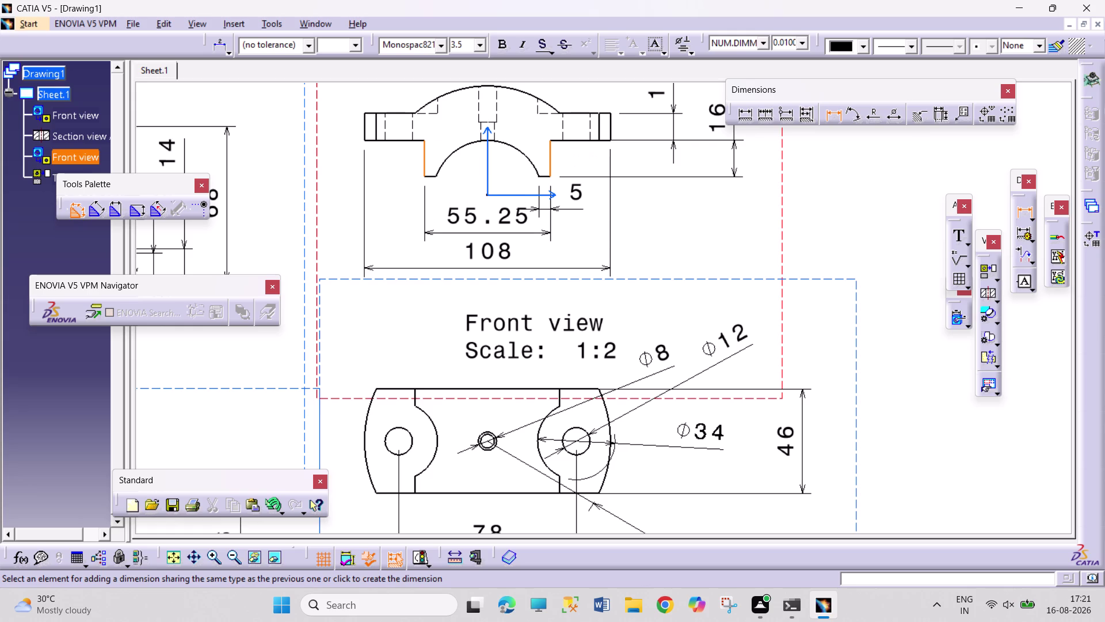
click(495, 233)
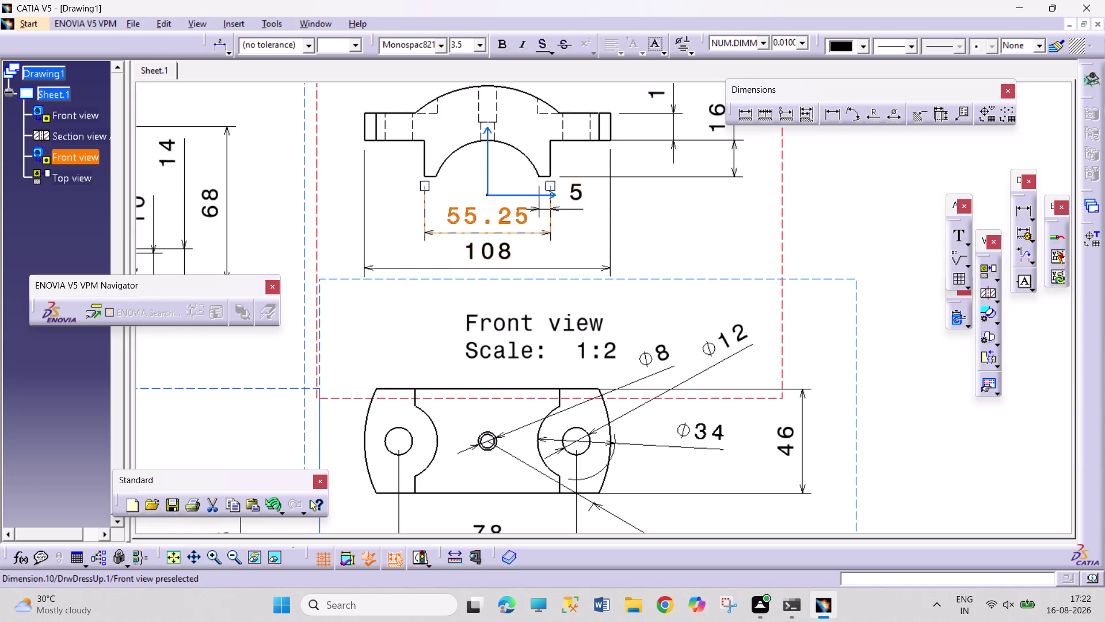
scroll(up, 3)
middle_click(641, 196)
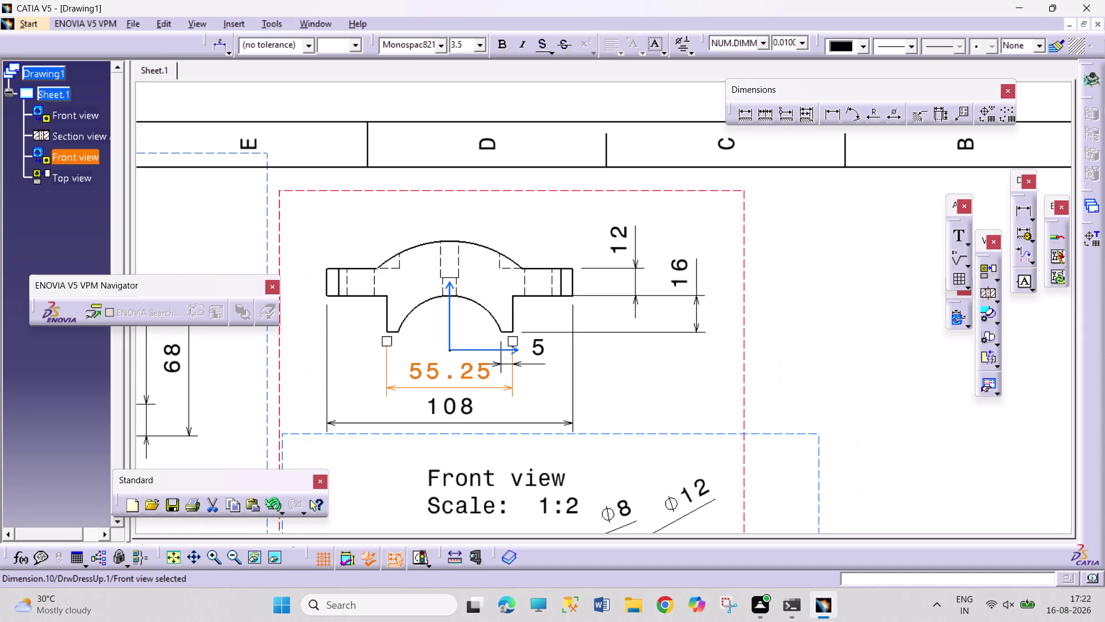
click(881, 117)
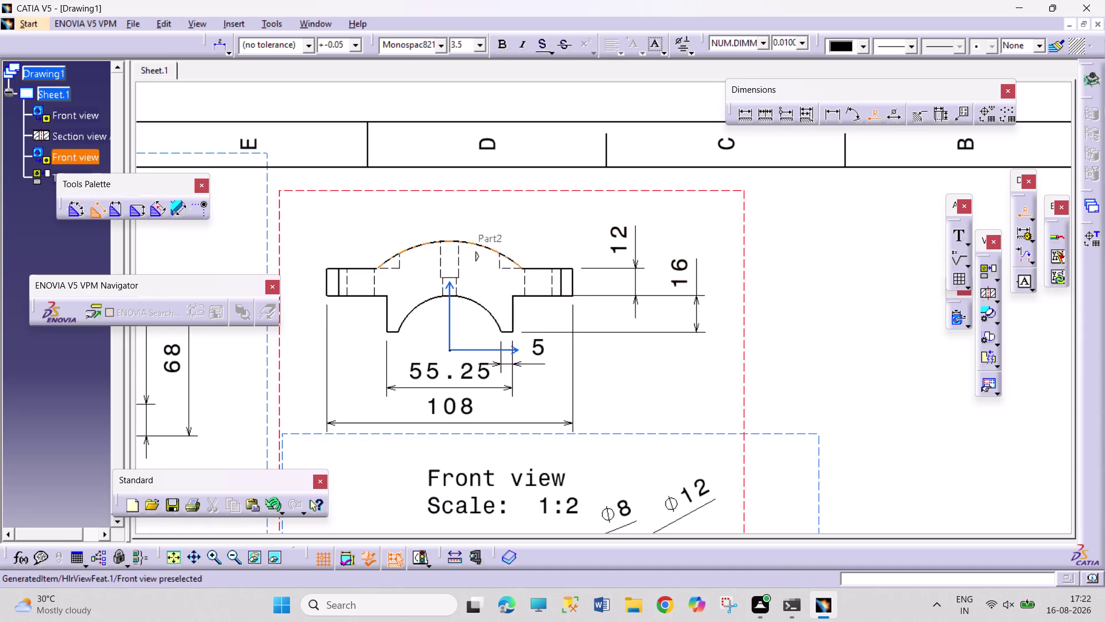
Dimension the cap's outer arc as R48 and its inner arc as R24.
click(469, 244)
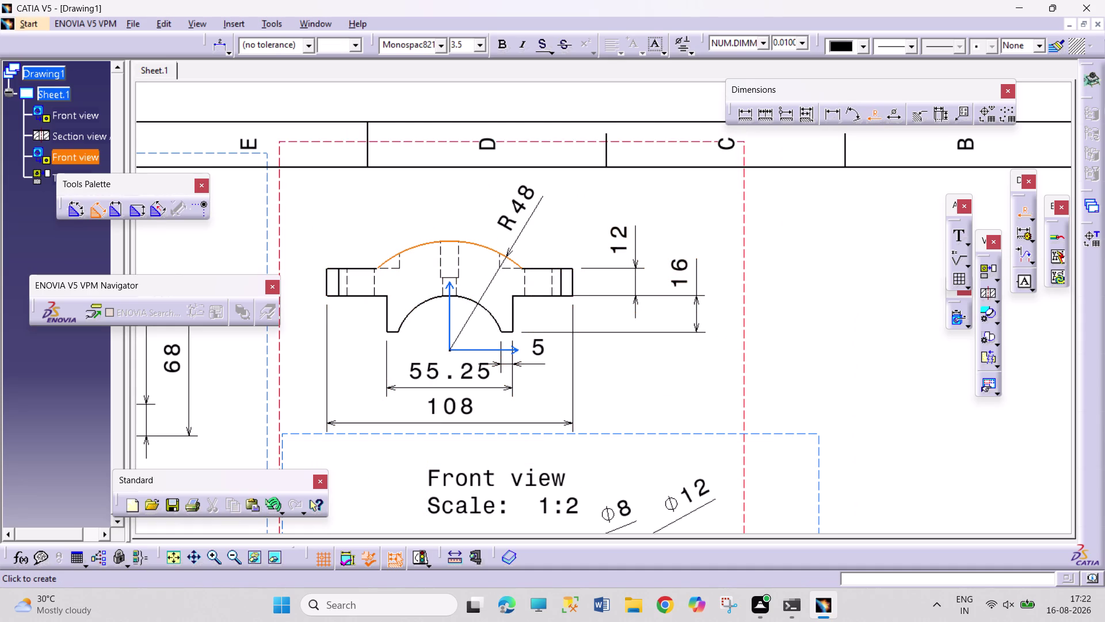
click(529, 242)
click(871, 116)
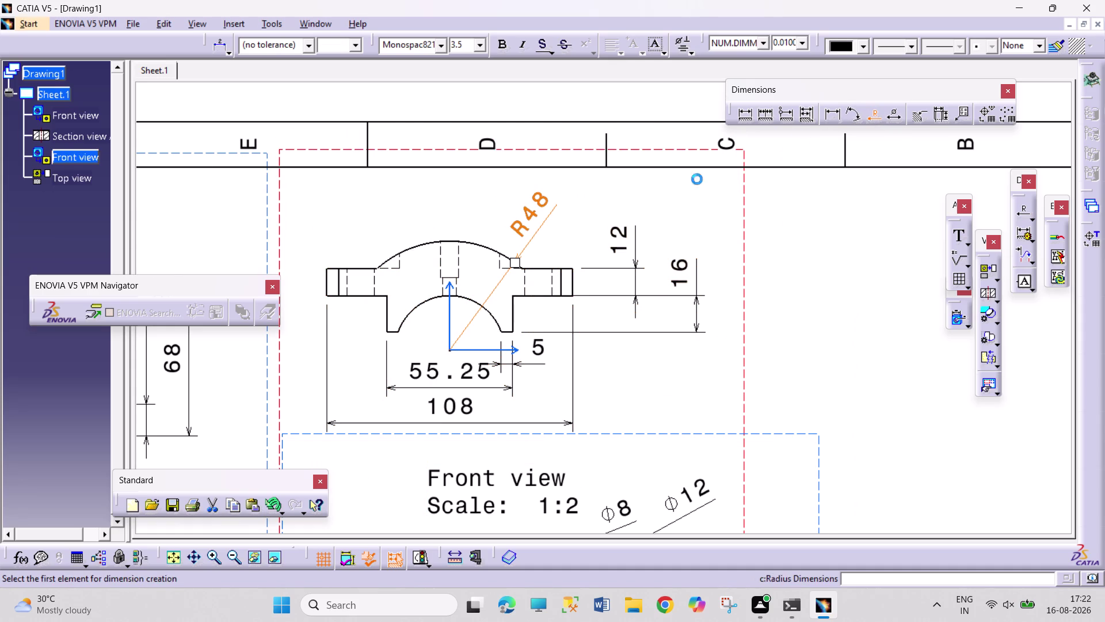
click(468, 302)
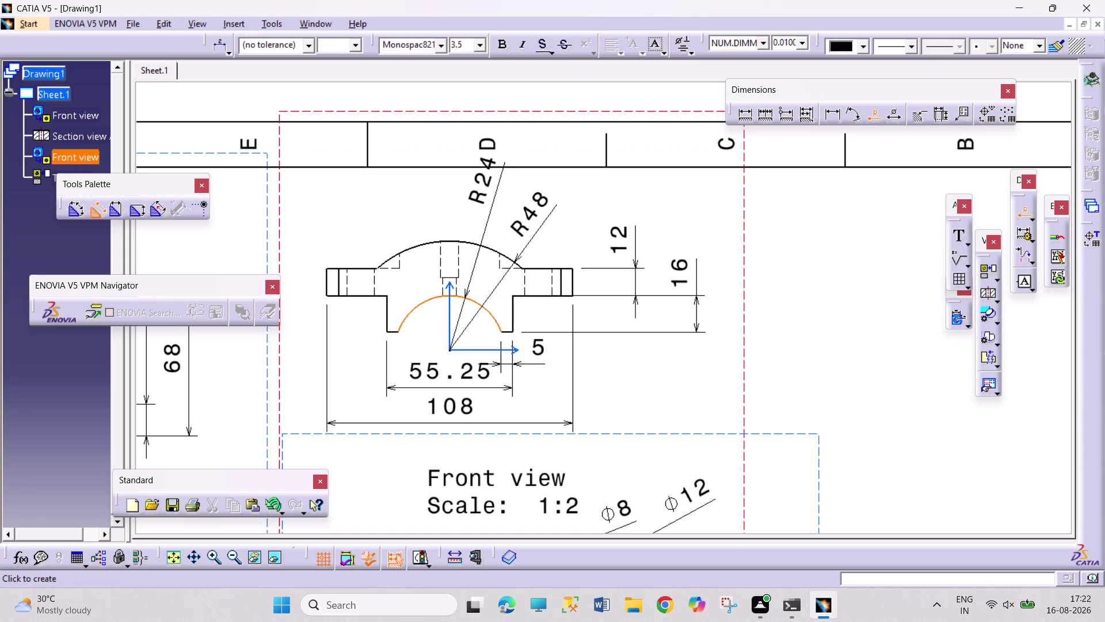
click(492, 224)
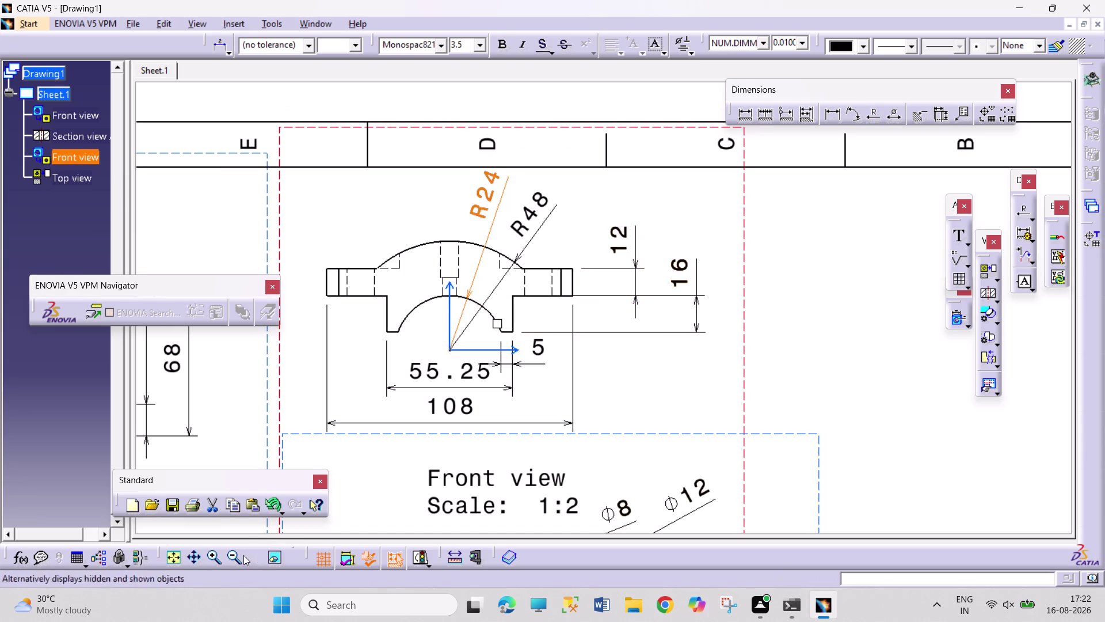
triple_click(235, 561)
triple_click(236, 560)
triple_click(235, 561)
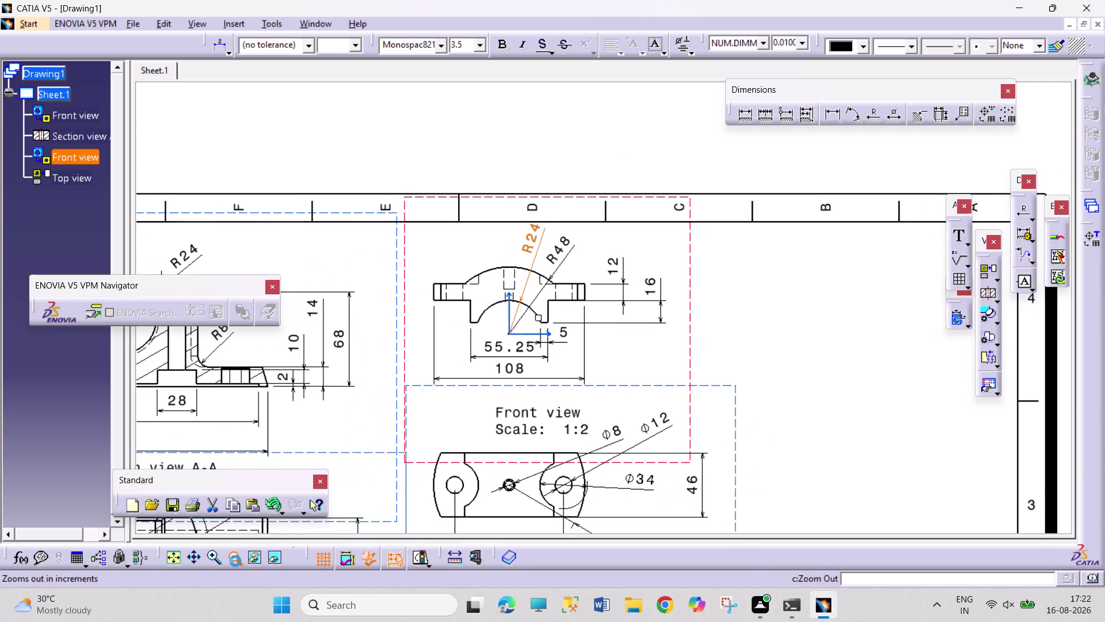
click(236, 561)
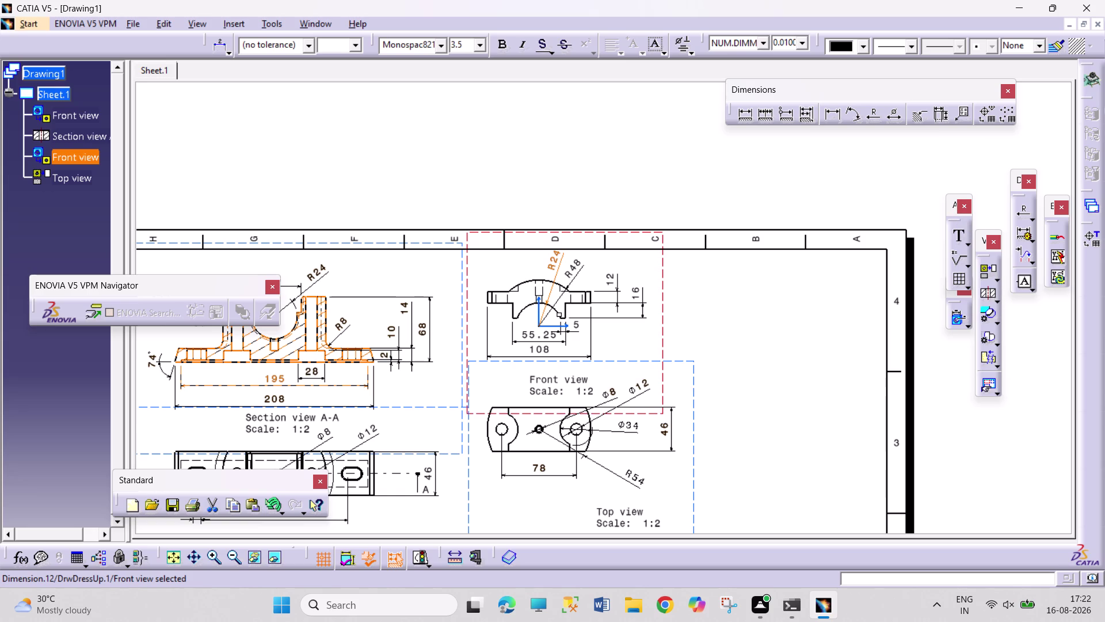
Drag the cap's front and top views left beside the section view.
click(199, 561)
drag(835, 441, 917, 288)
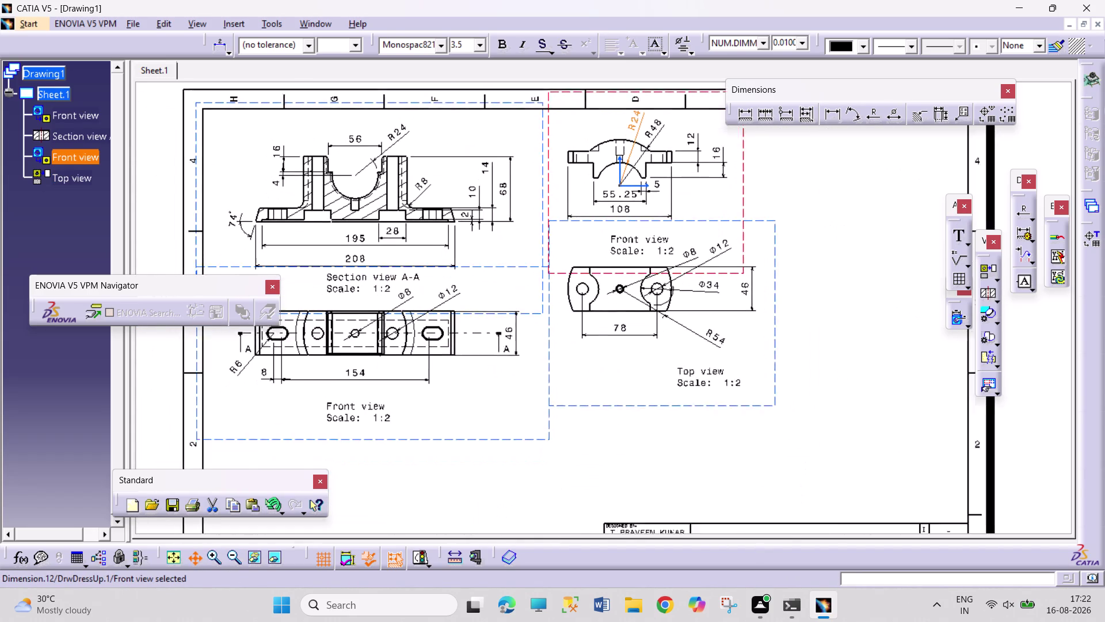
drag(918, 288, 880, 356)
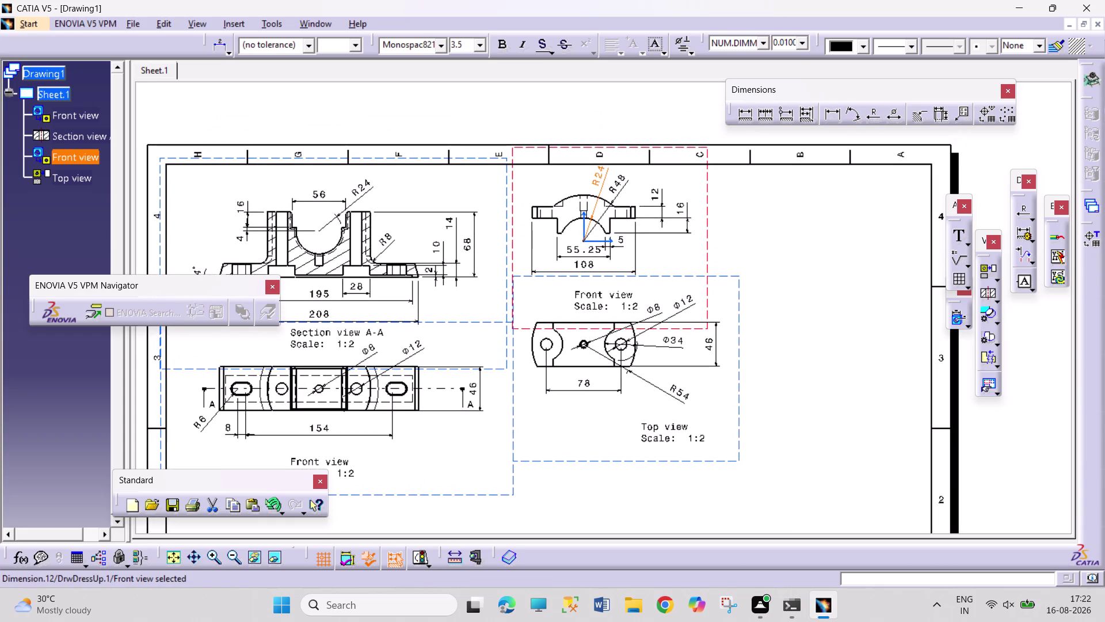
drag(706, 263, 695, 263)
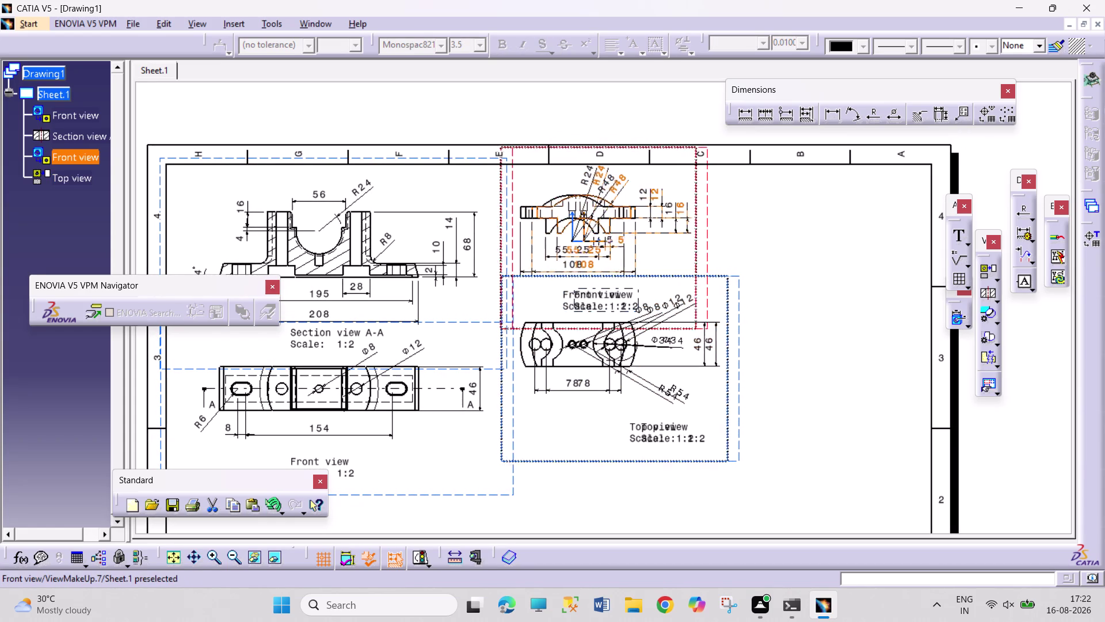
drag(695, 263, 670, 271)
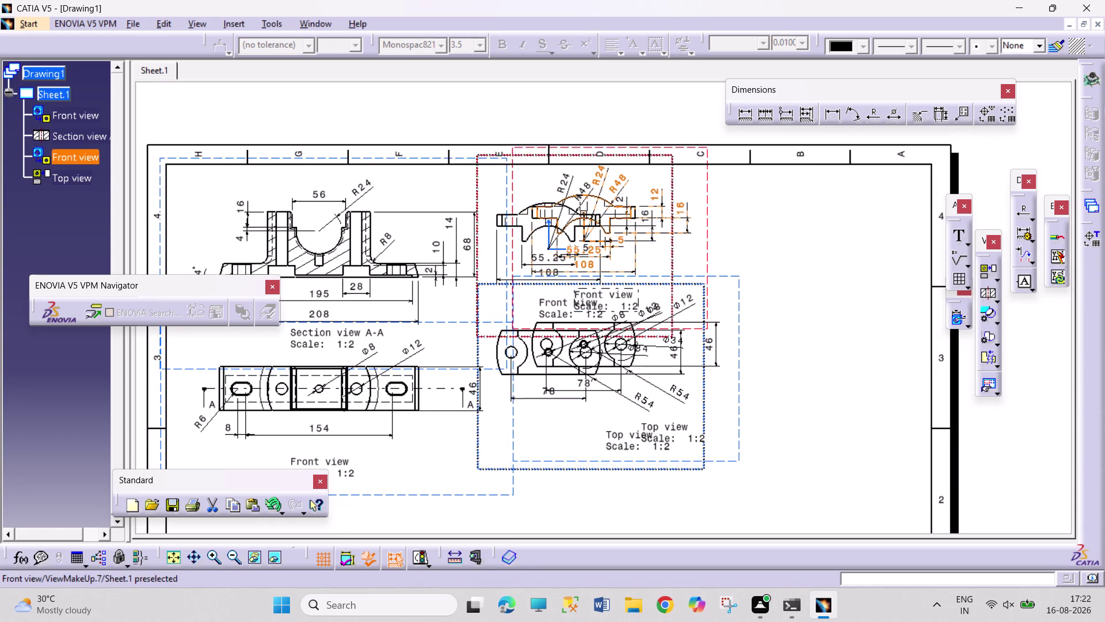
drag(670, 271, 667, 273)
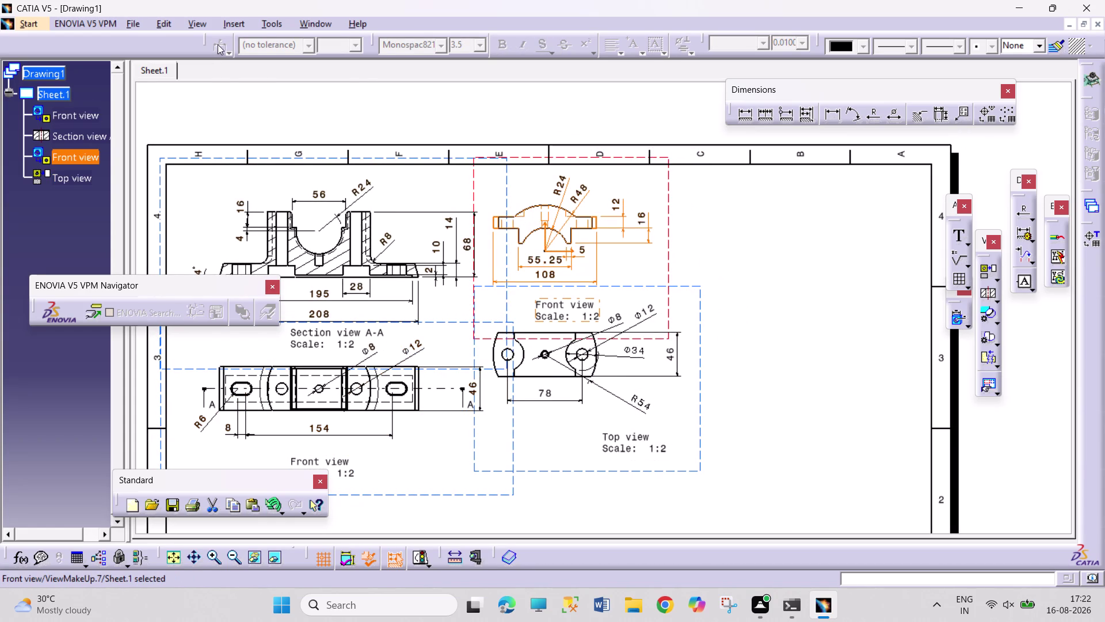
Bring up the Projections flyout to pick a new view type.
click(236, 22)
drag(493, 103, 503, 107)
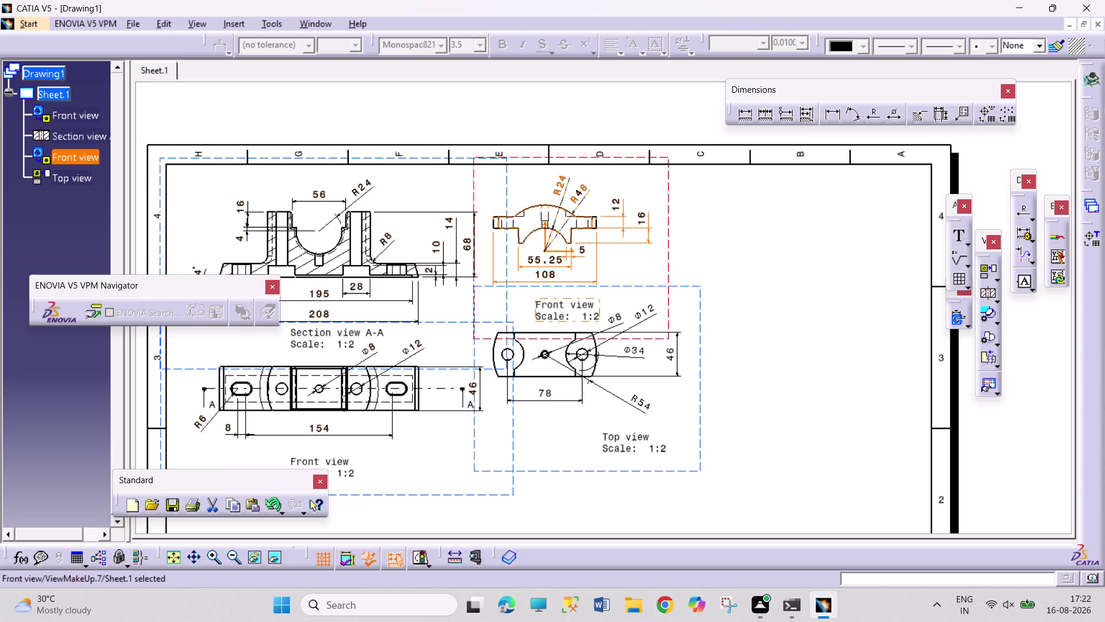
click(1000, 279)
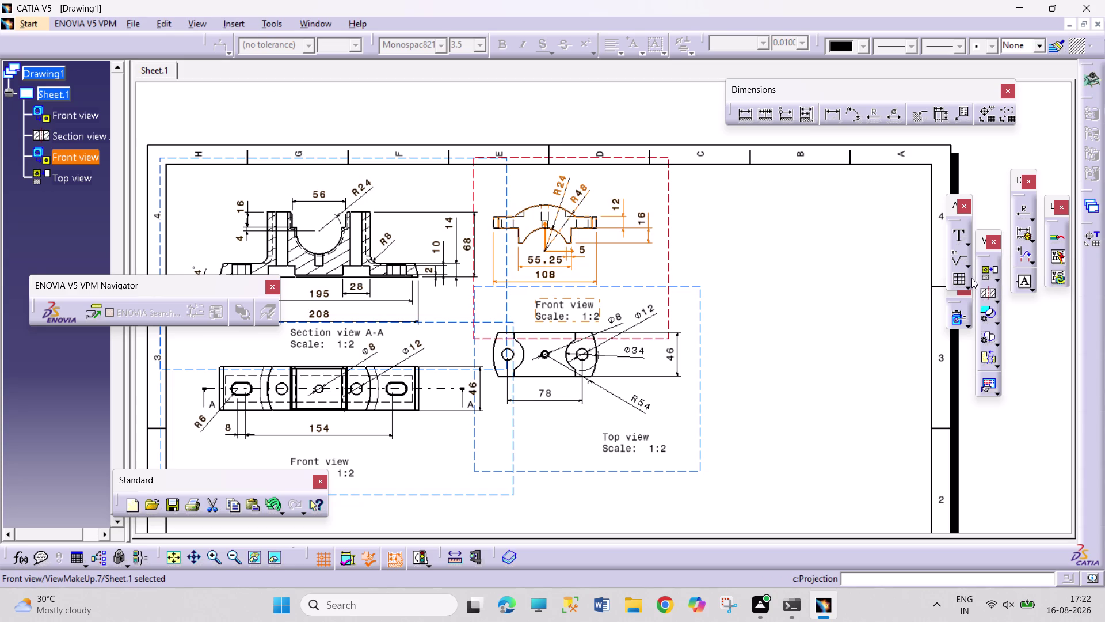
click(996, 278)
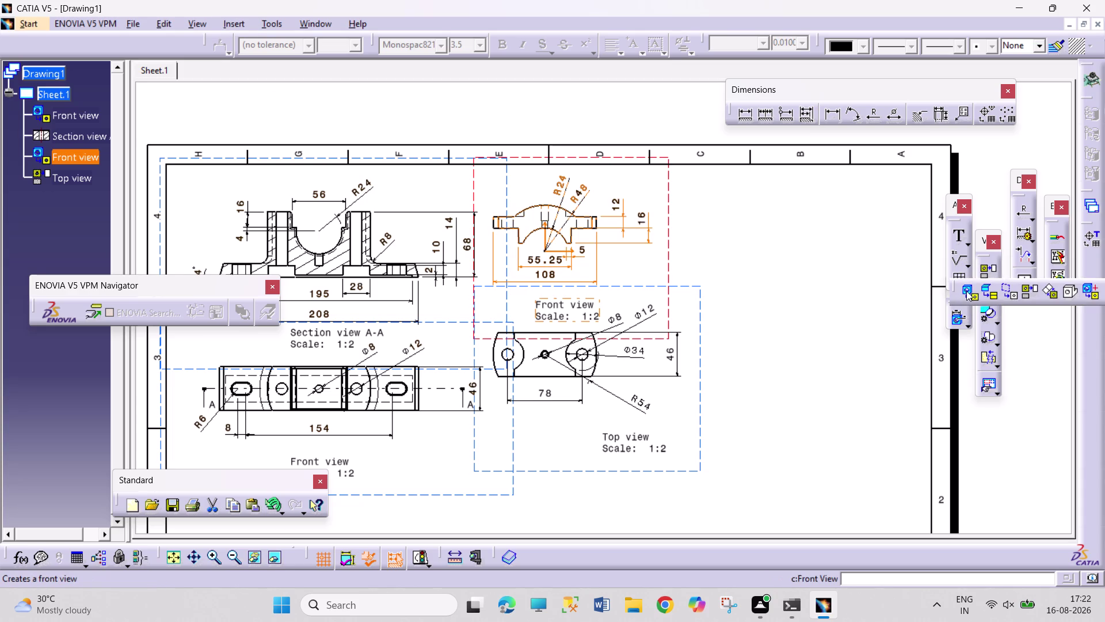
Create a 1:1 front view of the BRASSES part from its face.
click(966, 290)
click(308, 24)
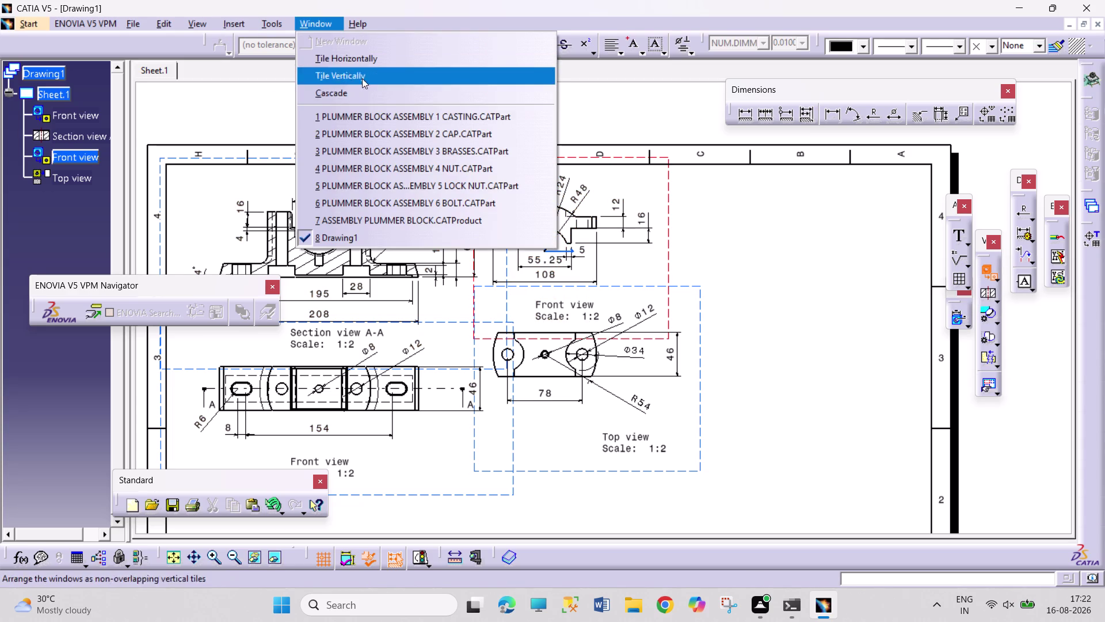
click(396, 148)
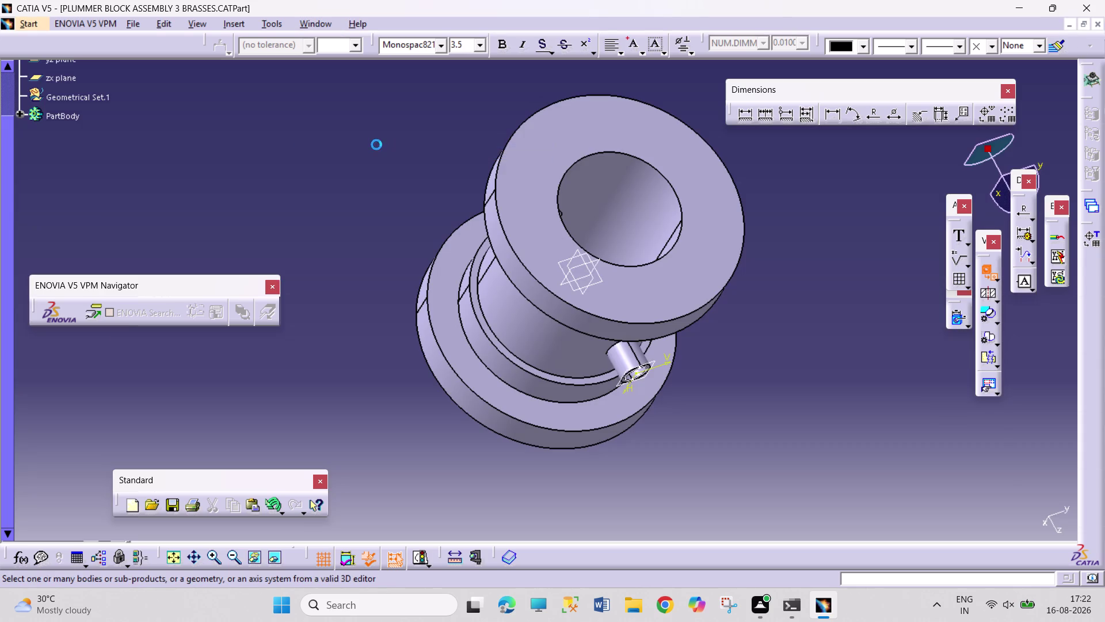
click(688, 286)
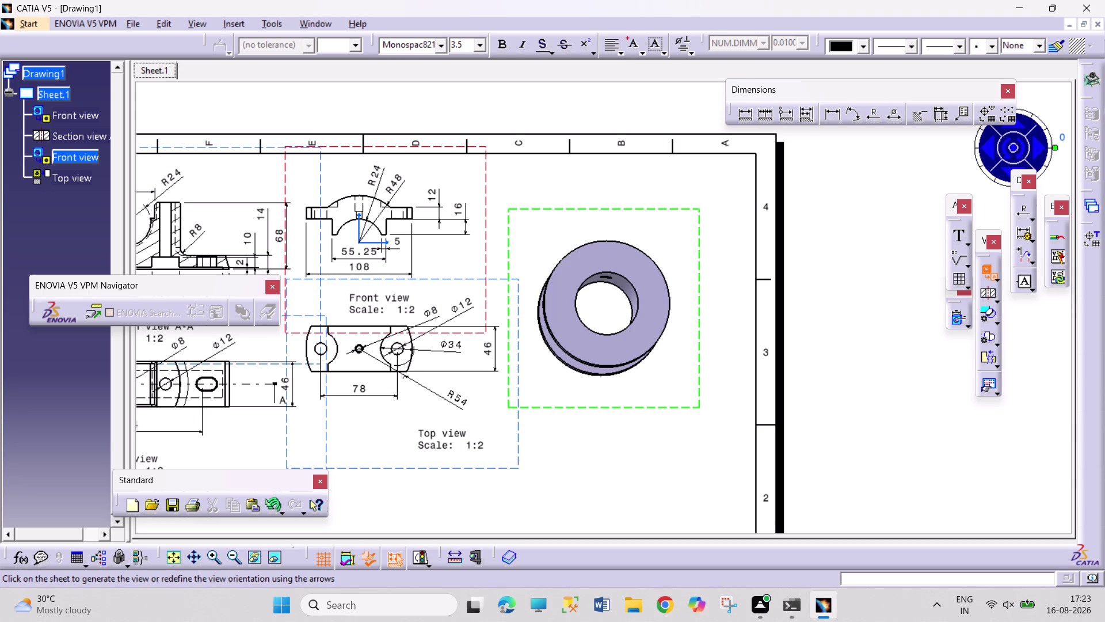
double_click(718, 266)
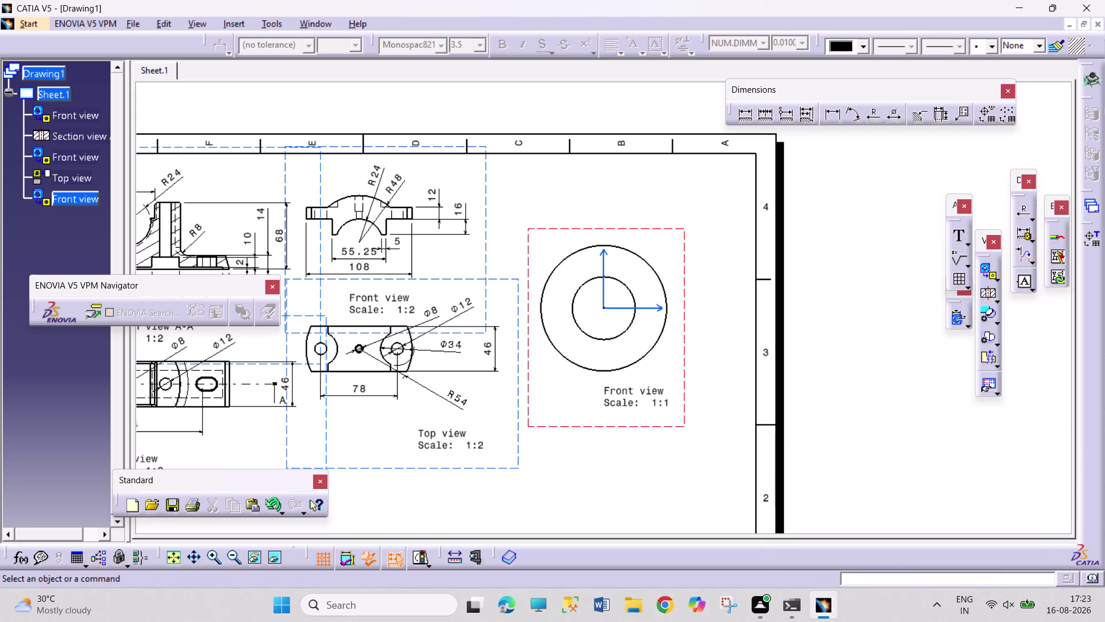
Cut offset section B-B through the circle's centre and place it below.
click(991, 296)
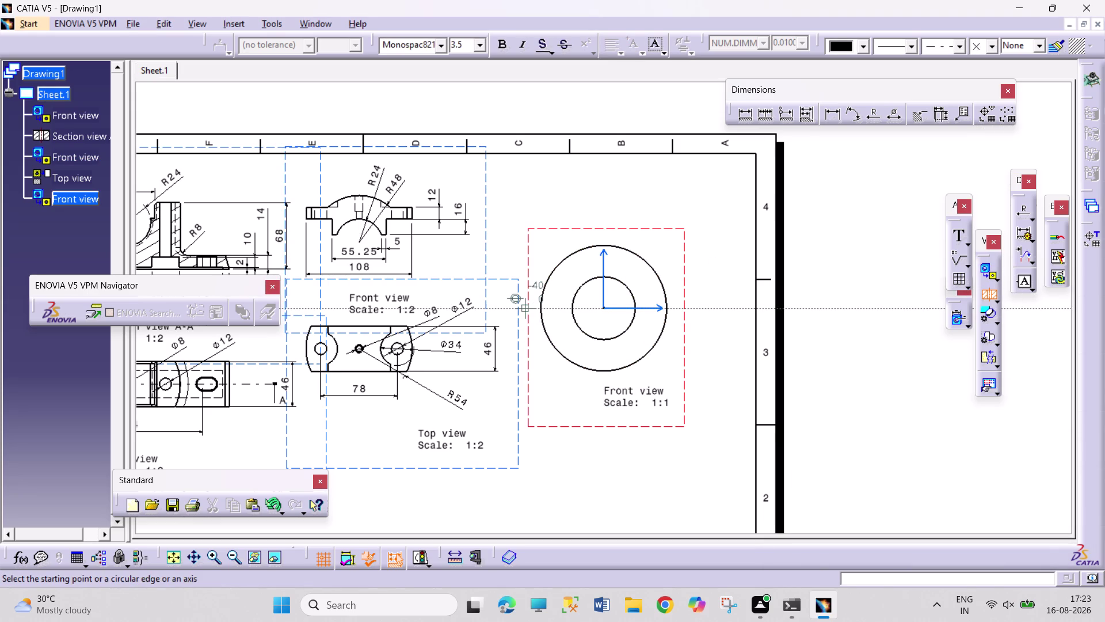
drag(526, 310, 542, 314)
click(713, 314)
double_click(715, 316)
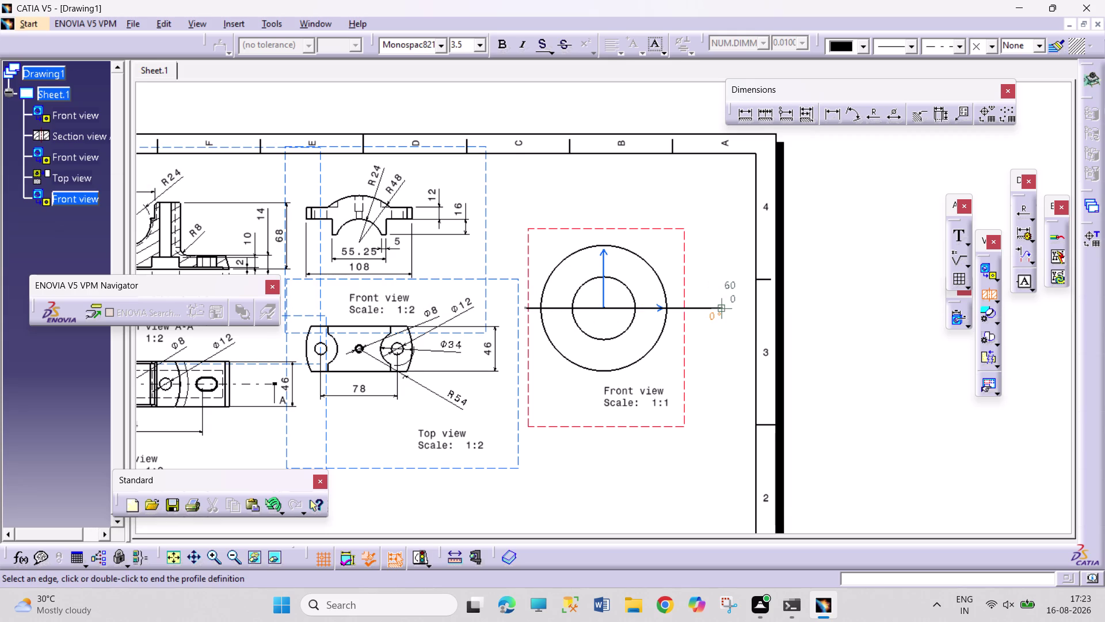
click(682, 492)
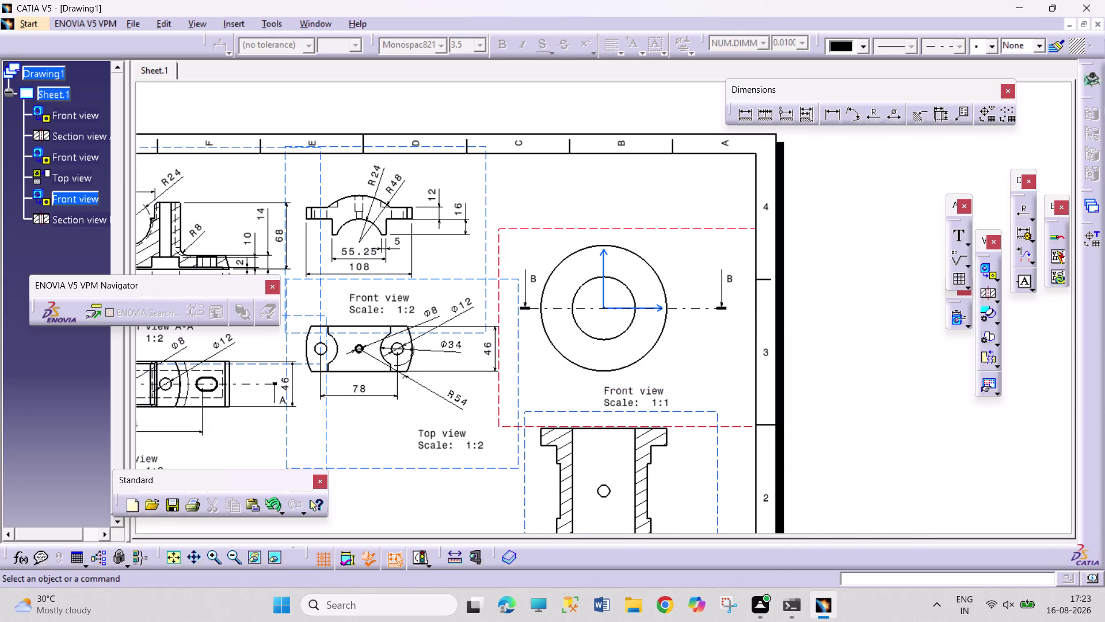
right_click(702, 226)
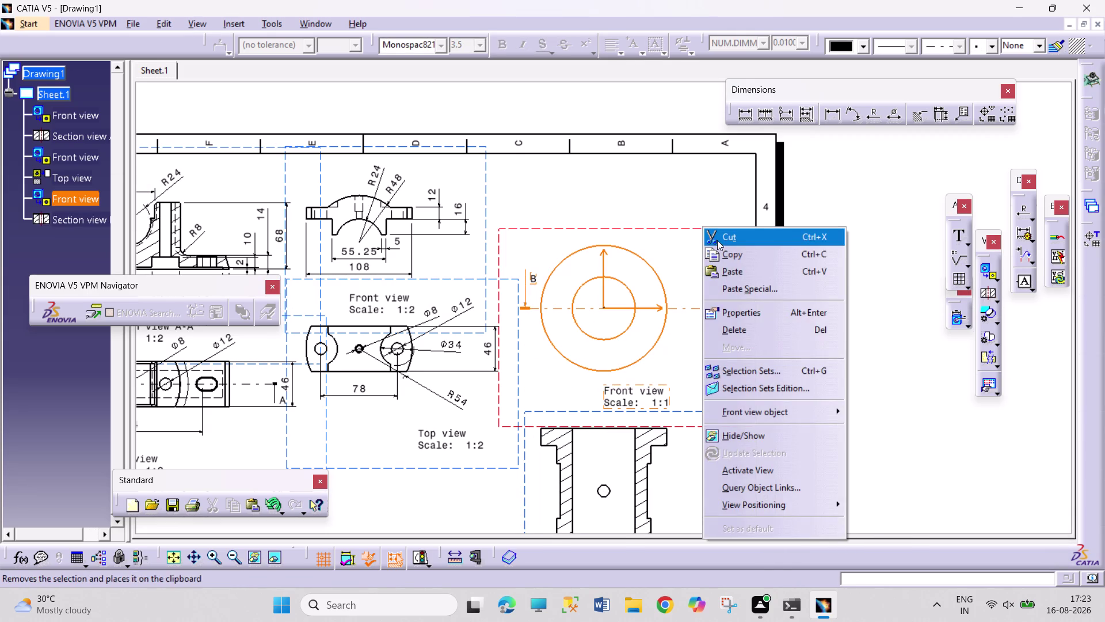
click(718, 240)
click(598, 335)
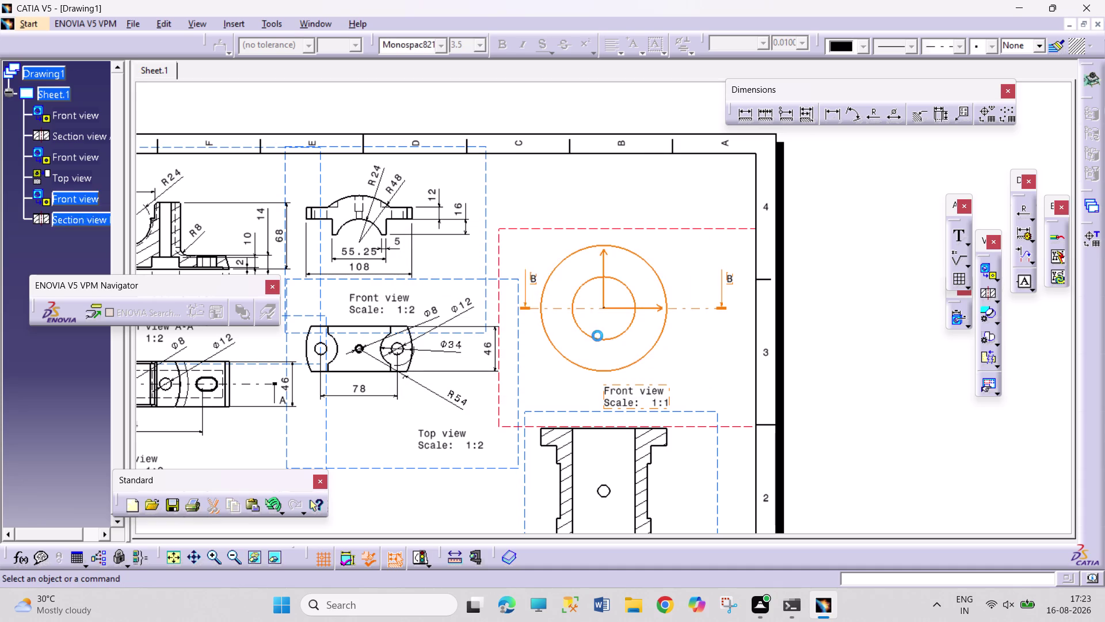
drag(657, 412, 653, 195)
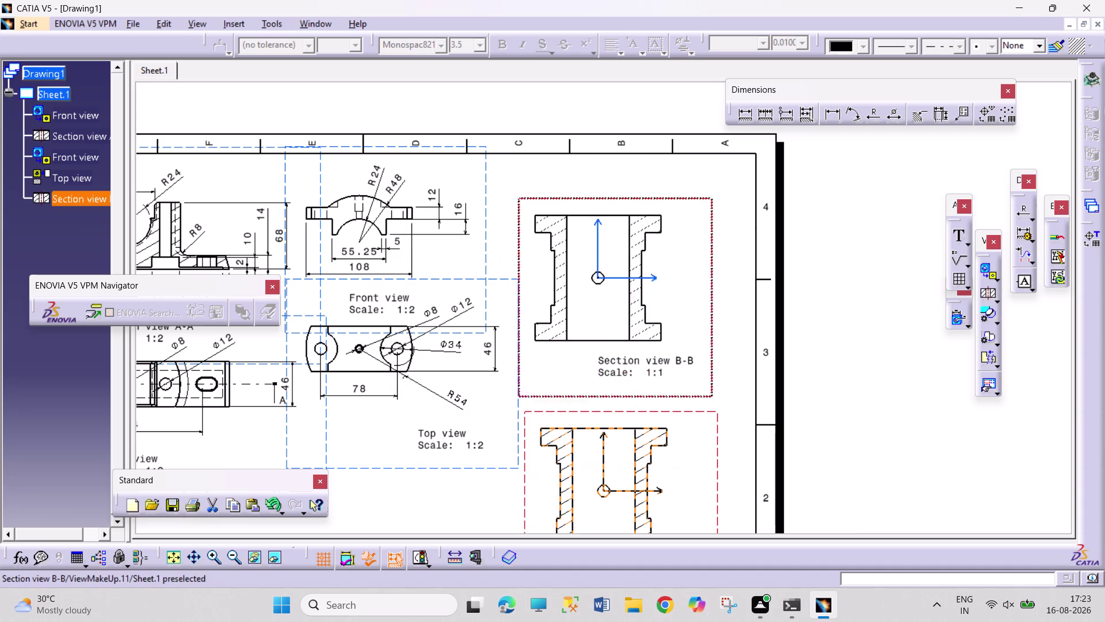
drag(653, 195, 665, 162)
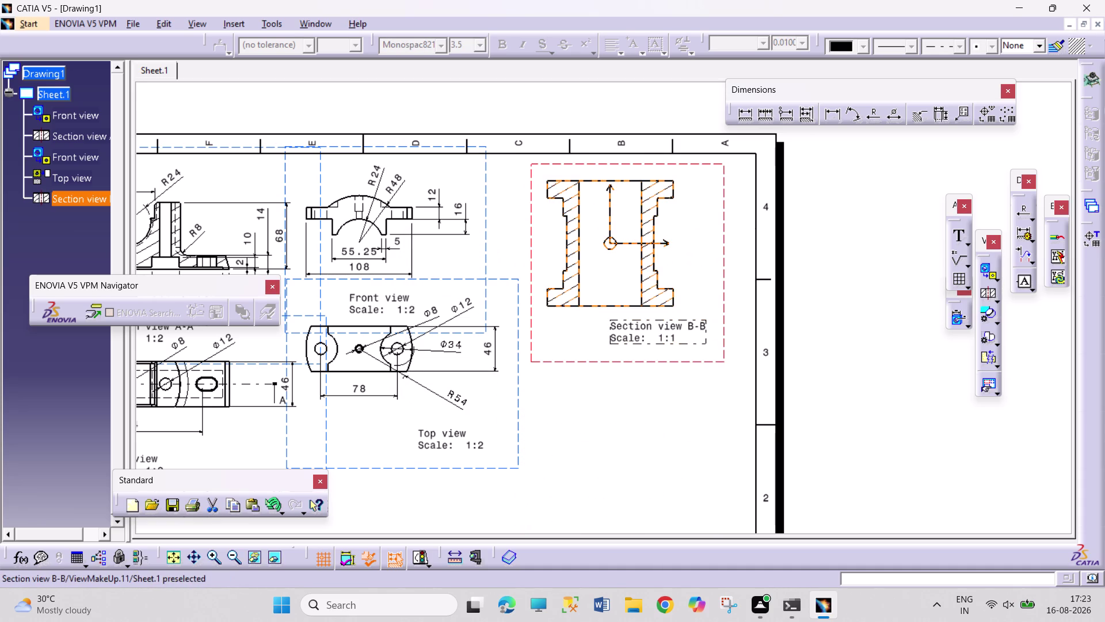
click(1000, 279)
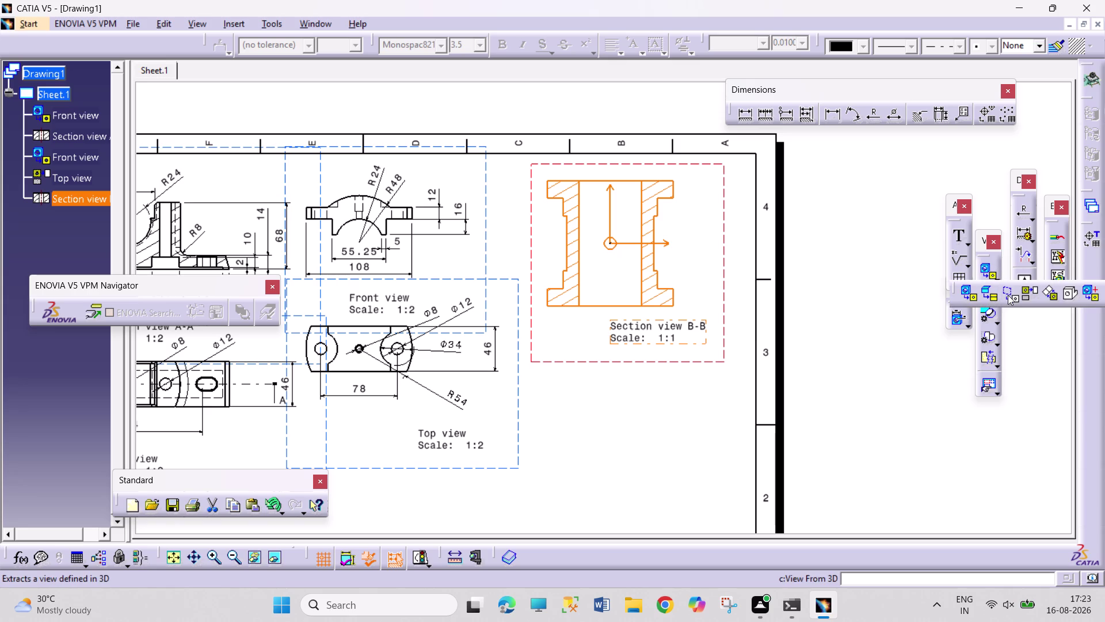
click(1018, 296)
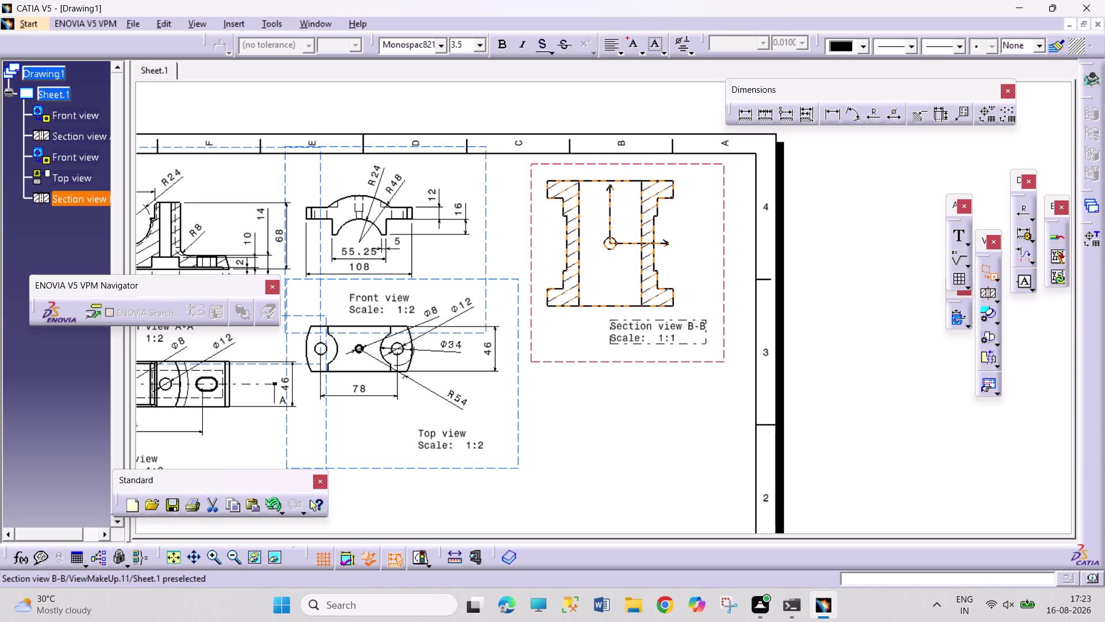
click(658, 363)
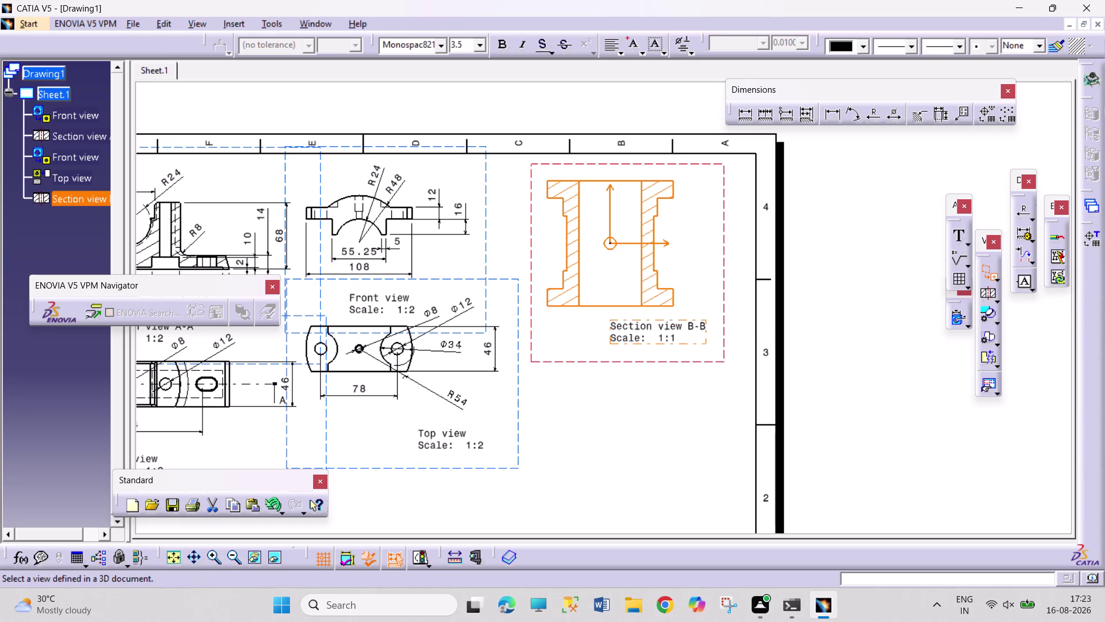
click(997, 285)
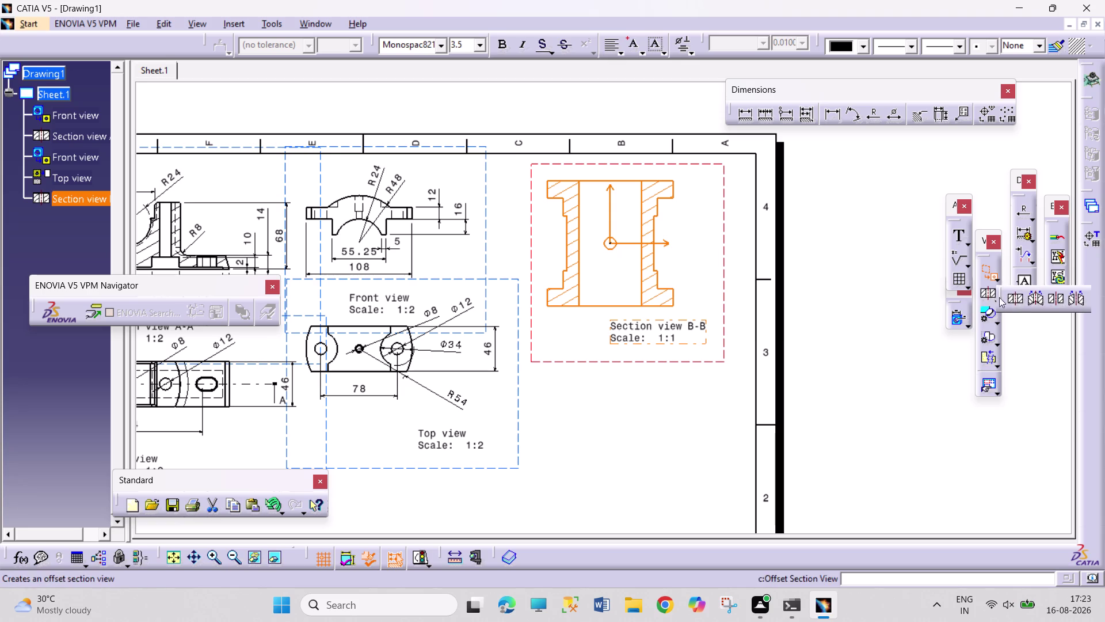
Place 1:1 auxiliary view C, with two concentric circles, below section B-B.
click(997, 282)
click(997, 282)
click(1025, 292)
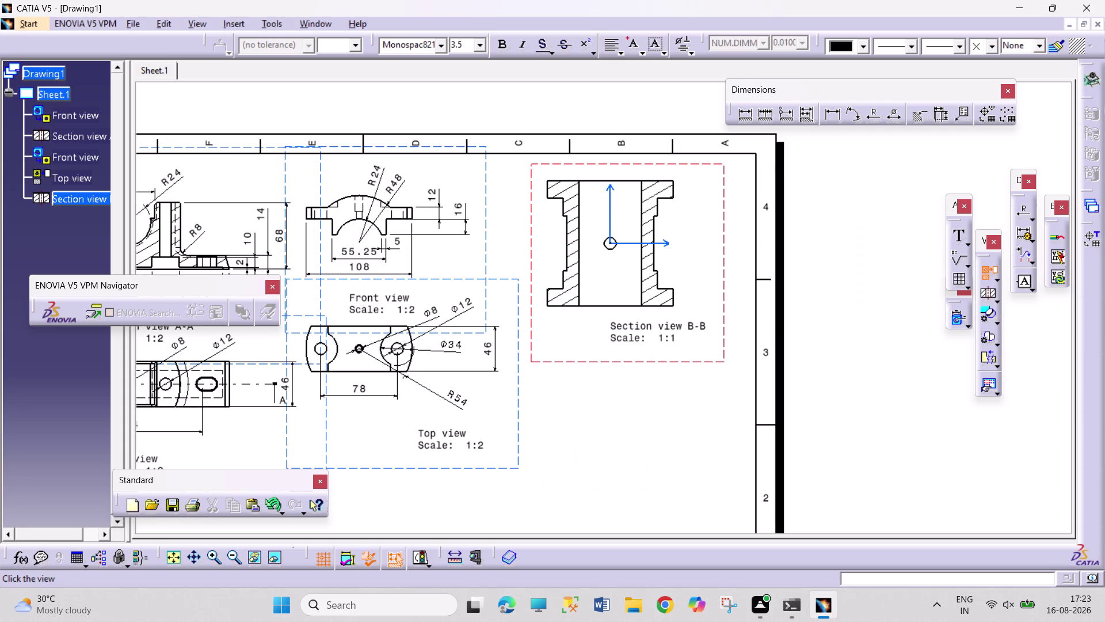
click(612, 433)
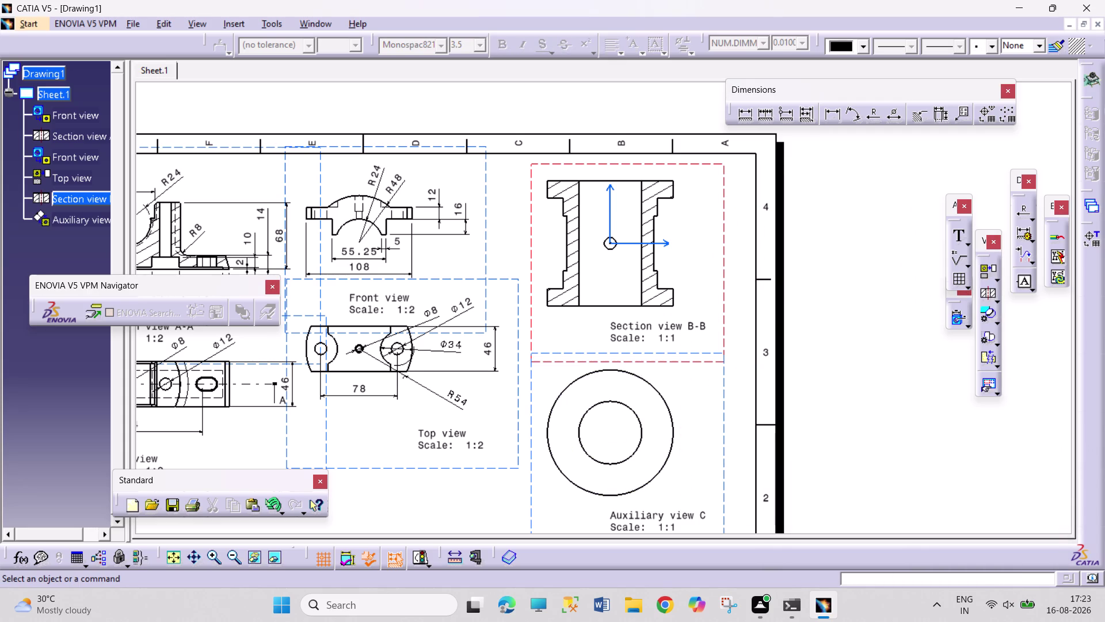
key(Escape)
key(Escape)
key(Escape)
click(829, 117)
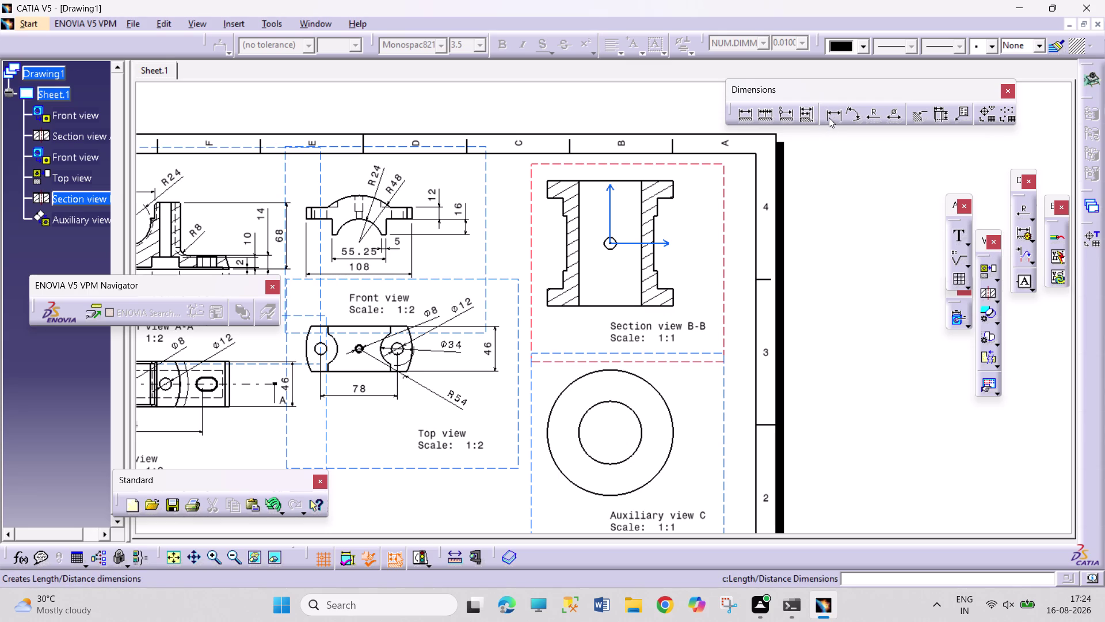
Add the 28 and 46 height dimensions to the right of section B-B.
click(652, 232)
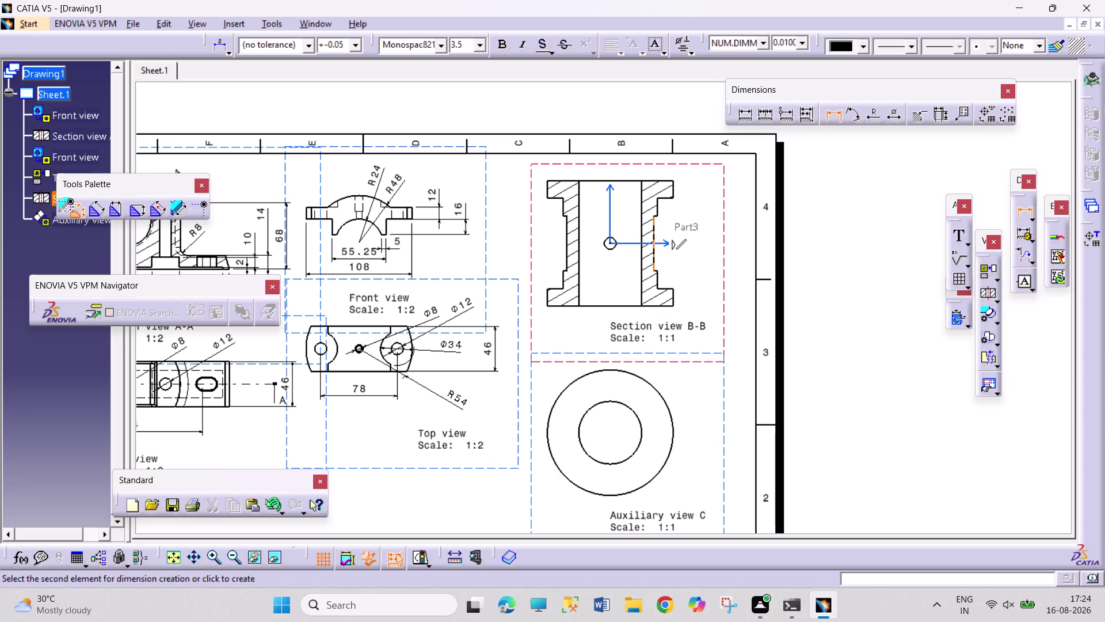
click(681, 244)
click(835, 112)
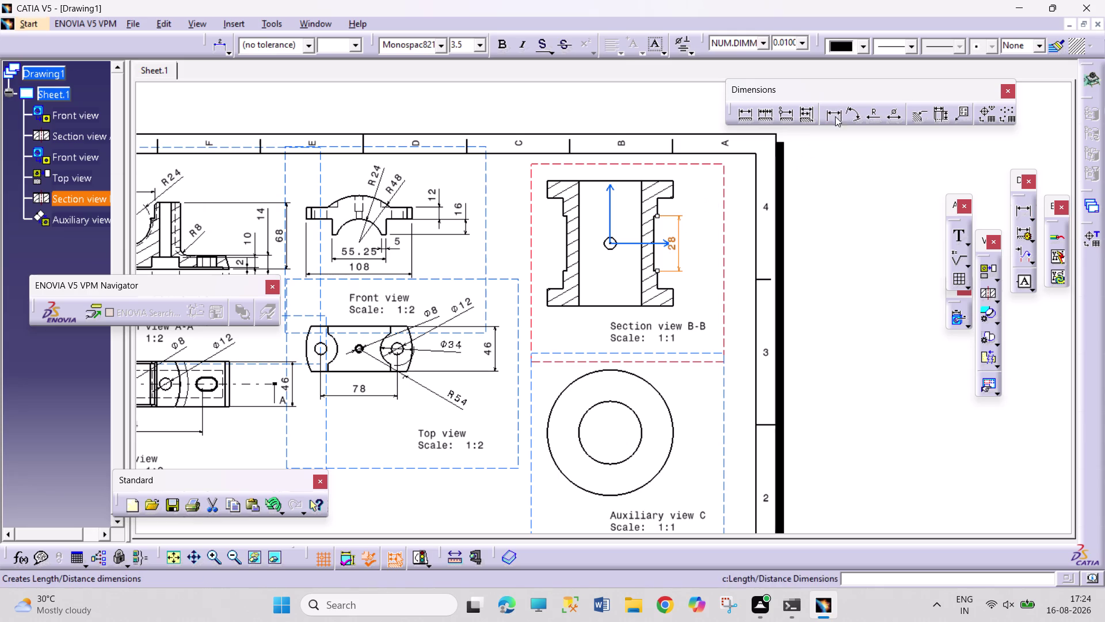
click(667, 199)
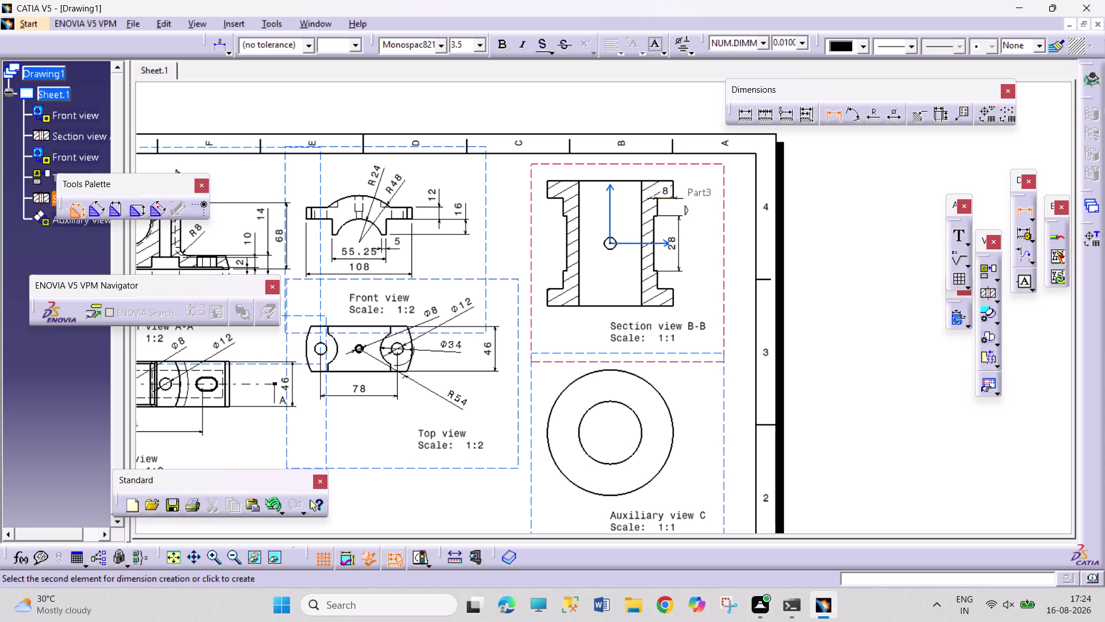
click(668, 290)
click(702, 251)
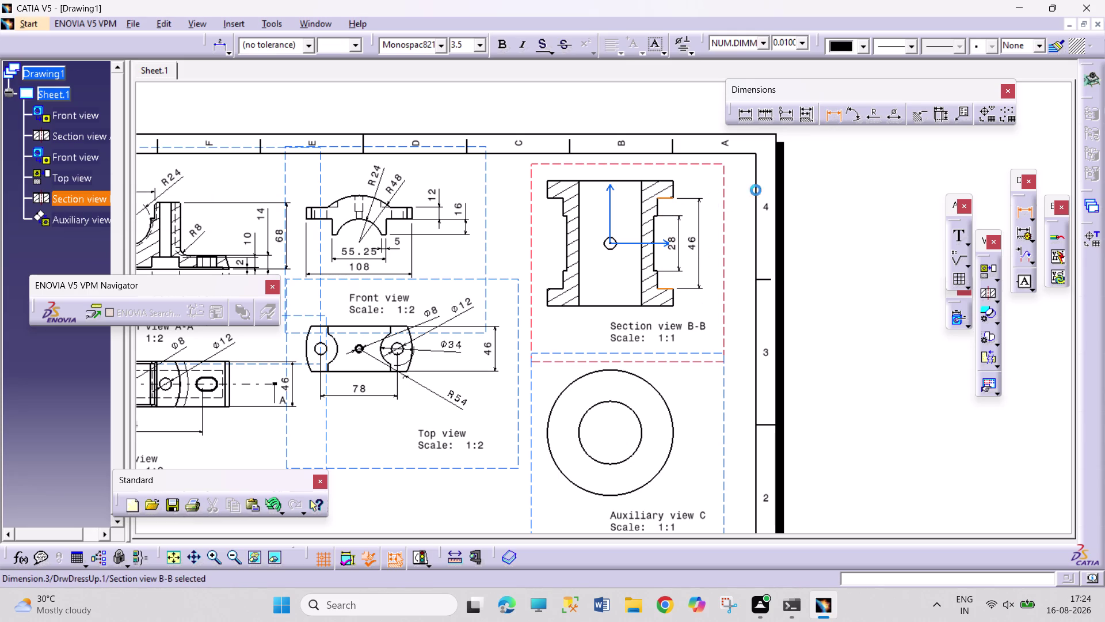
Add the 64 overall height and begin a bore diameter dimension.
click(830, 114)
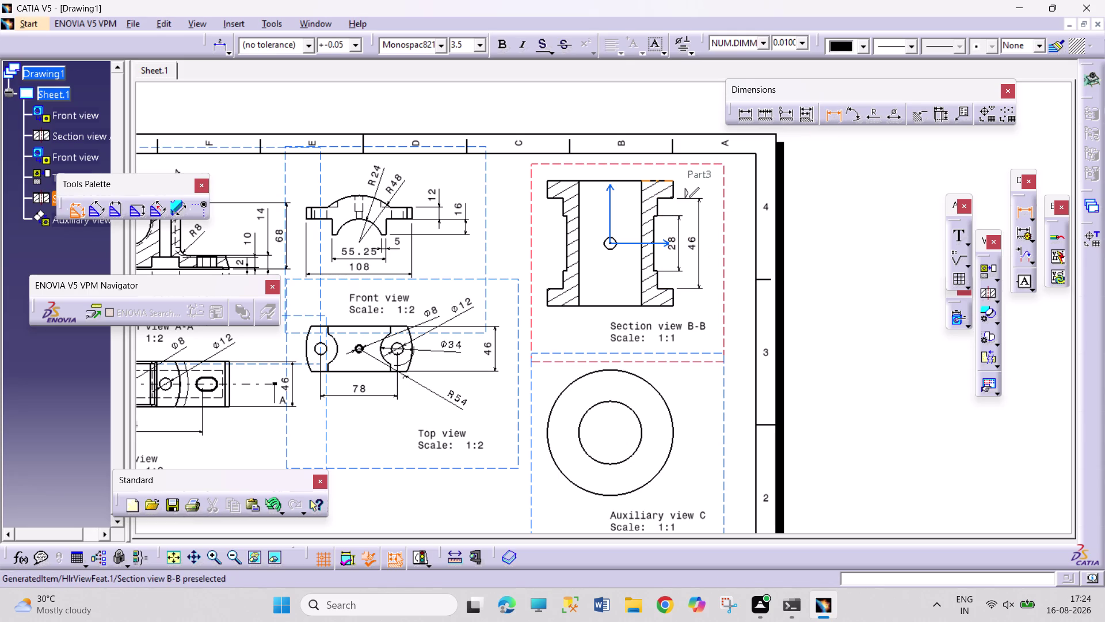
click(665, 180)
click(664, 307)
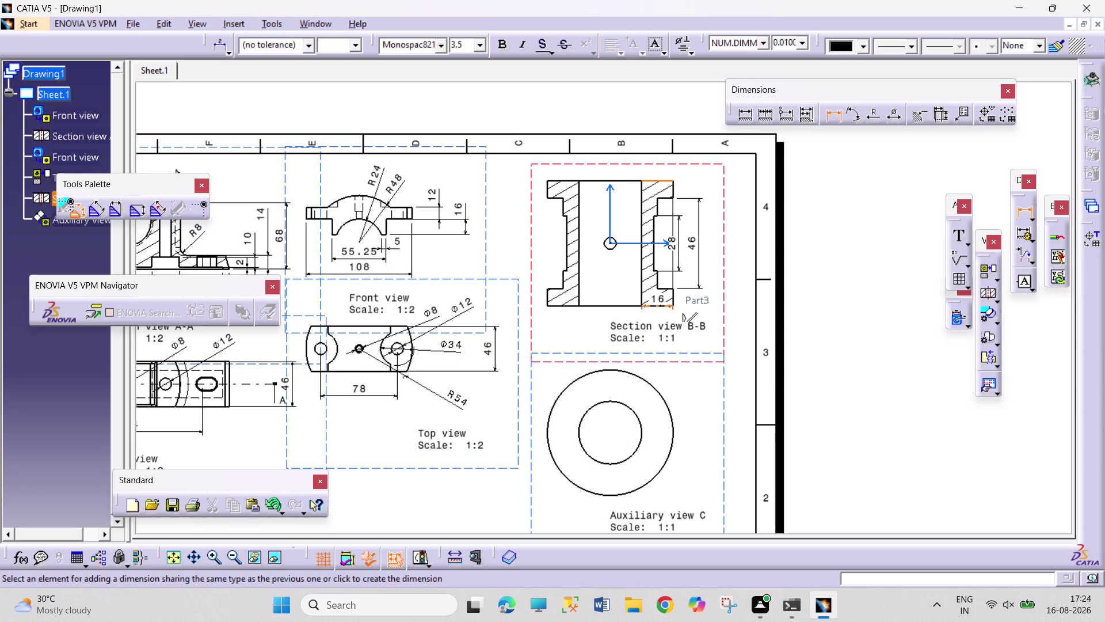
click(719, 243)
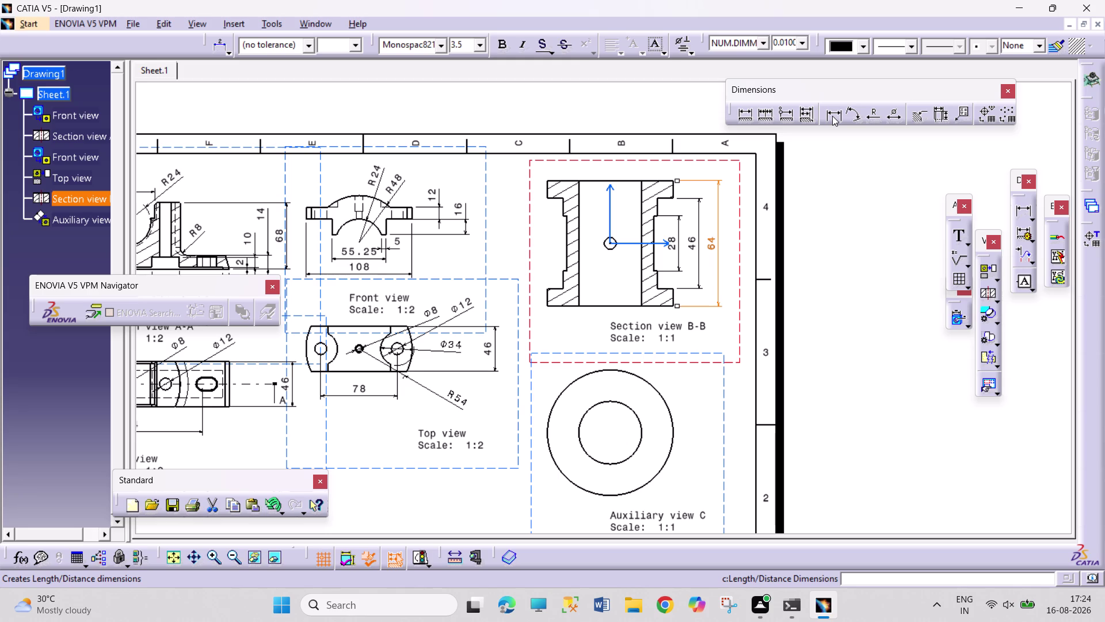
click(893, 119)
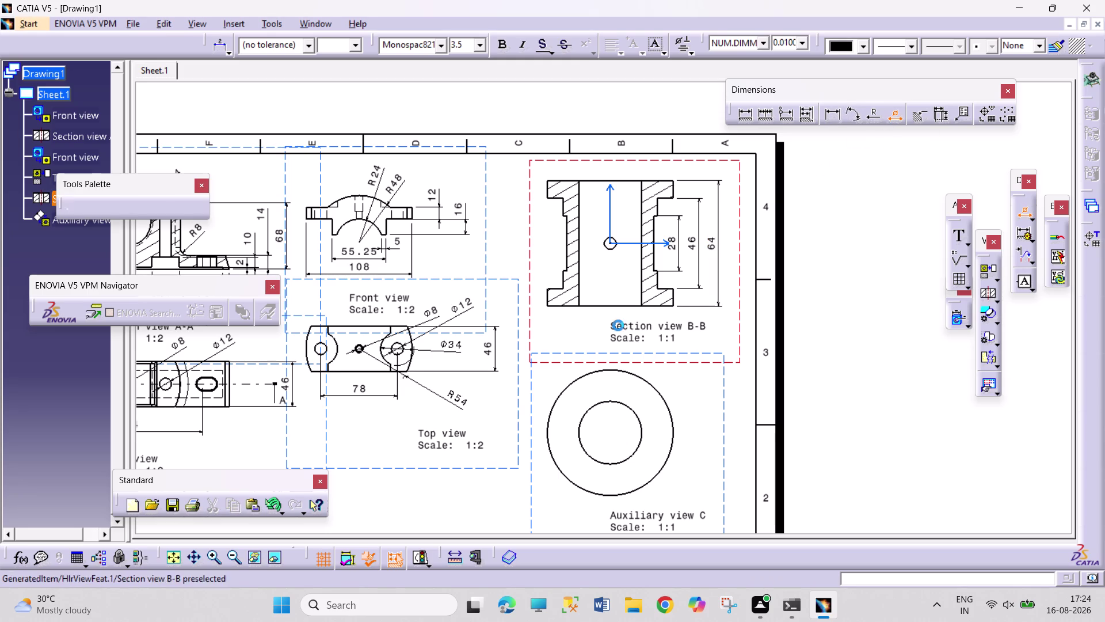
click(612, 305)
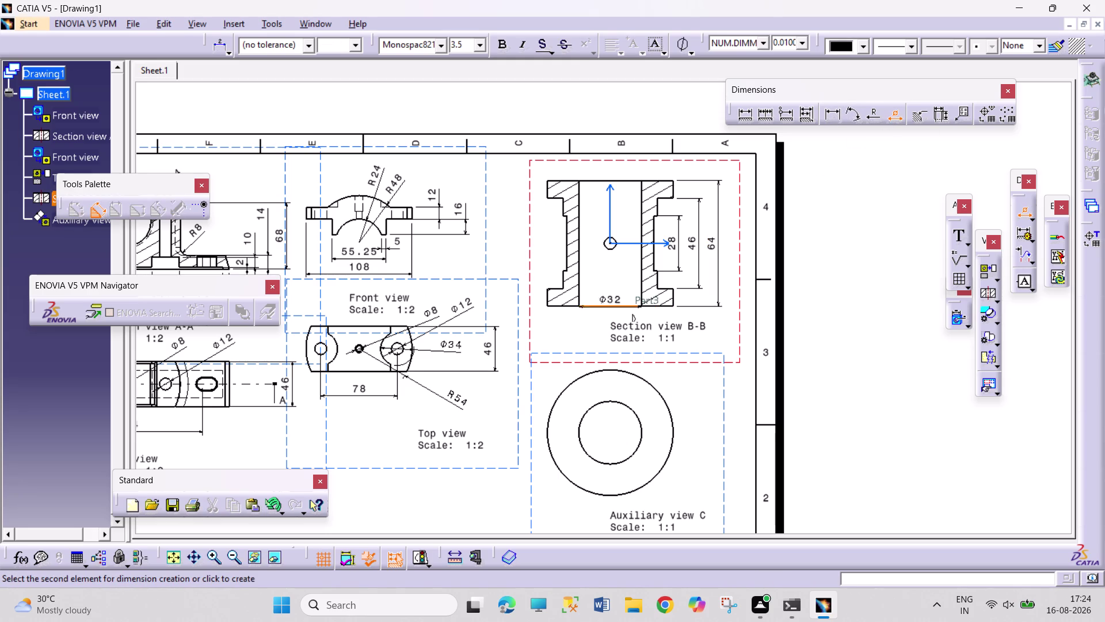
Place the Φ32 bore dimension under section B-B and lower the view label.
click(614, 322)
drag(646, 333, 639, 338)
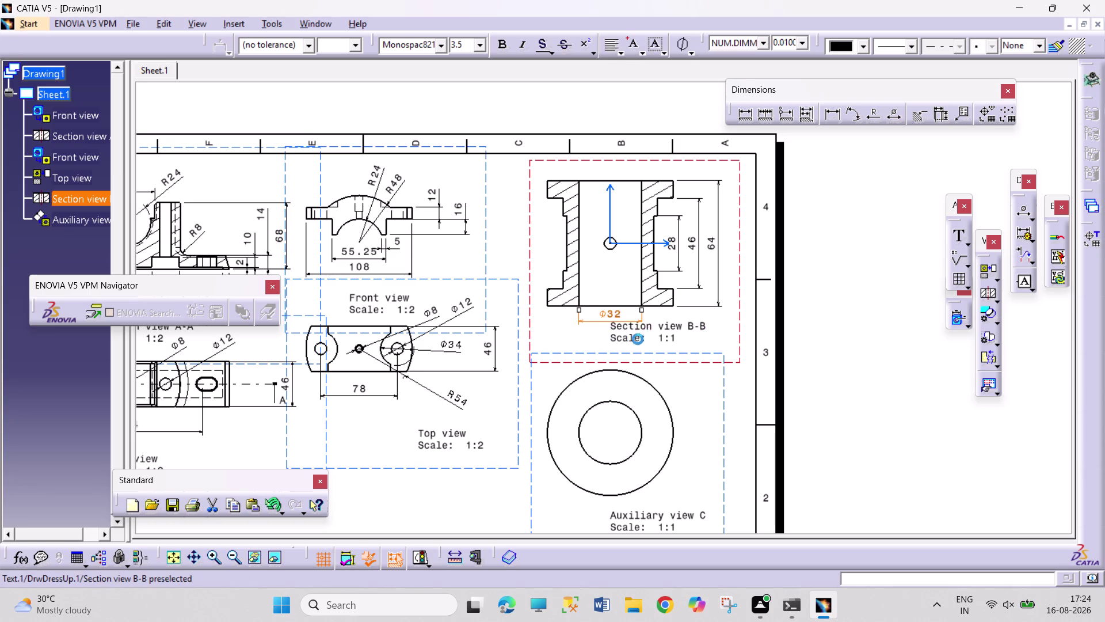
drag(639, 338, 606, 356)
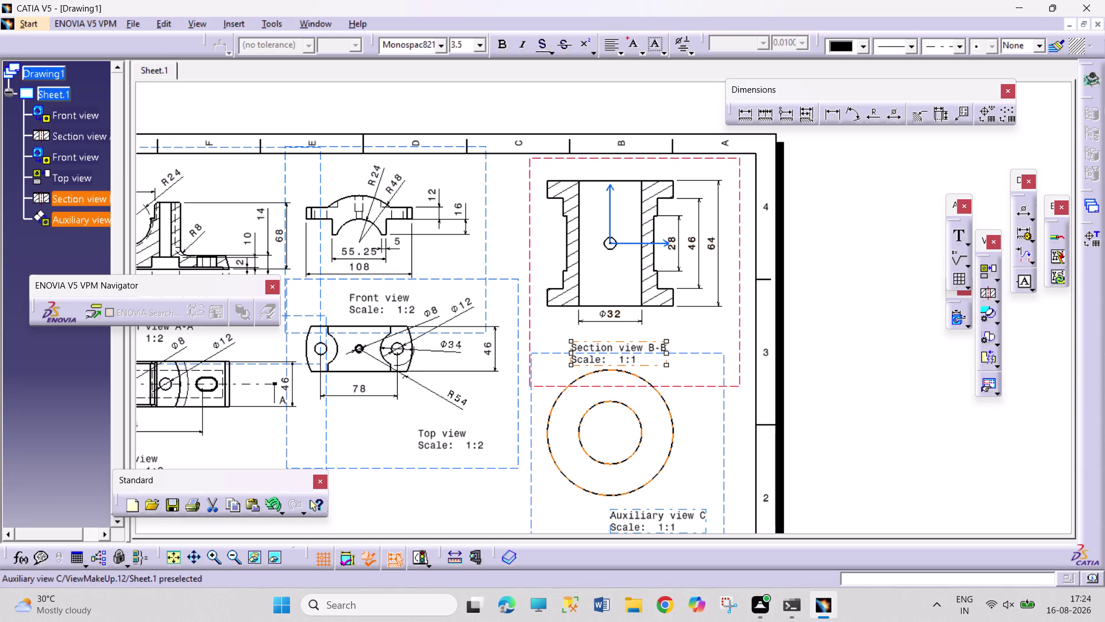
drag(724, 467, 727, 493)
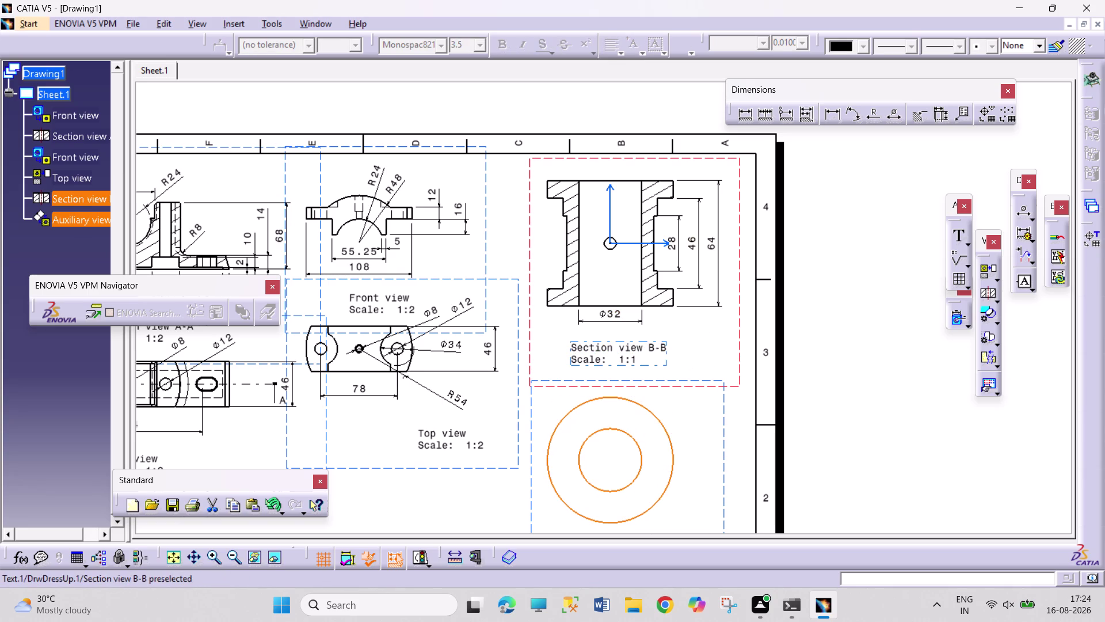
drag(598, 354, 598, 373)
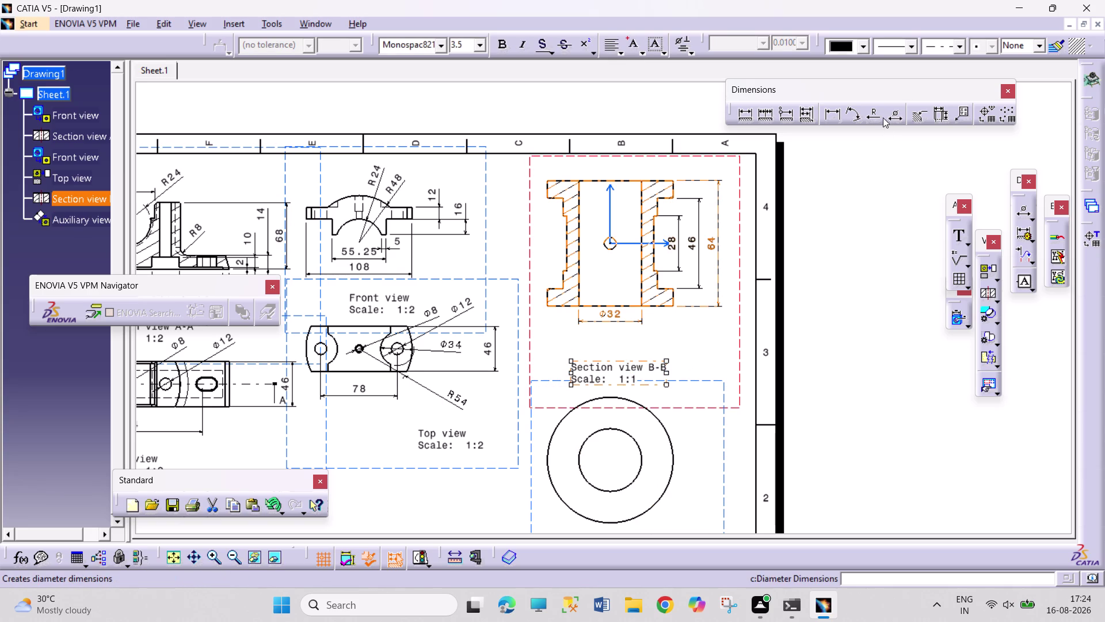
Add Φ64 outer and Φ48 recess diameters, stacking Φ64 below Φ48.
click(887, 117)
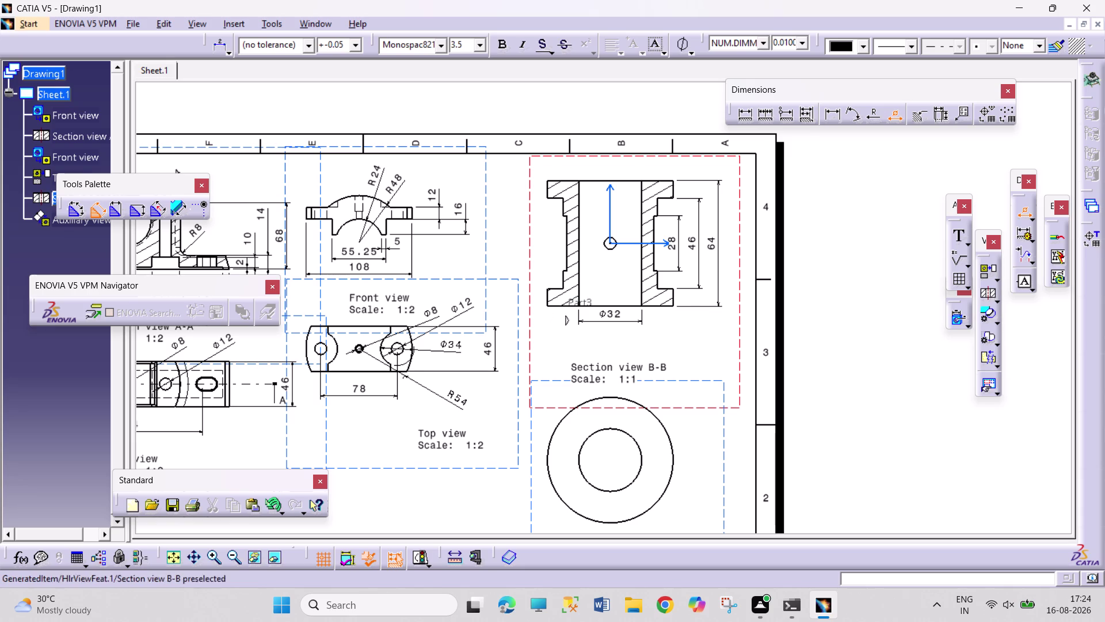
click(547, 301)
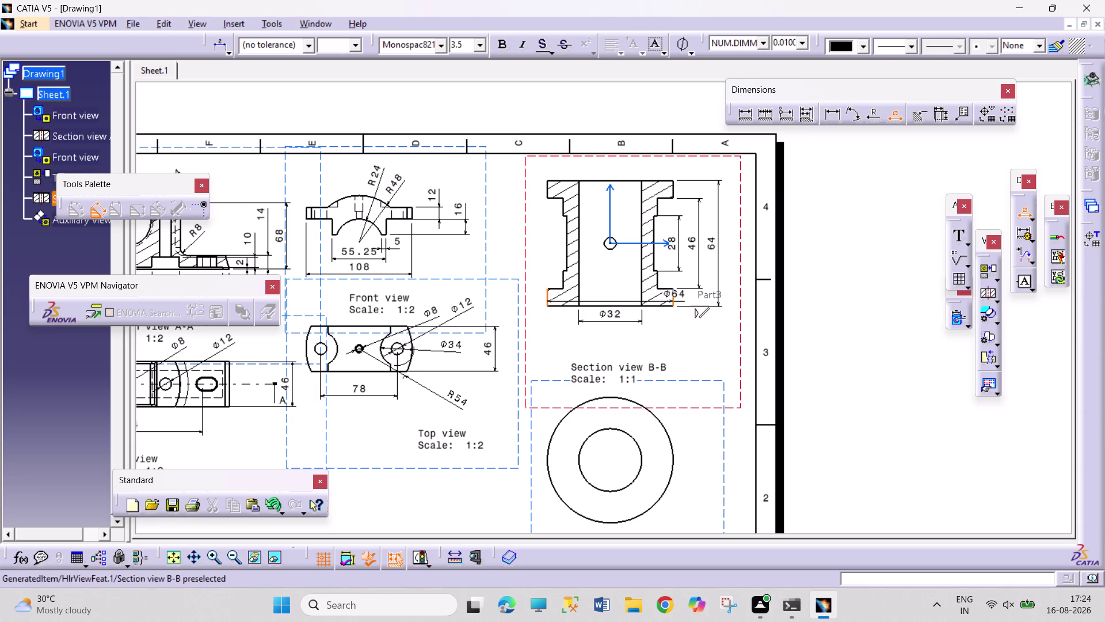
click(675, 301)
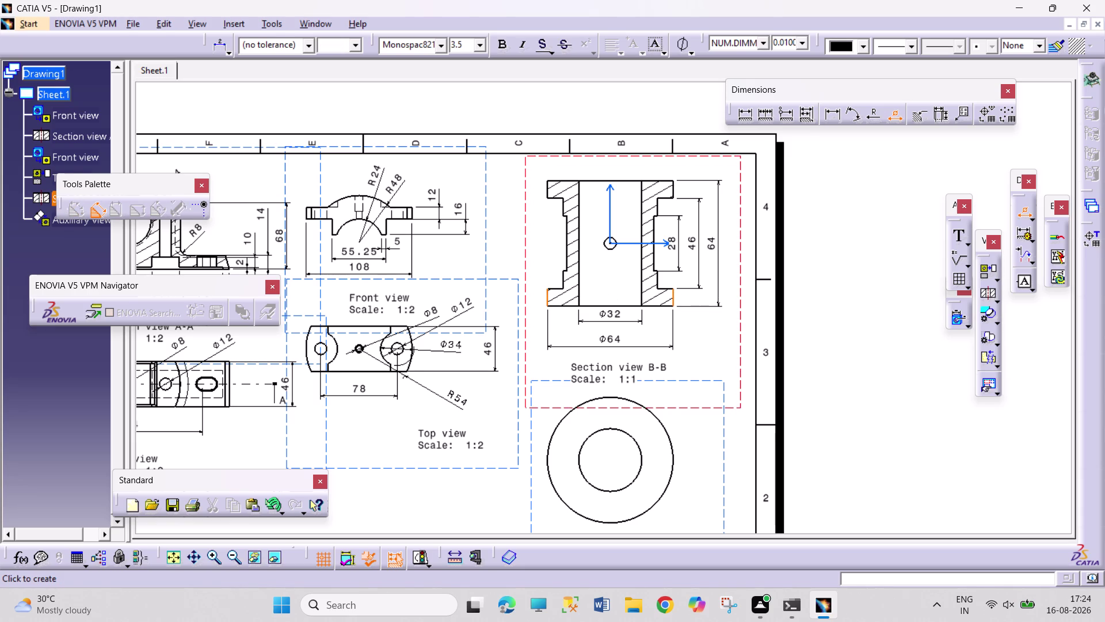
click(622, 348)
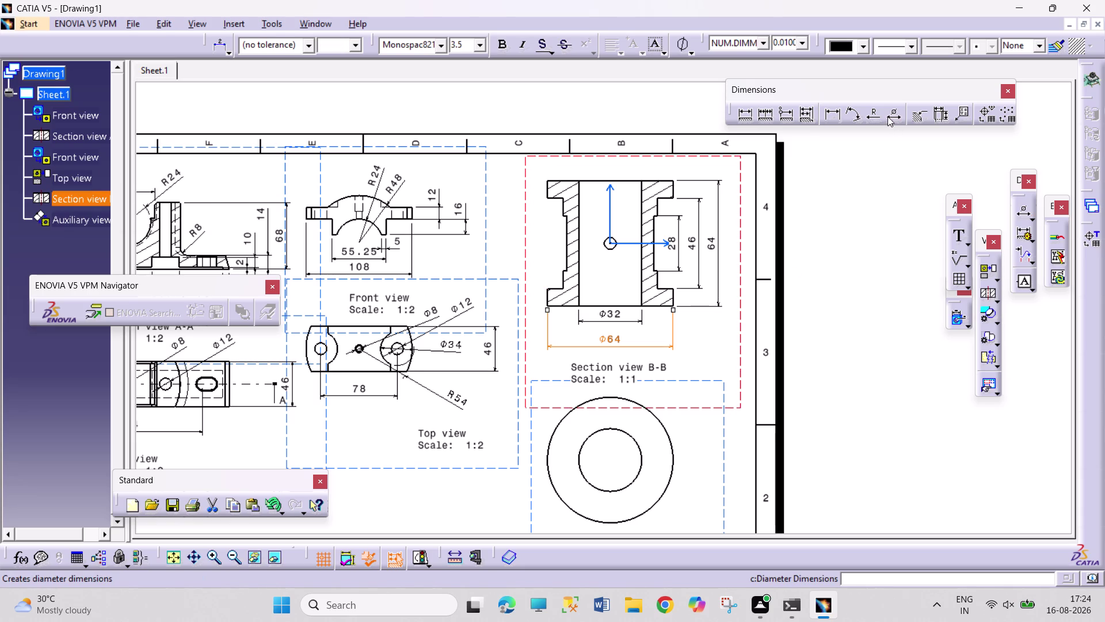
click(893, 117)
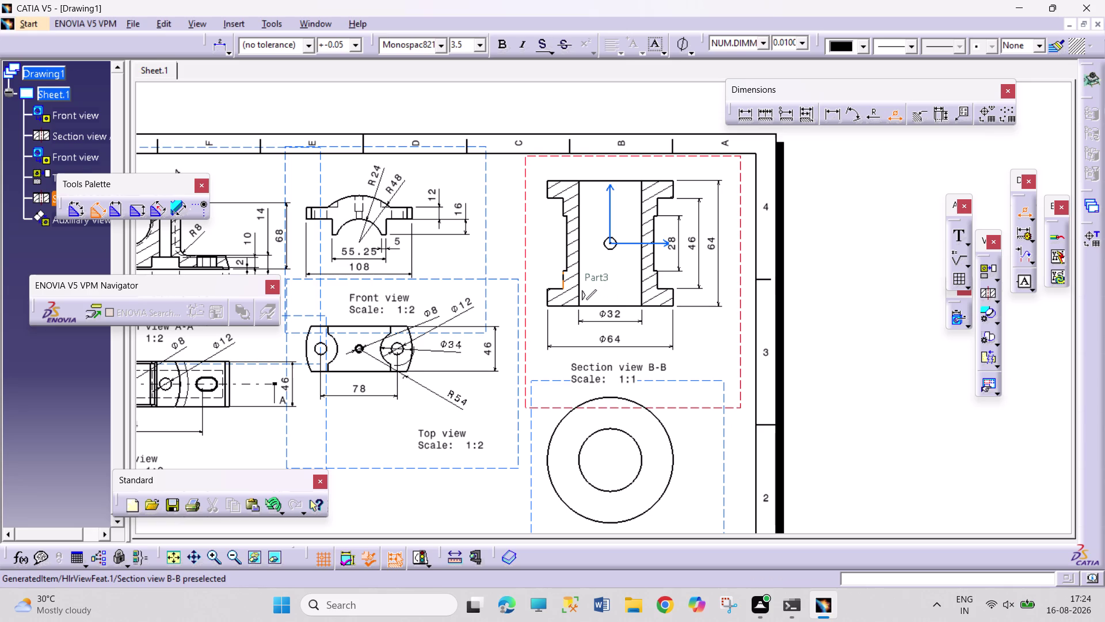
click(563, 282)
click(658, 283)
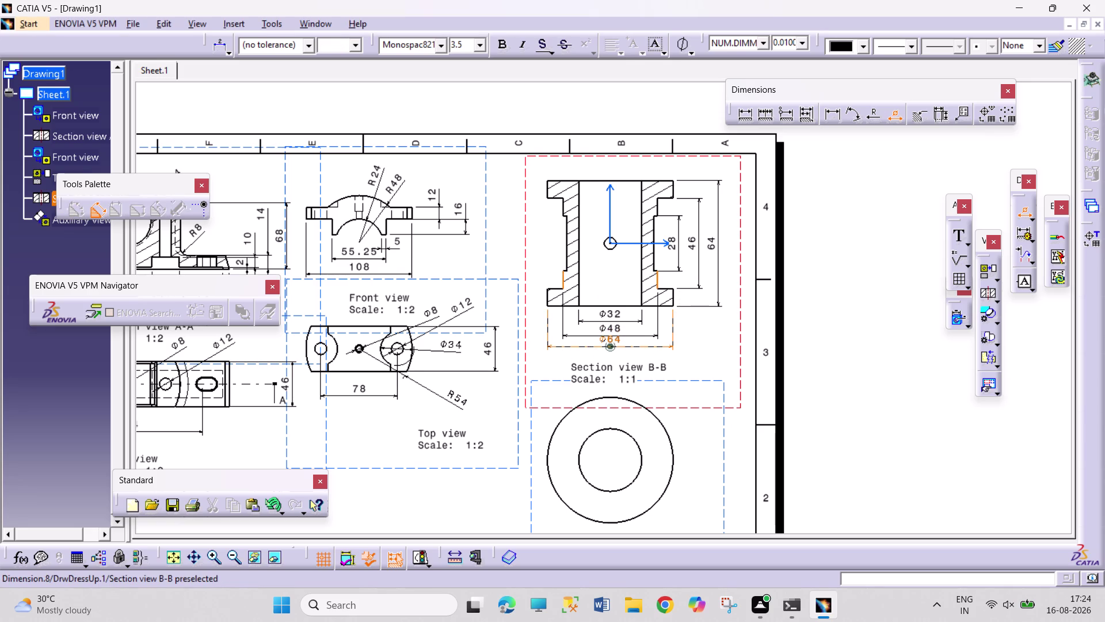
click(622, 333)
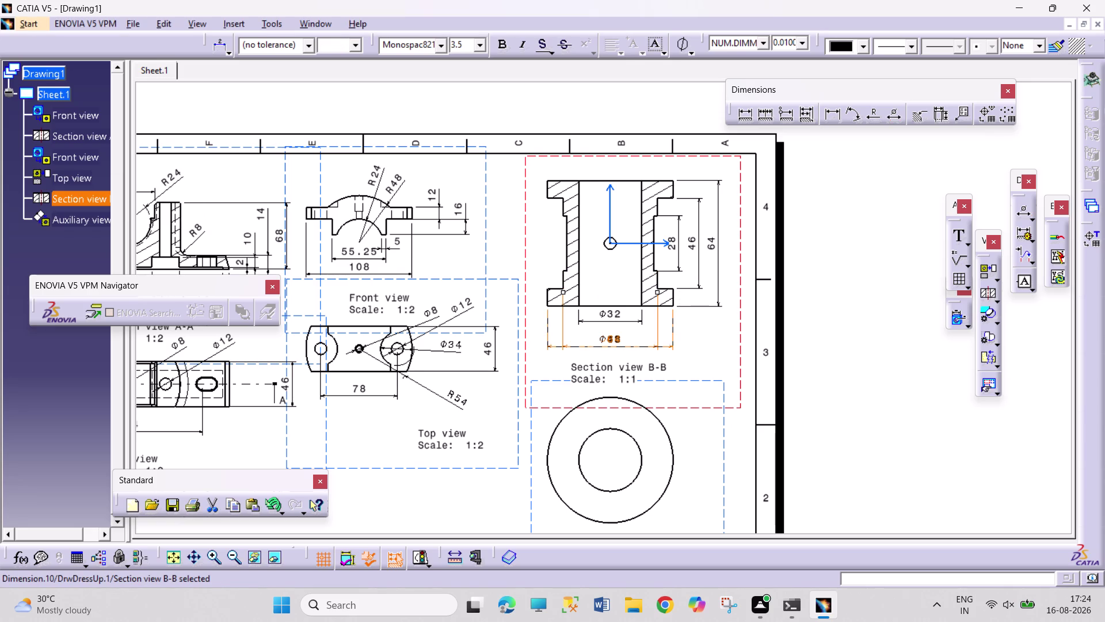
drag(670, 345, 671, 360)
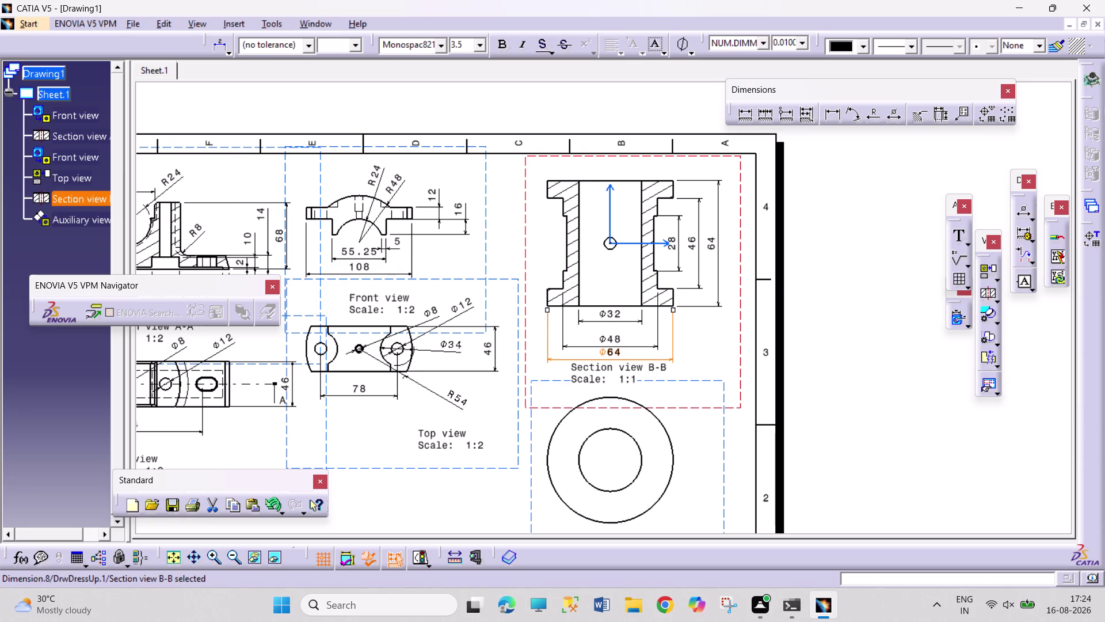
click(653, 345)
click(853, 363)
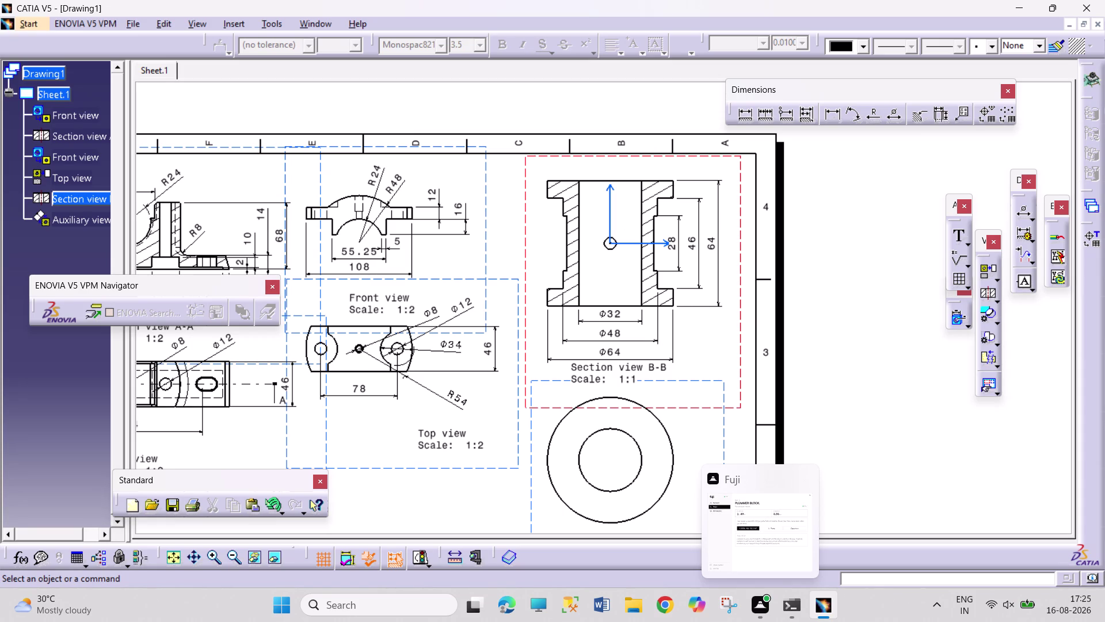
Zoom out to show the whole A3 plummer block sheet.
double_click(233, 562)
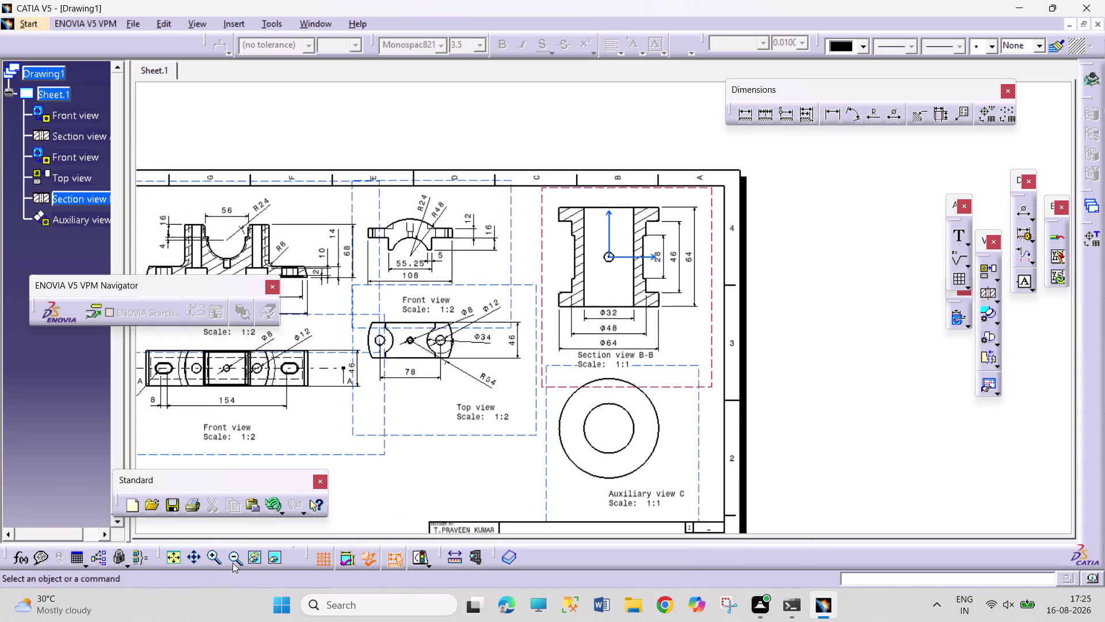
double_click(233, 562)
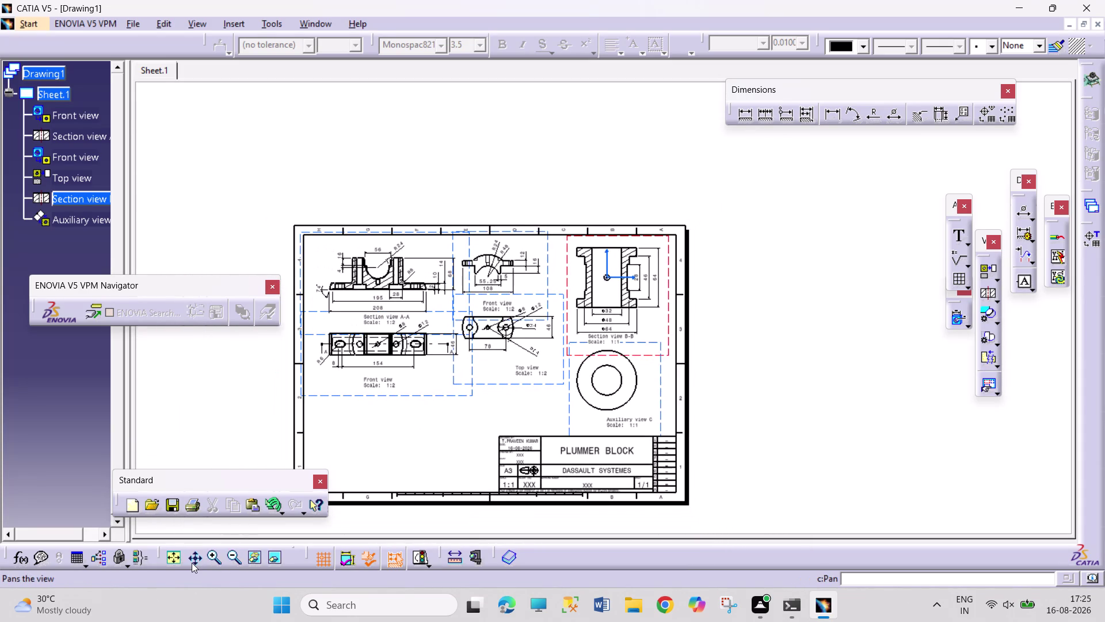
click(192, 562)
drag(337, 486, 413, 443)
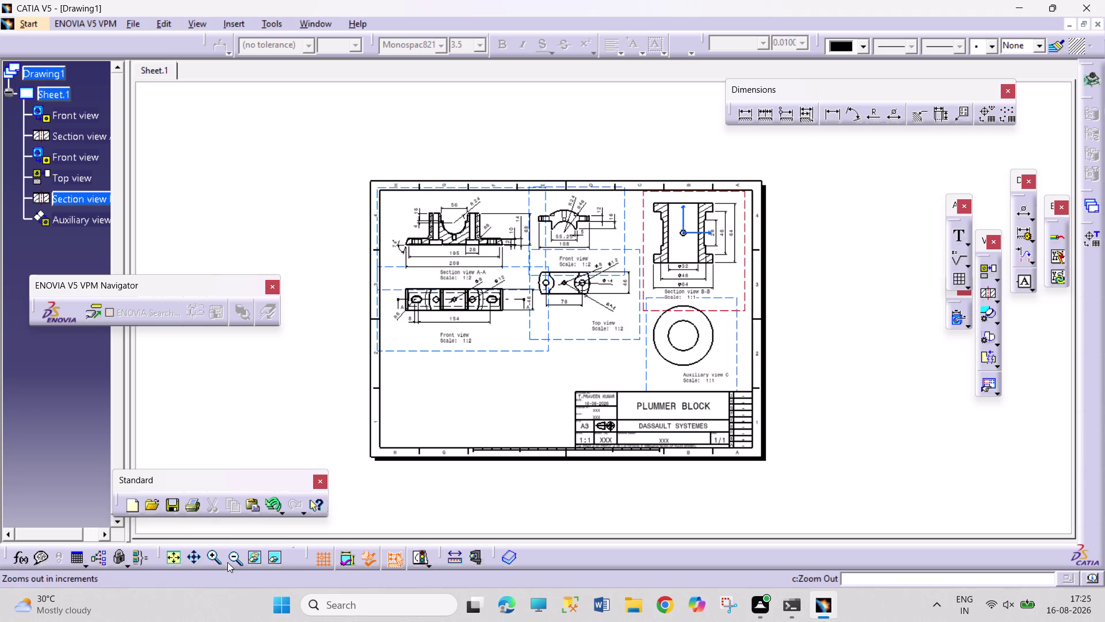
Zoom back in on the lower views and title block, then start a Front View.
triple_click(217, 562)
click(216, 562)
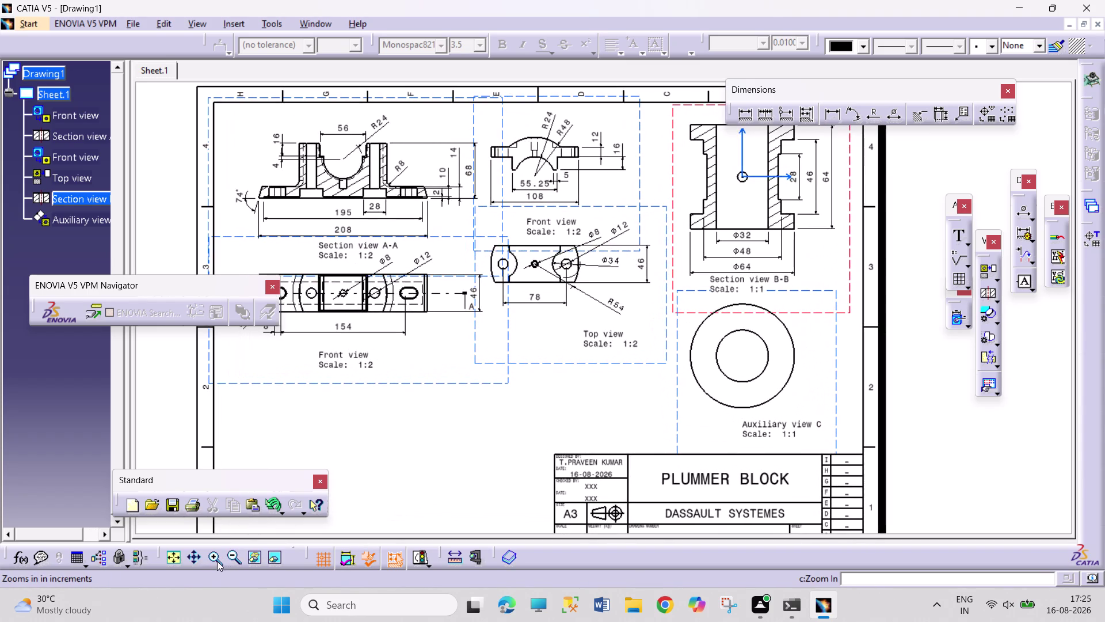
click(199, 560)
drag(439, 477, 545, 410)
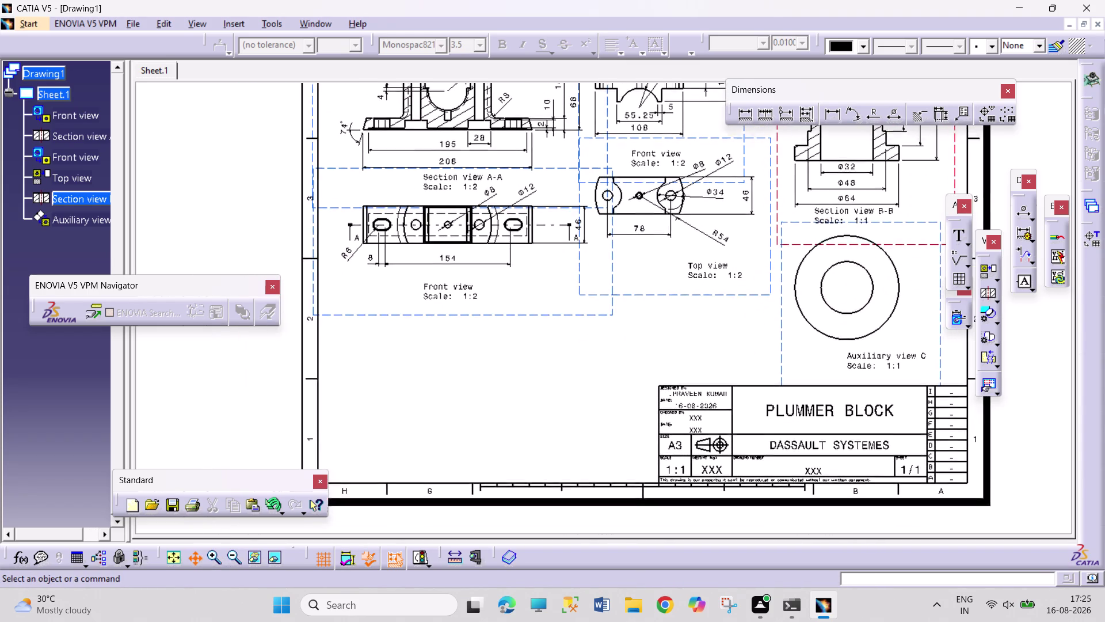
drag(546, 410, 546, 420)
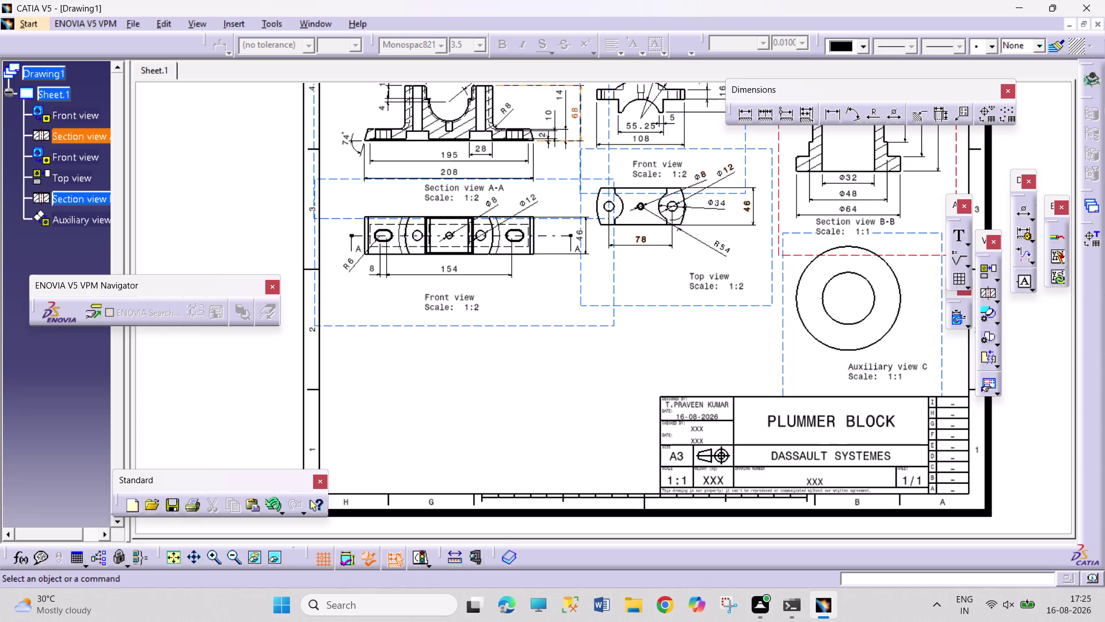
click(995, 278)
click(973, 292)
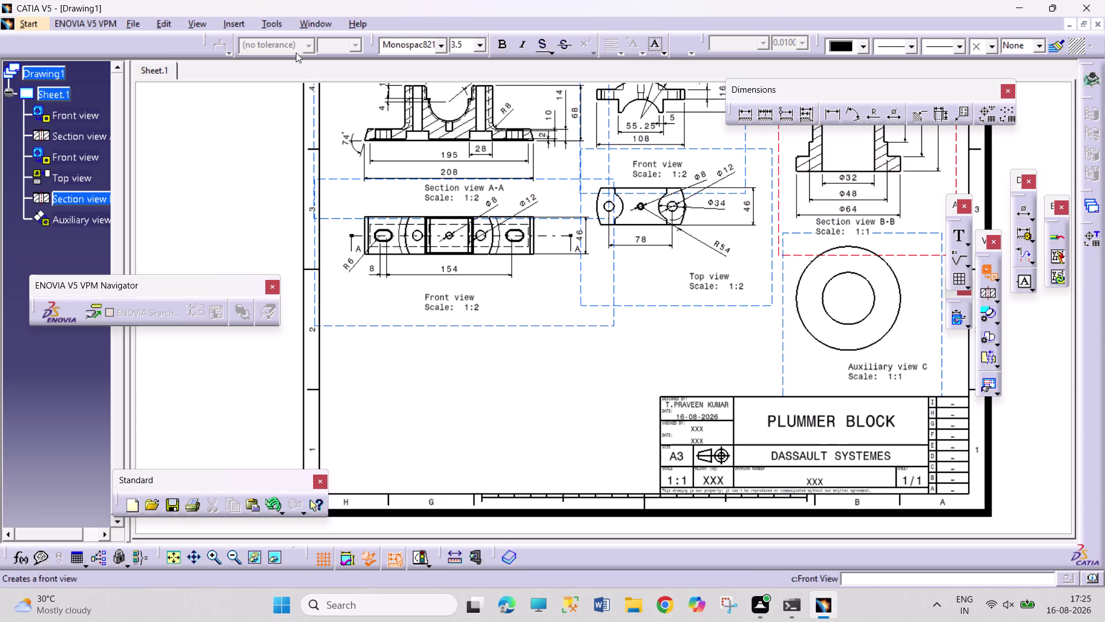
Generate a front view of the 4 NUT part from its face.
click(319, 23)
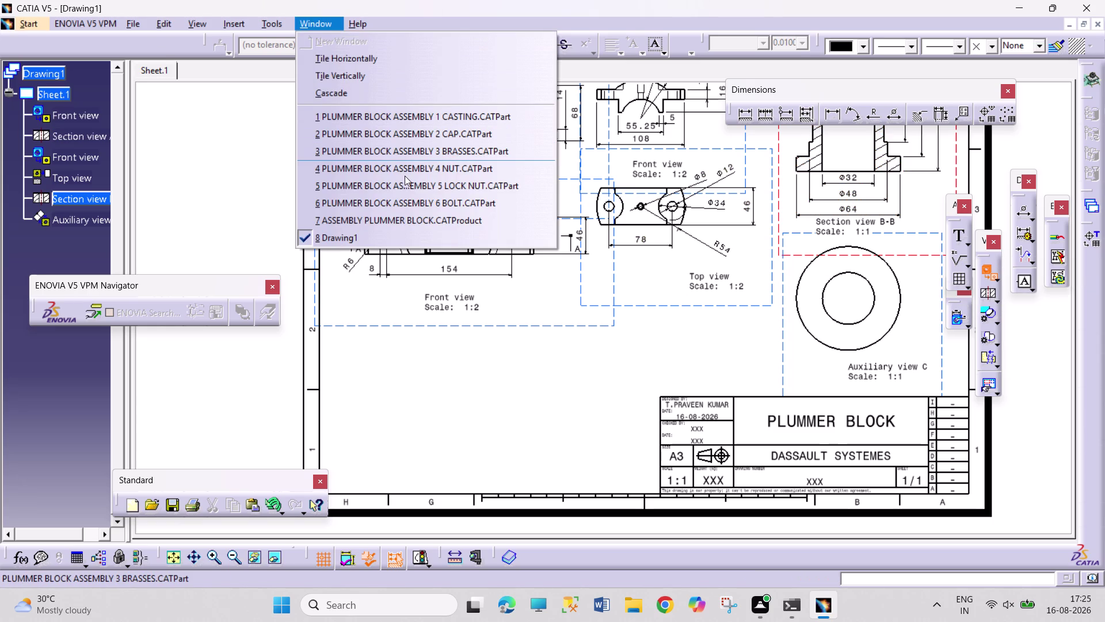
click(404, 175)
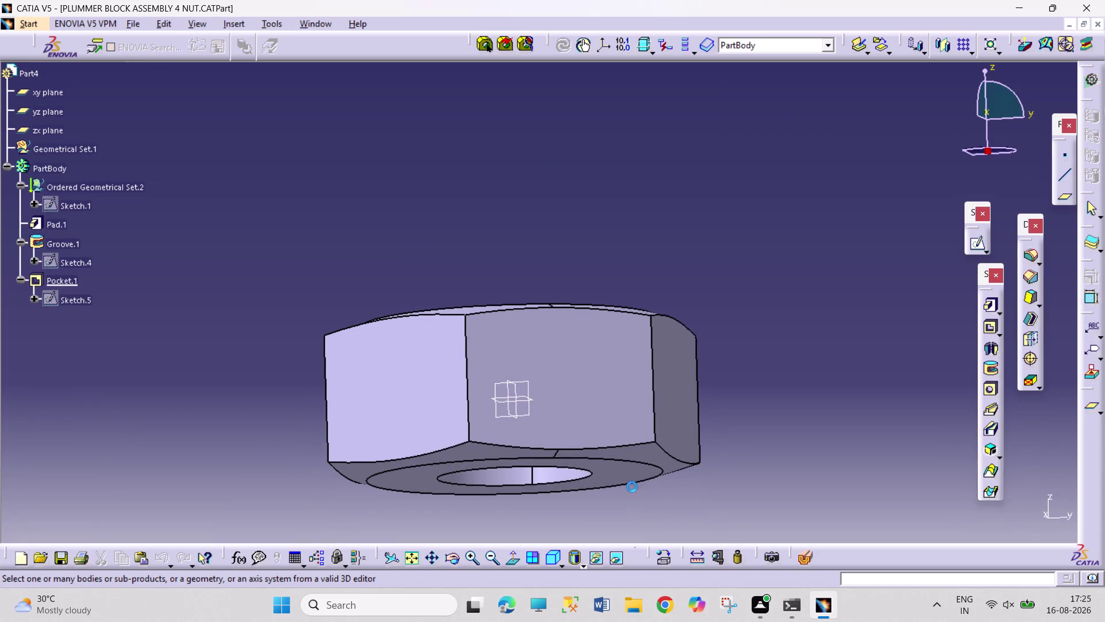
double_click(626, 473)
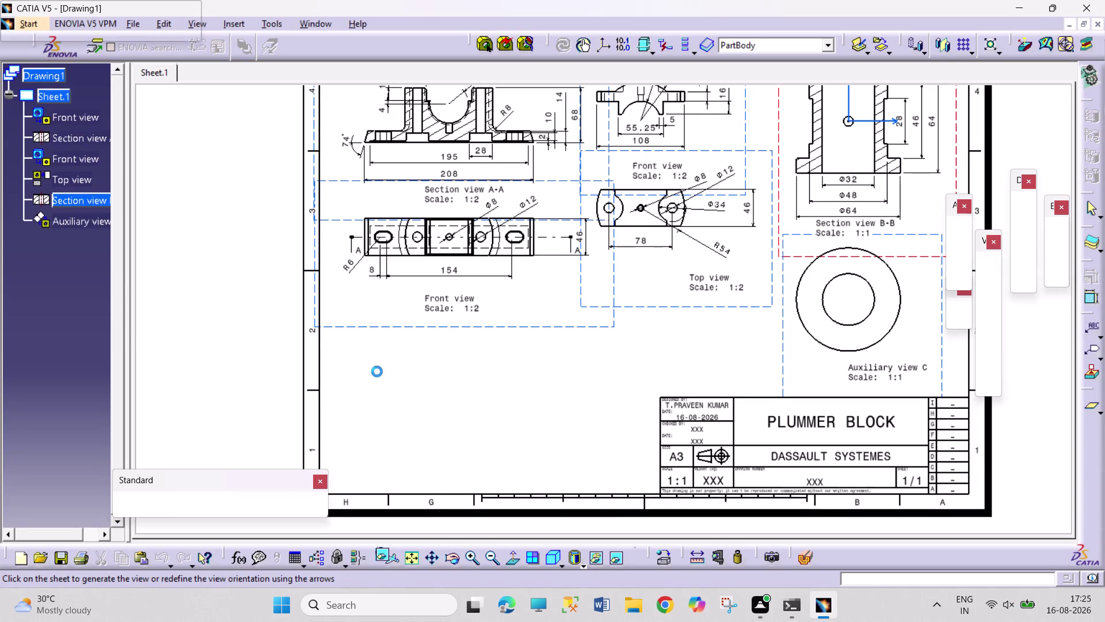
double_click(387, 371)
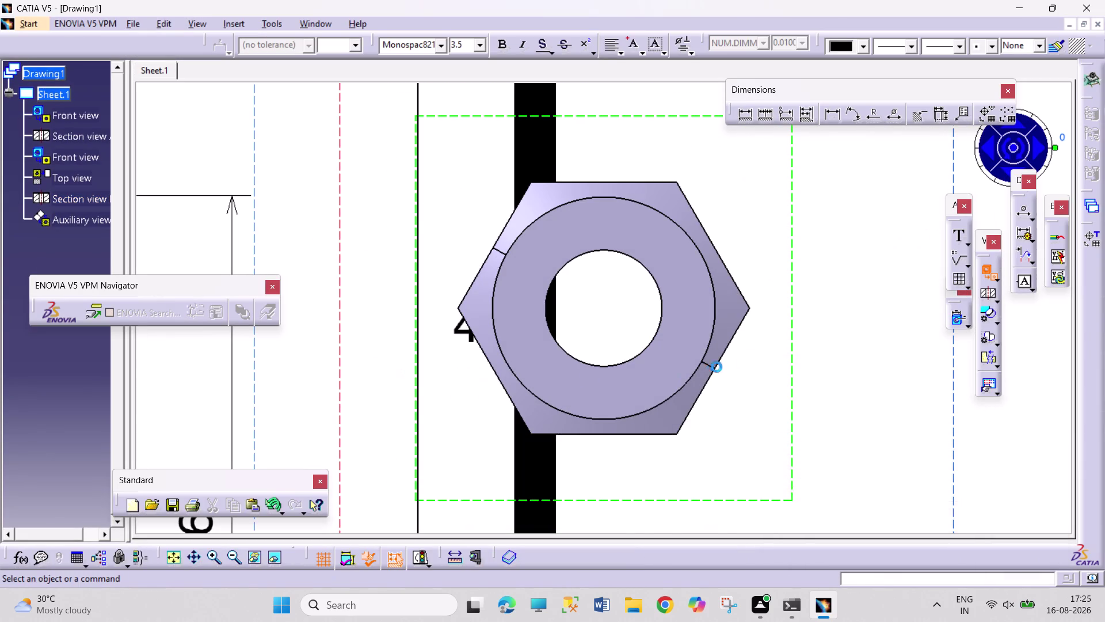
right_click(869, 384)
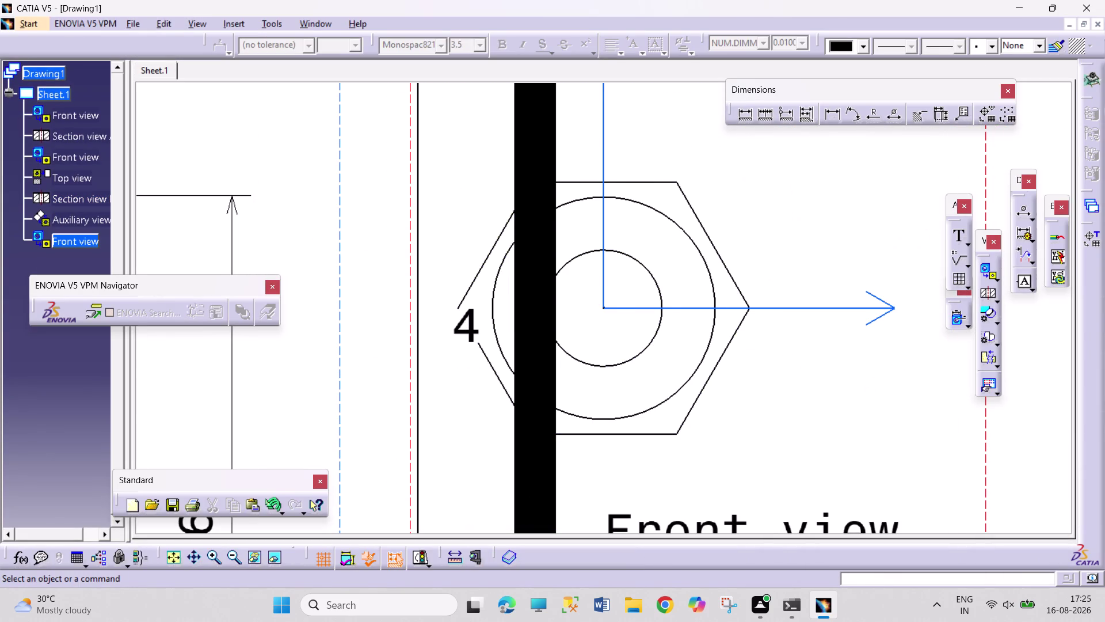
Set the nut front view's scale to 1:2 in its Properties.
right_click(986, 440)
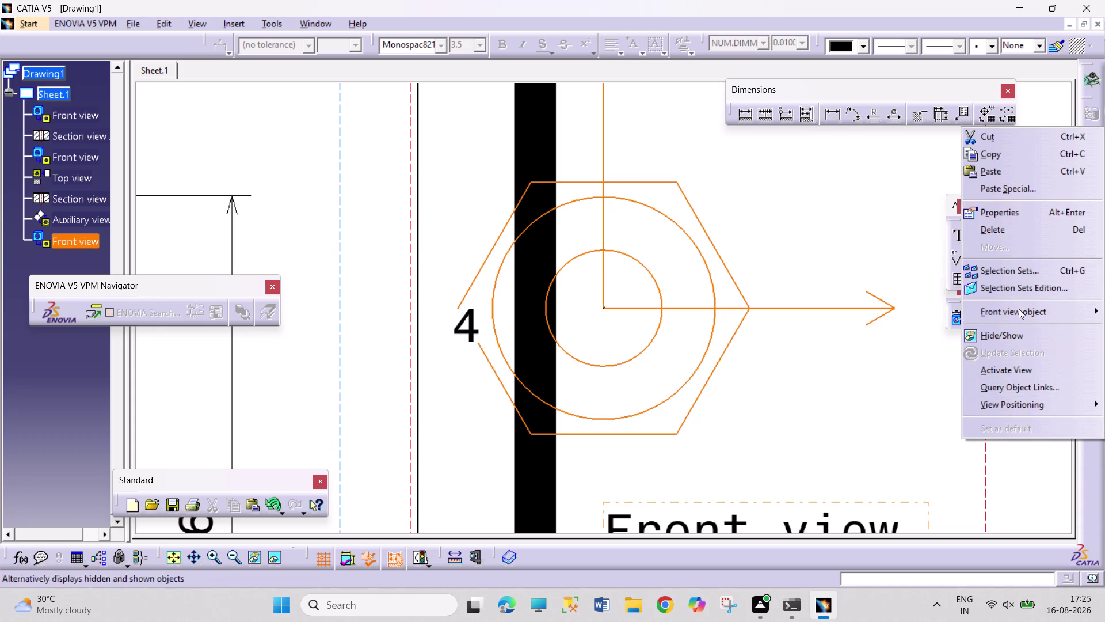
click(1036, 212)
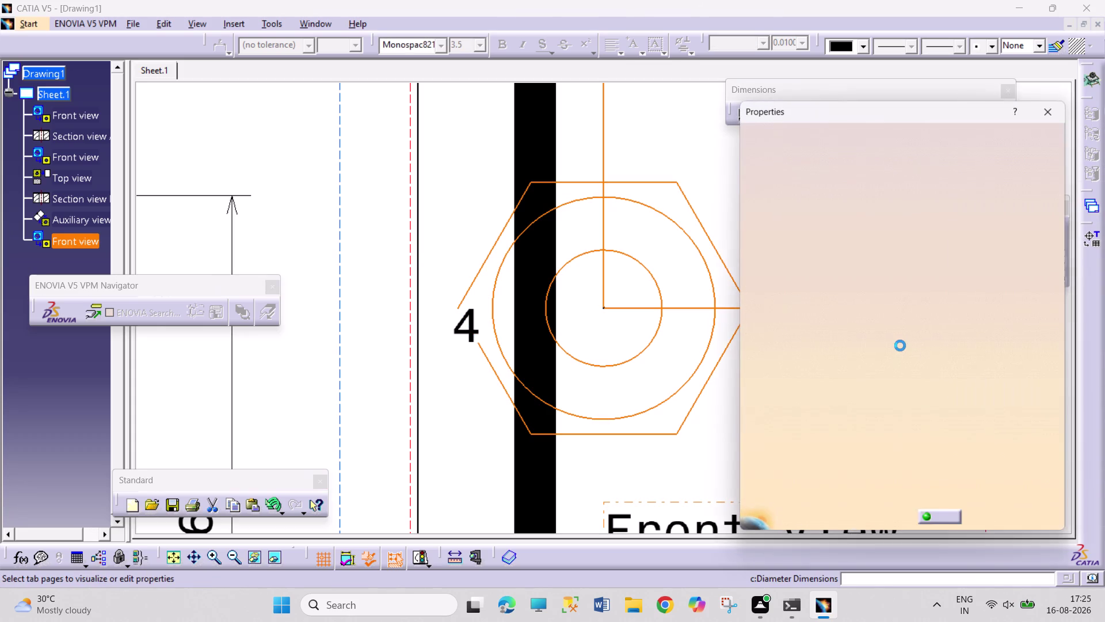
click(890, 258)
key(BackSpace)
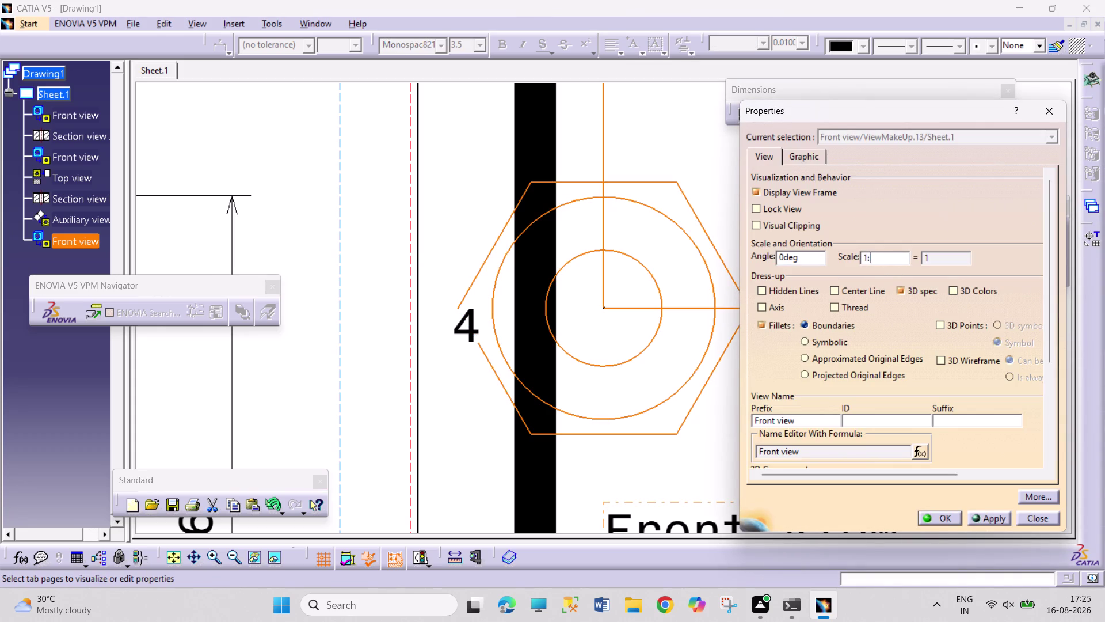
key(2)
key(Return)
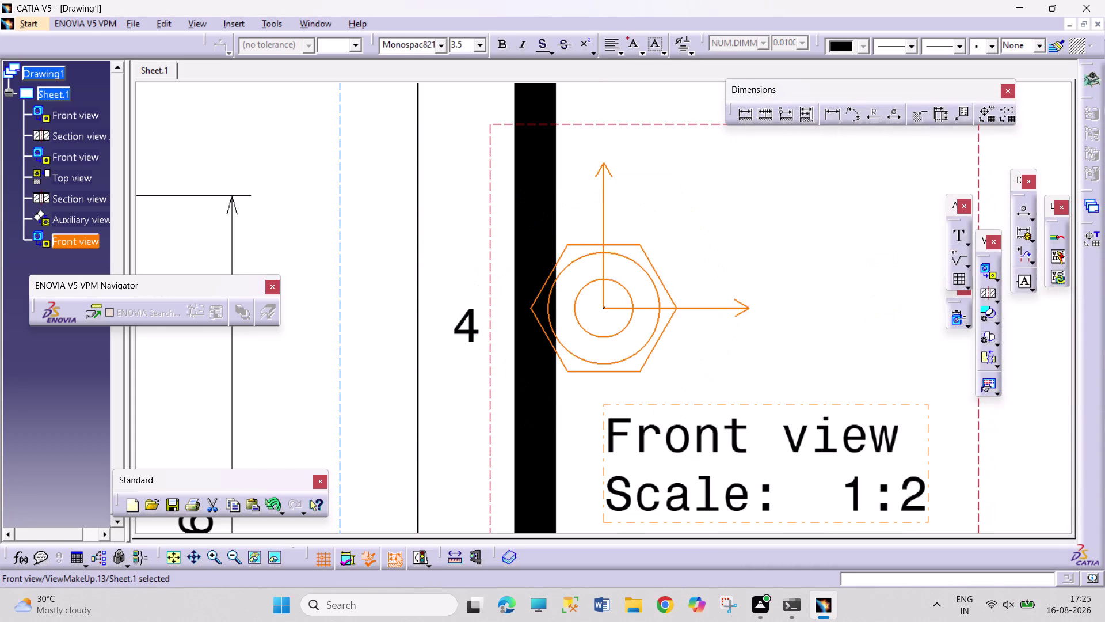
triple_click(238, 554)
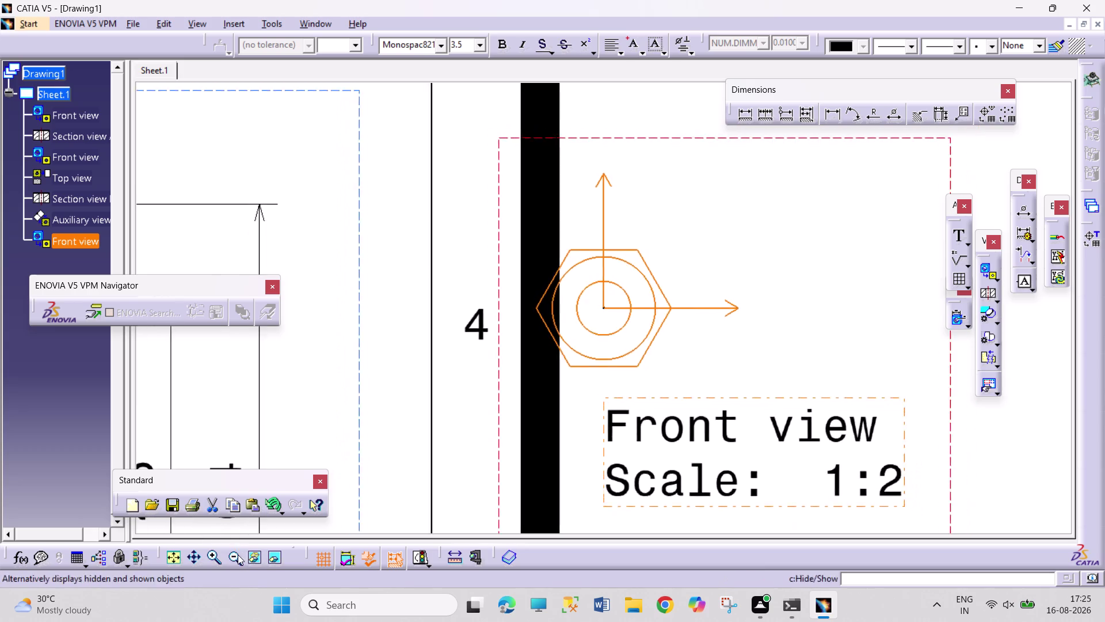
Zoom out to the whole sheet and move the nut view to the lower-left corner.
triple_click(238, 554)
triple_click(238, 554)
triple_click(238, 555)
triple_click(238, 555)
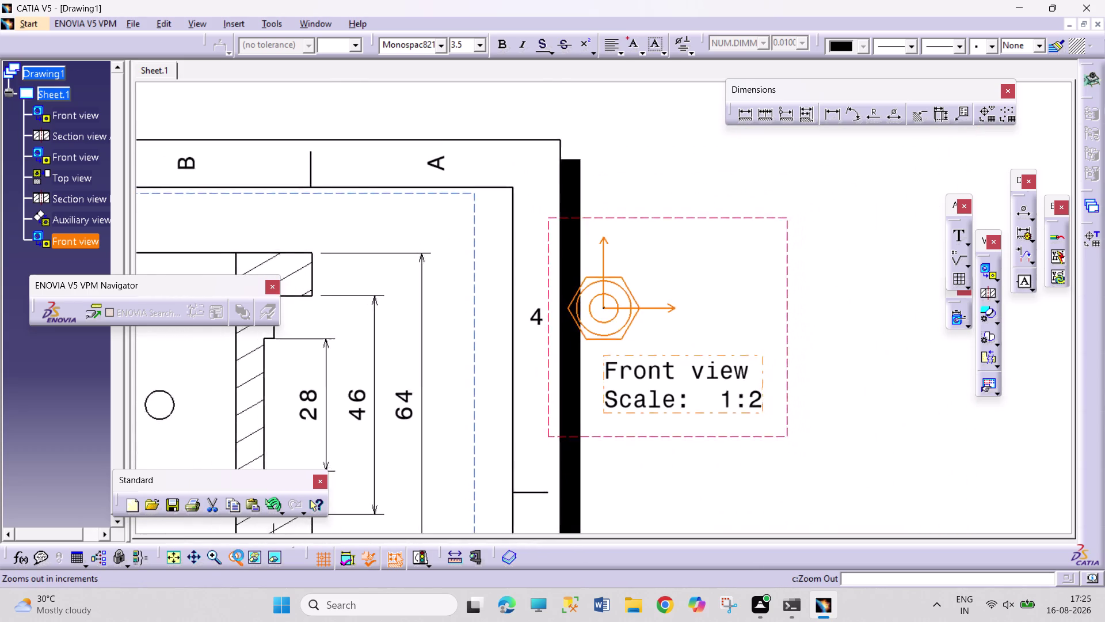
triple_click(238, 555)
click(194, 560)
drag(542, 457, 889, 216)
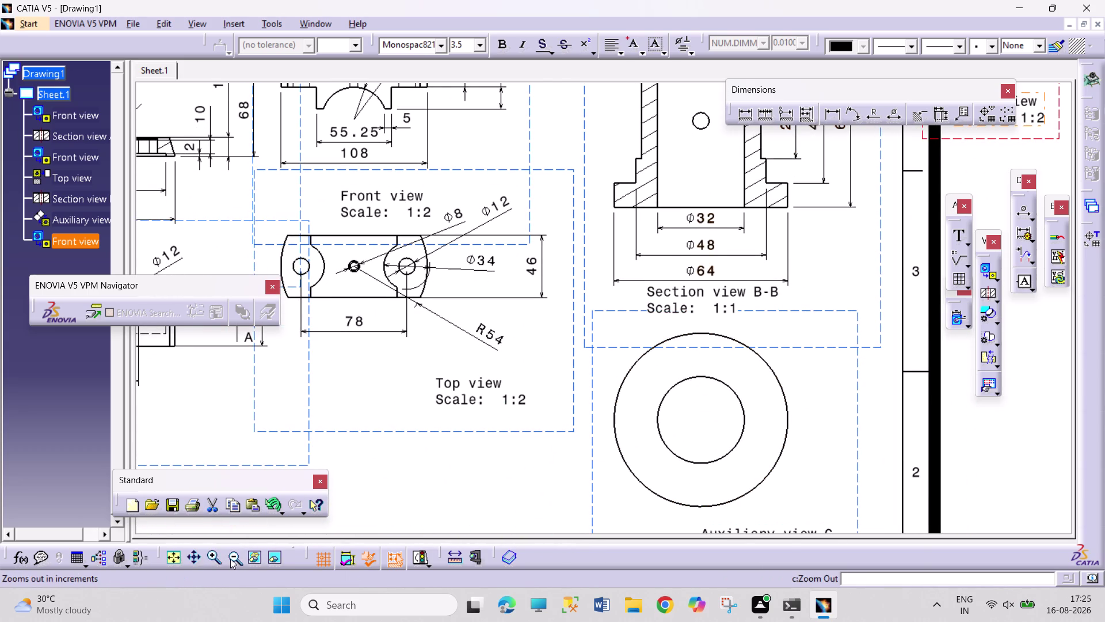
triple_click(233, 558)
triple_click(234, 558)
triple_click(233, 557)
triple_click(234, 557)
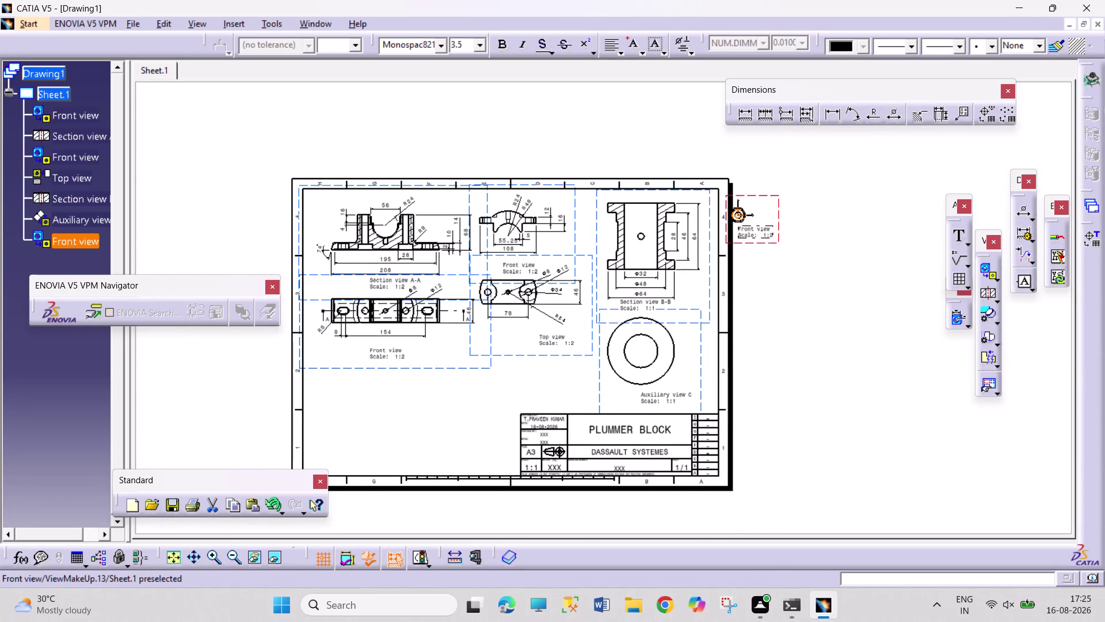
drag(778, 239, 366, 412)
Choose Projection View from the Projections flyout.
click(989, 296)
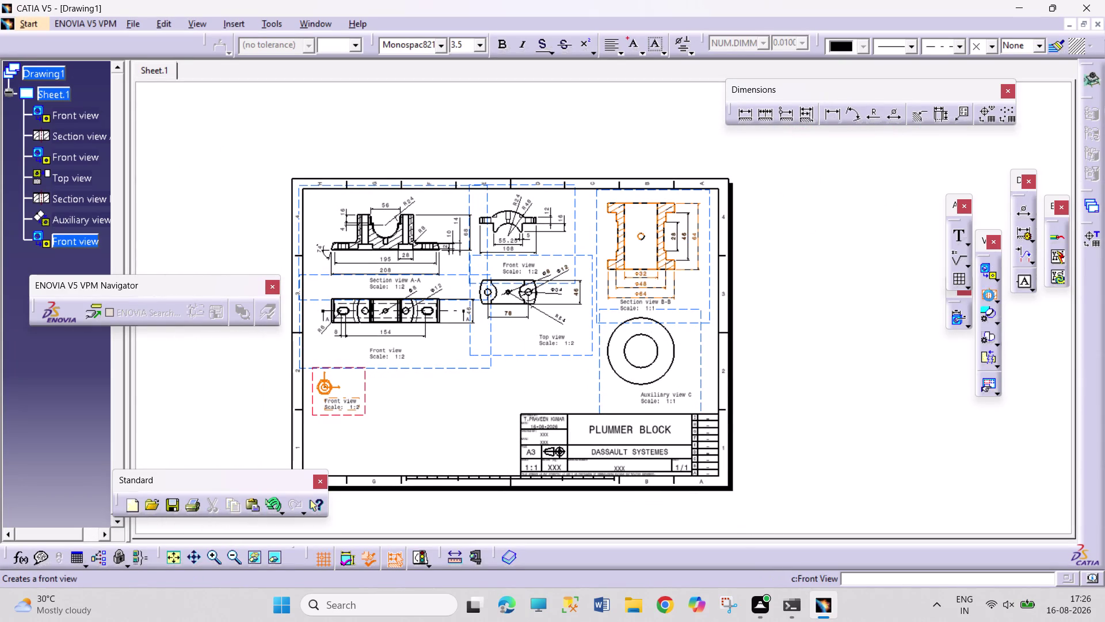
click(991, 295)
click(998, 281)
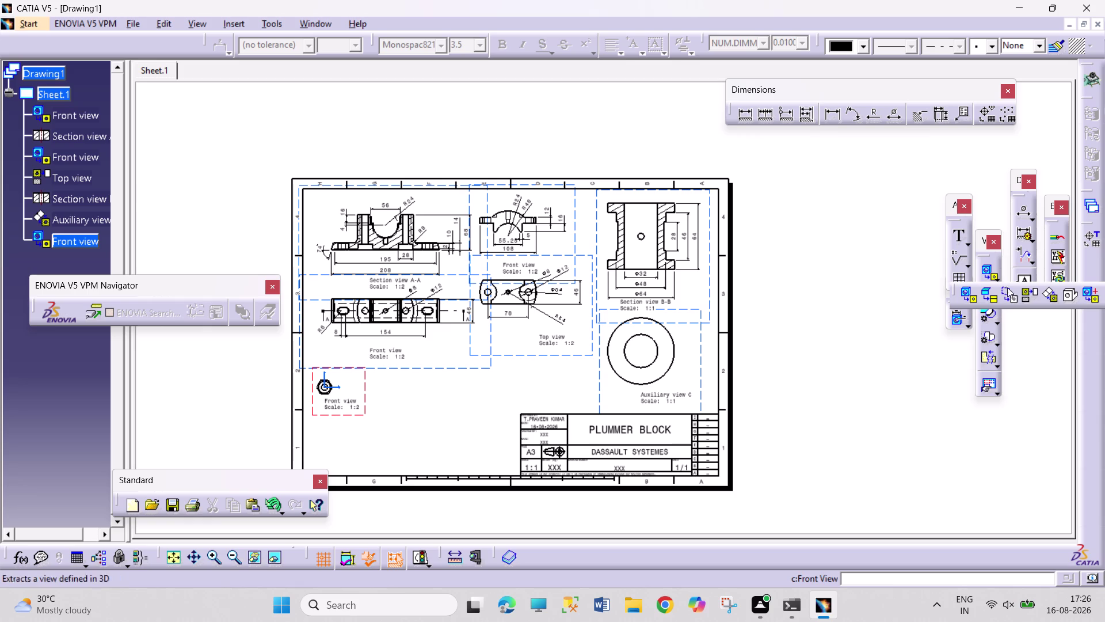
click(1023, 293)
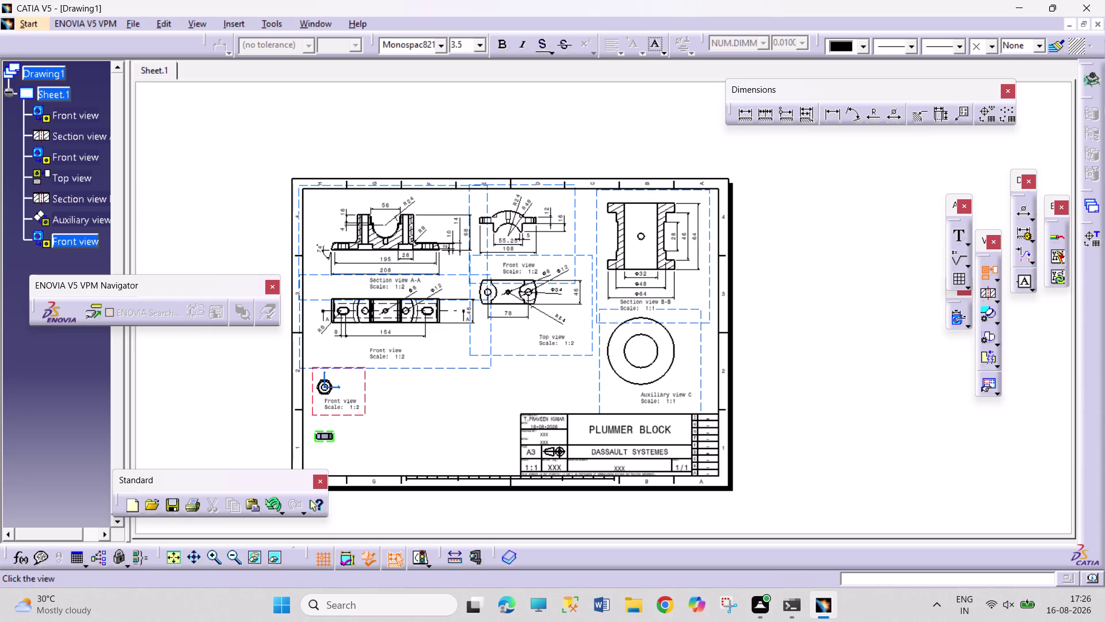
Project the nut's 1:2 top view directly beneath its front view.
click(334, 427)
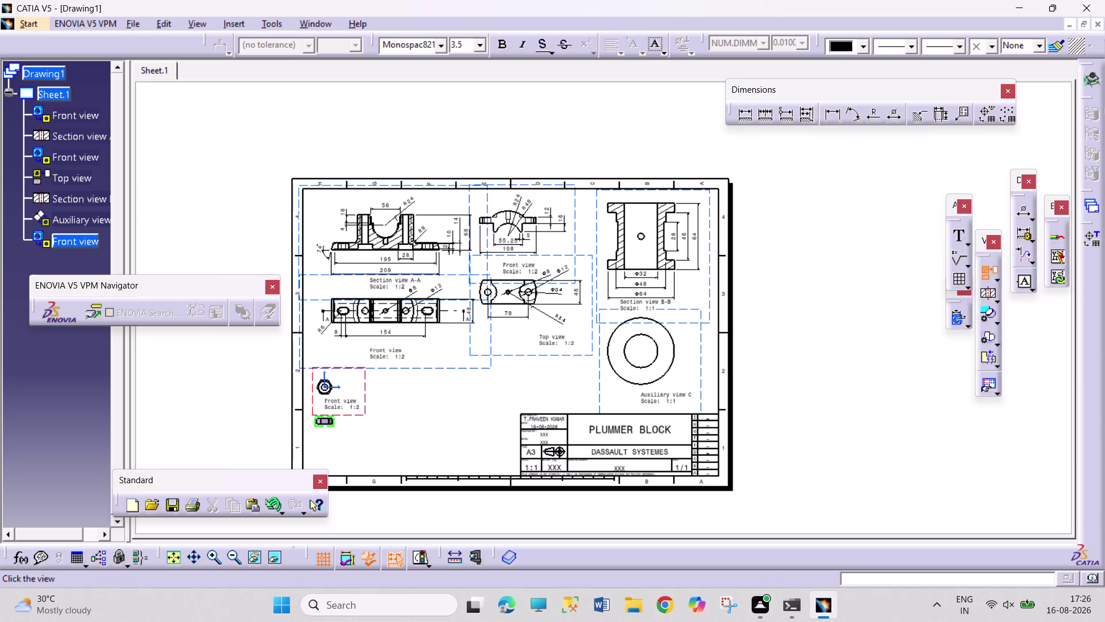
double_click(325, 431)
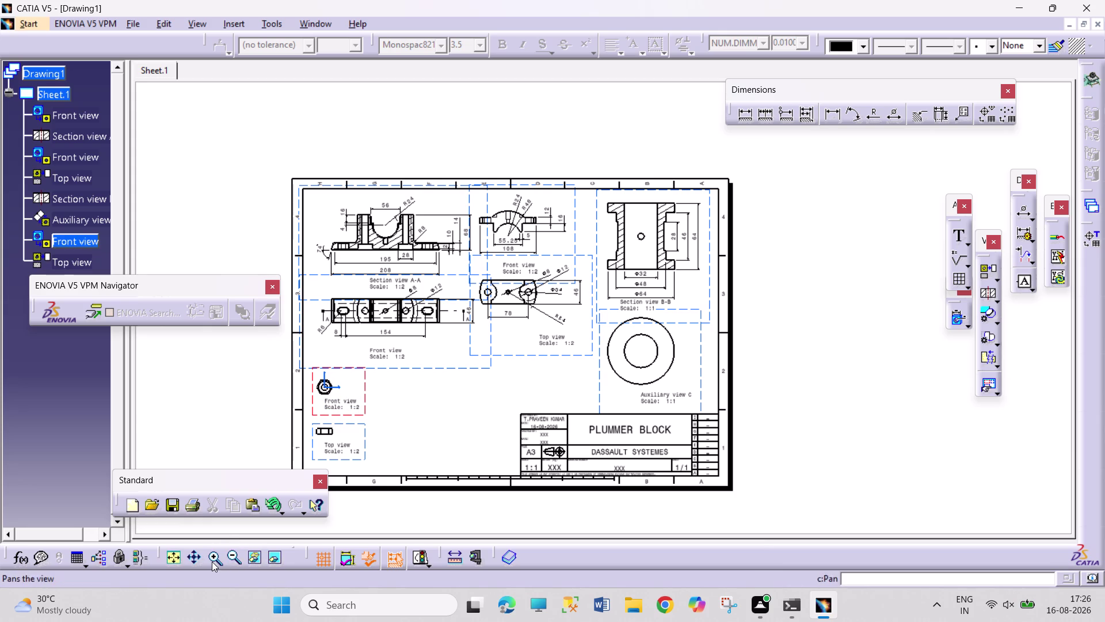
click(999, 284)
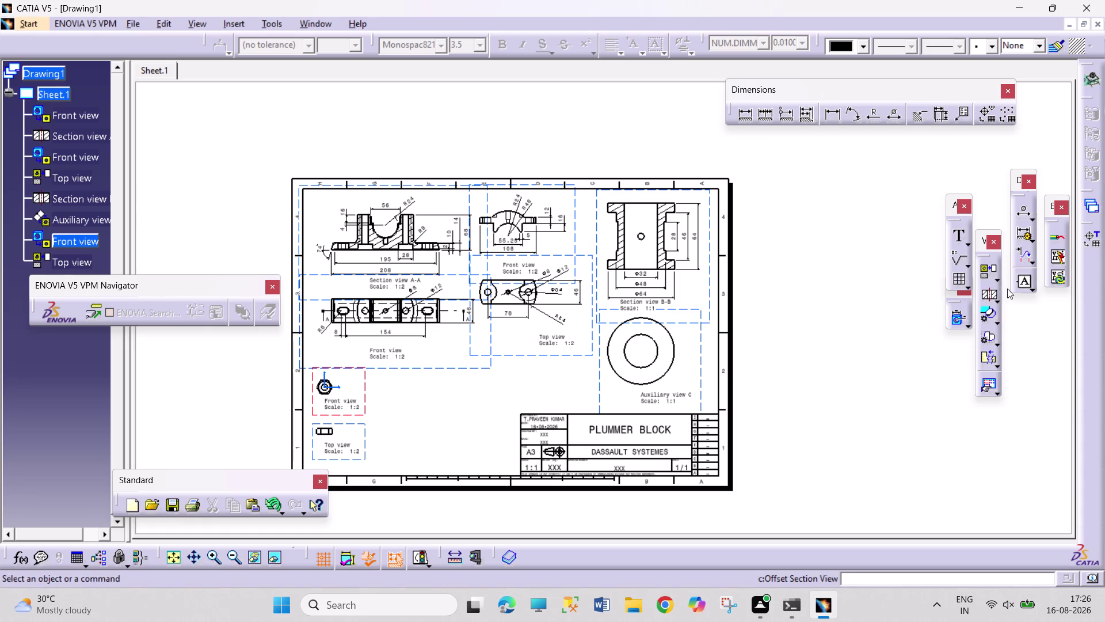
Create a front view of the bolt from its head face and place it on the sheet.
click(997, 277)
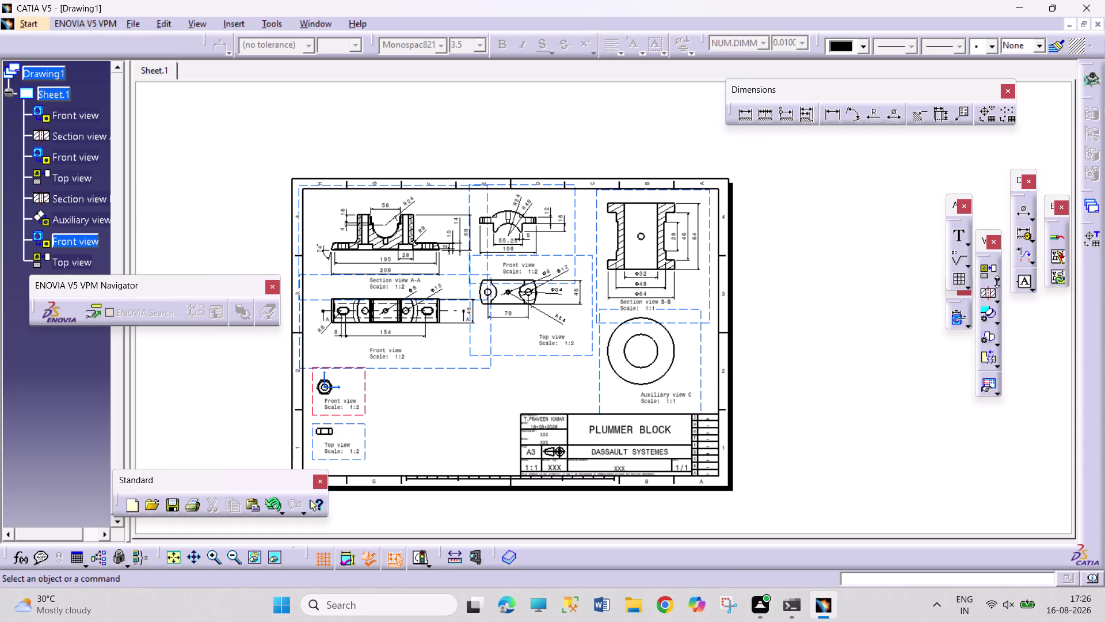
click(998, 281)
click(968, 300)
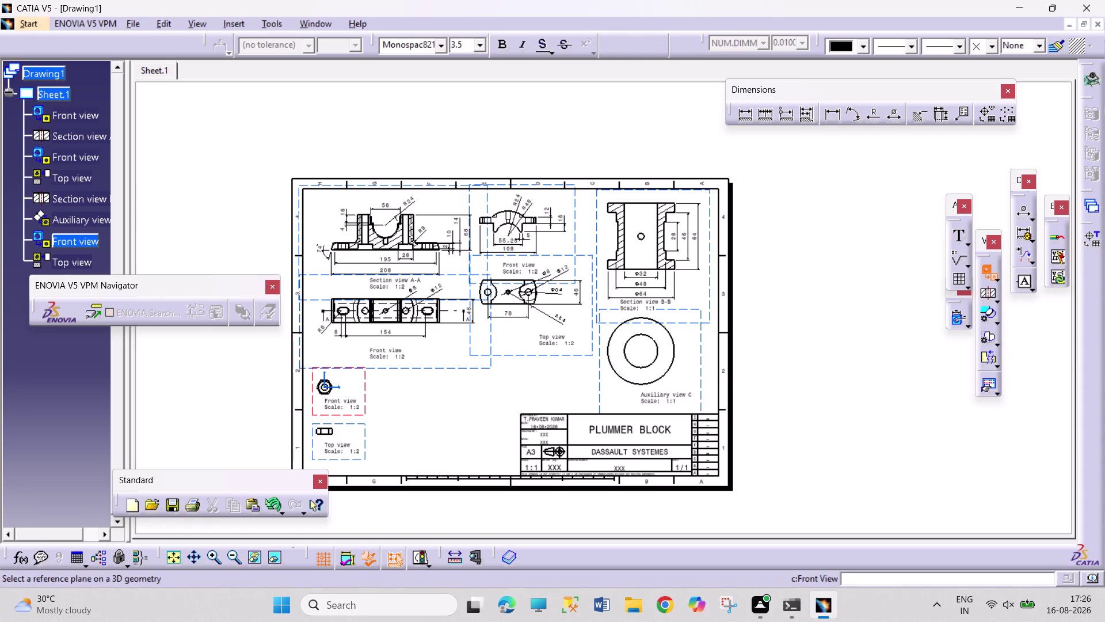
click(304, 25)
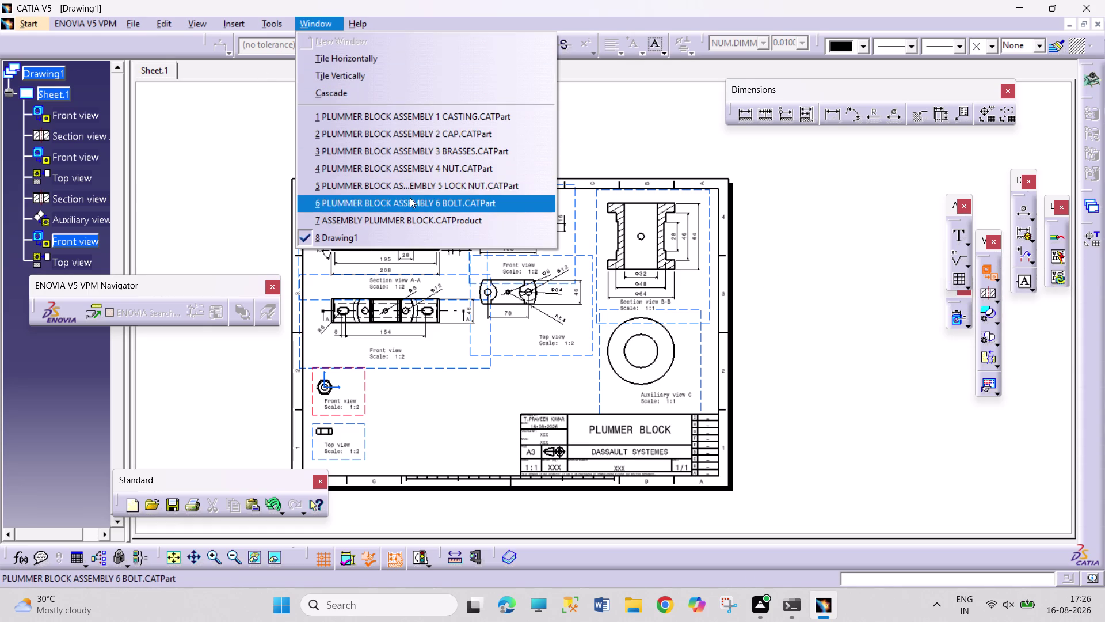
click(410, 198)
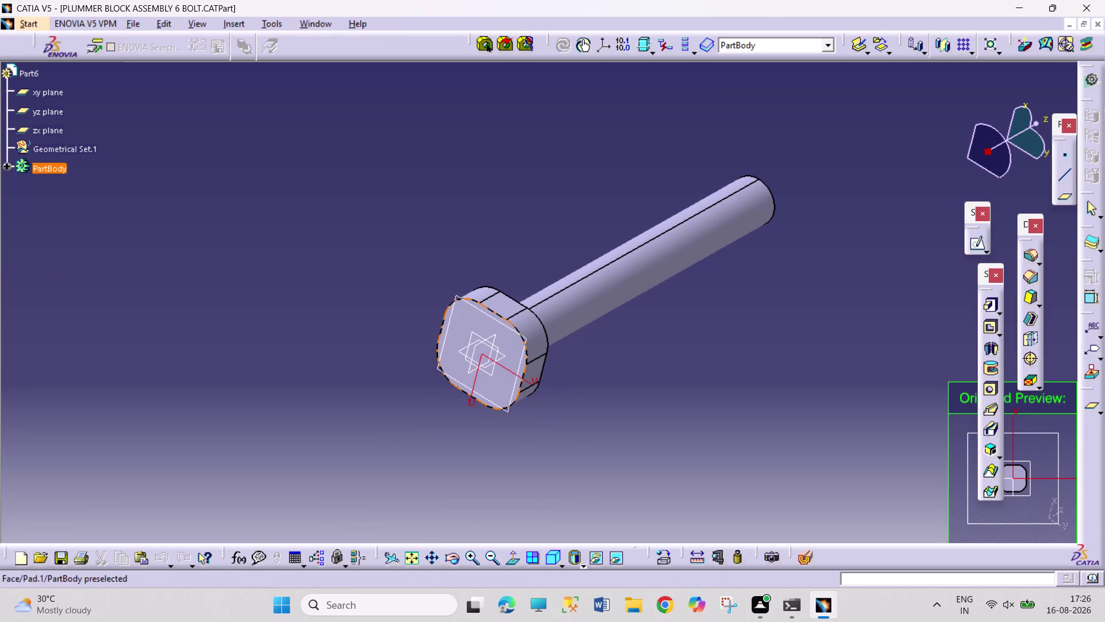
click(513, 374)
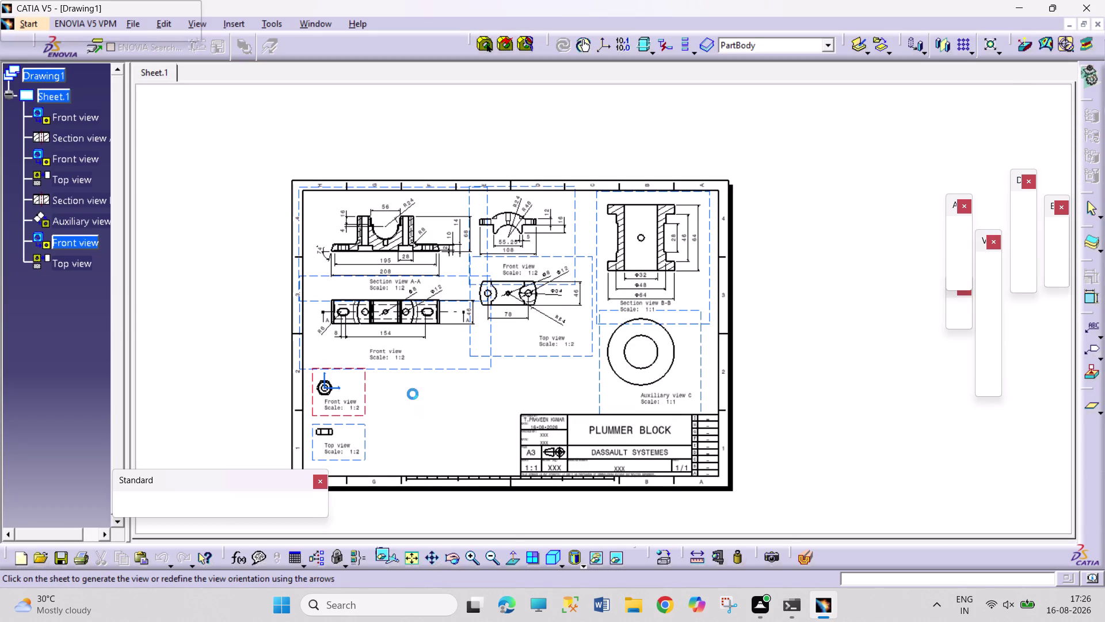
double_click(666, 377)
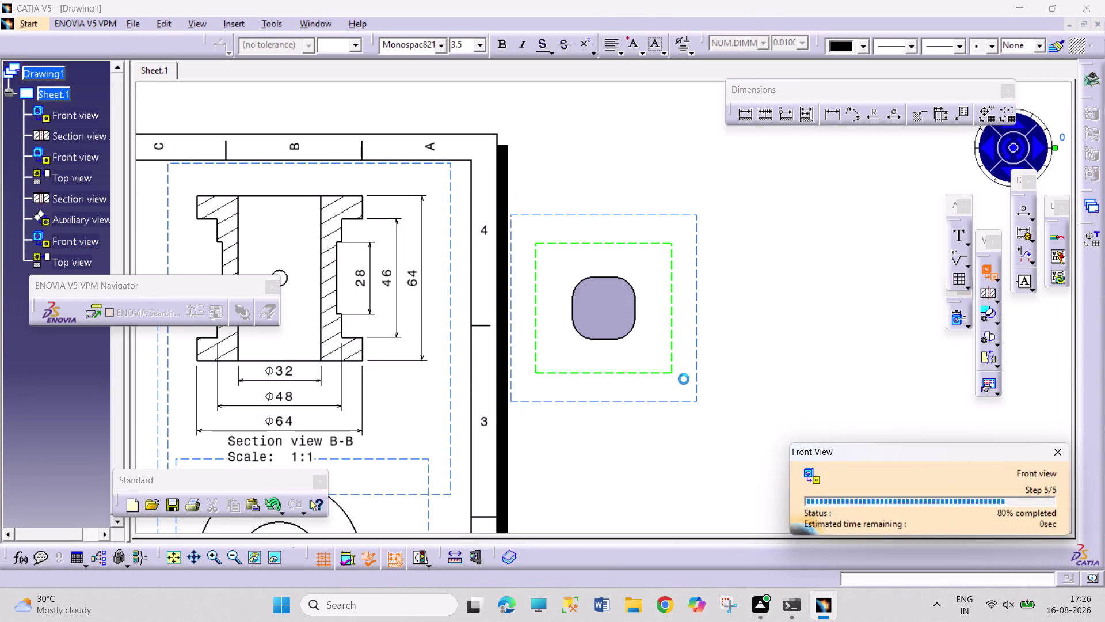
Change the bolt front view's scale to 1:2 in its Properties.
right_click(706, 373)
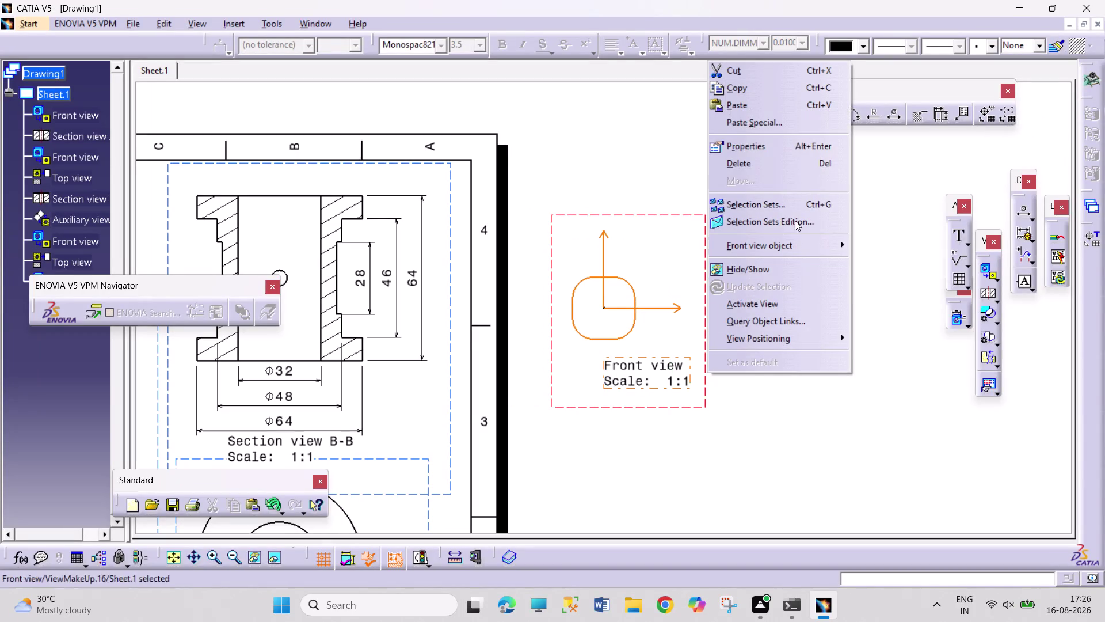
click(816, 149)
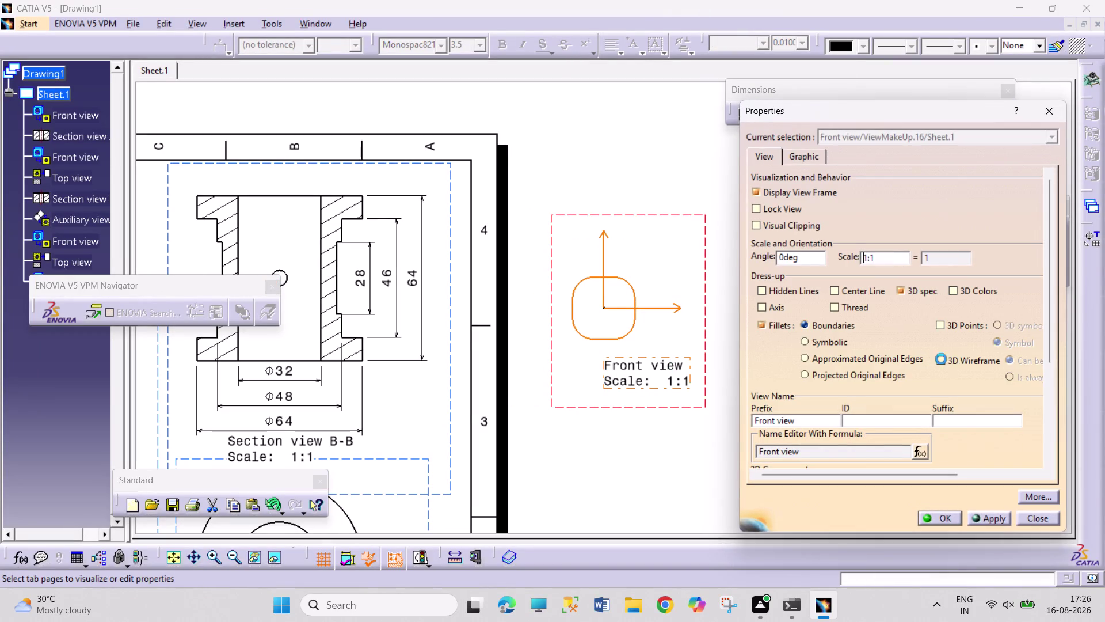
click(878, 260)
key(BackSpace)
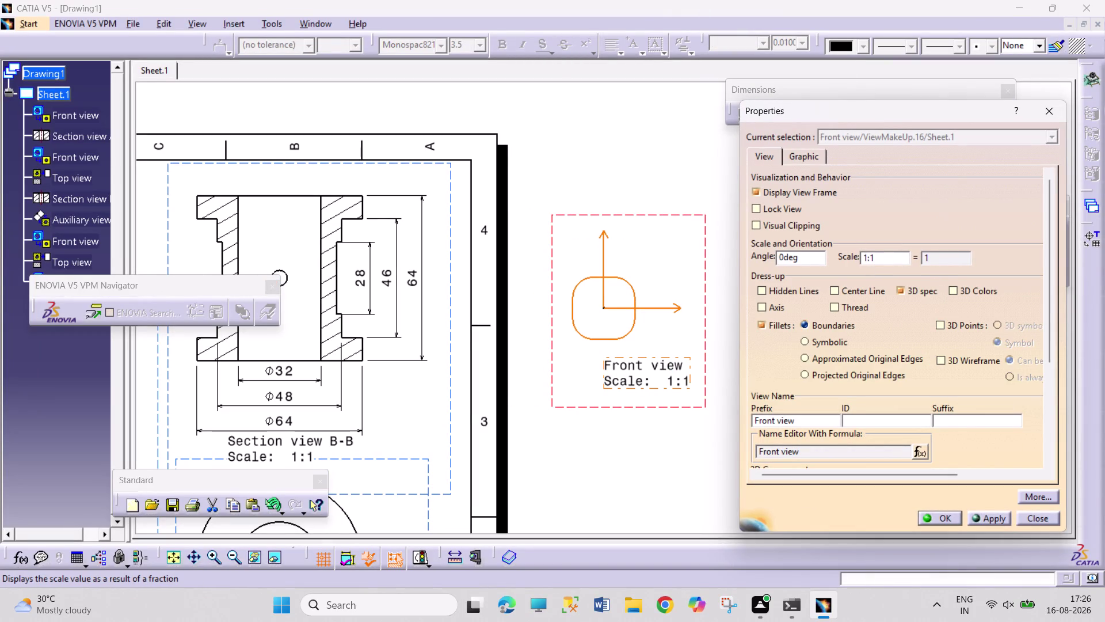
key(2)
key(Return)
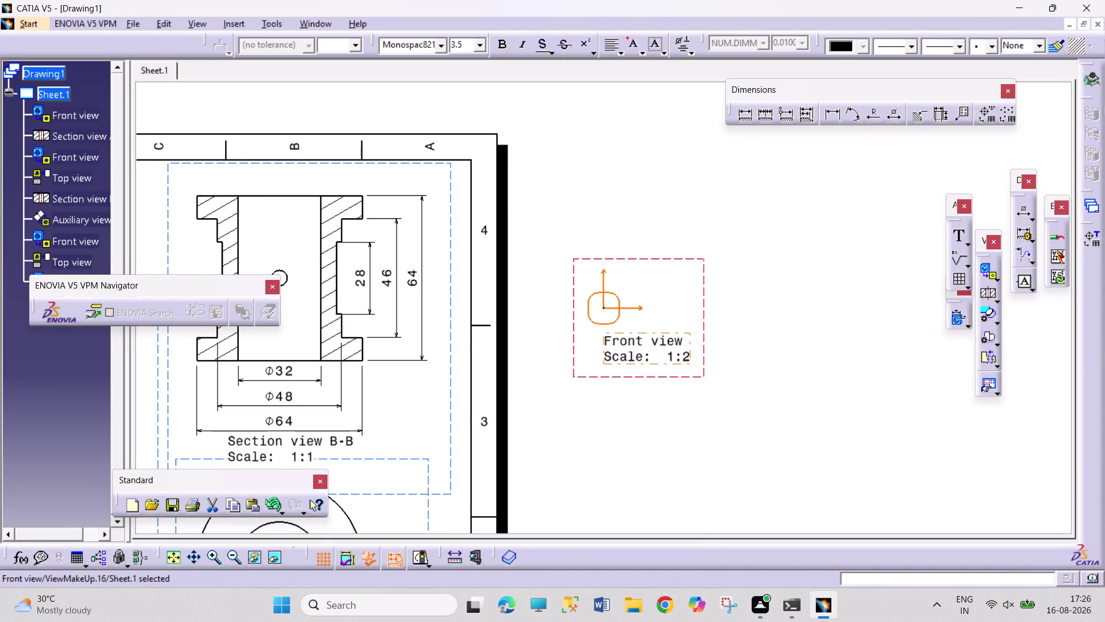
Fit the sheet and move the bolt front view beside the nut's front view.
triple_click(243, 557)
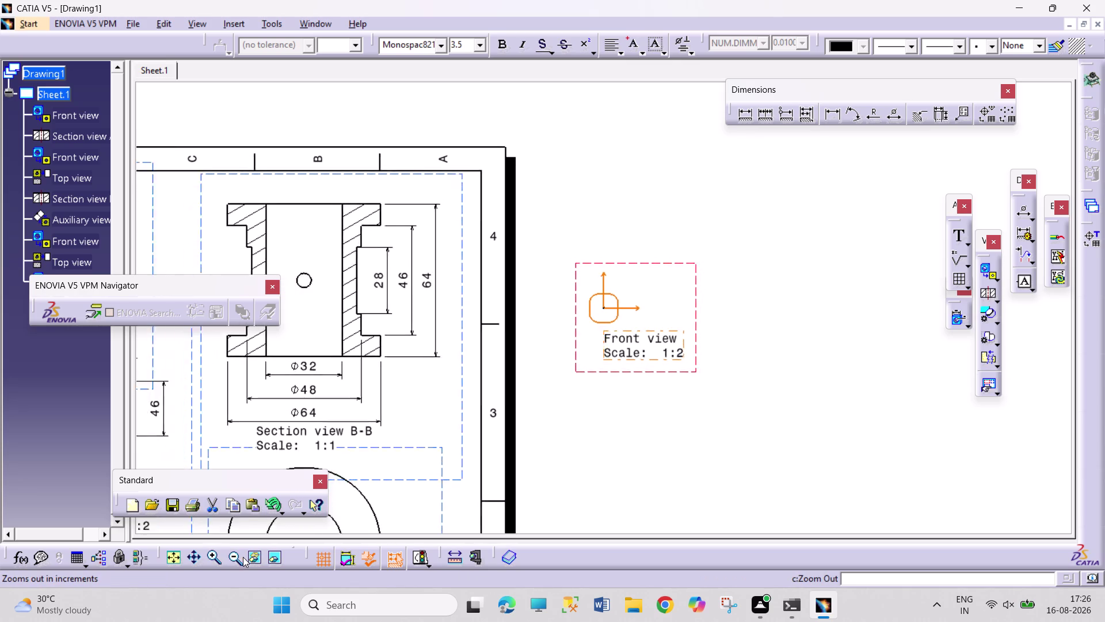
triple_click(243, 557)
click(242, 555)
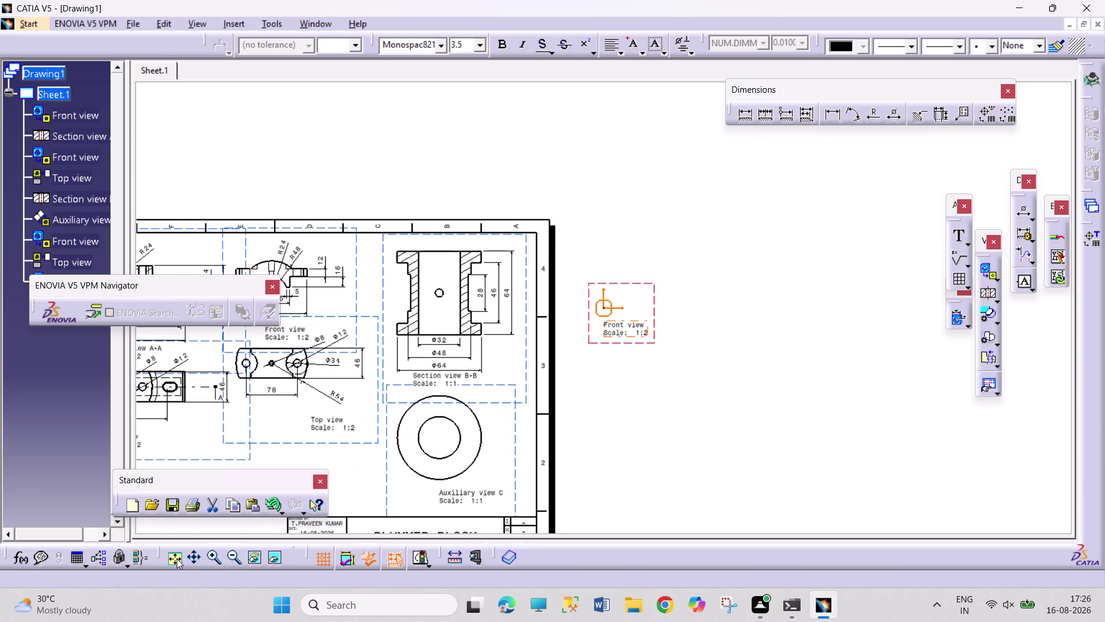
click(192, 555)
drag(657, 435, 957, 314)
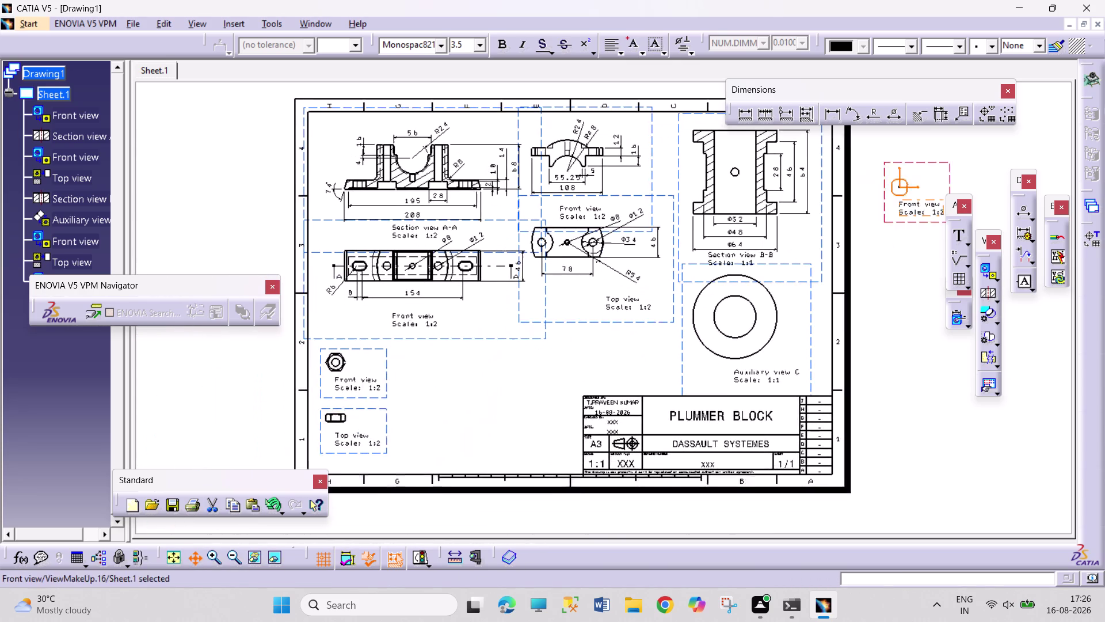
drag(956, 314, 965, 310)
drag(923, 215, 470, 391)
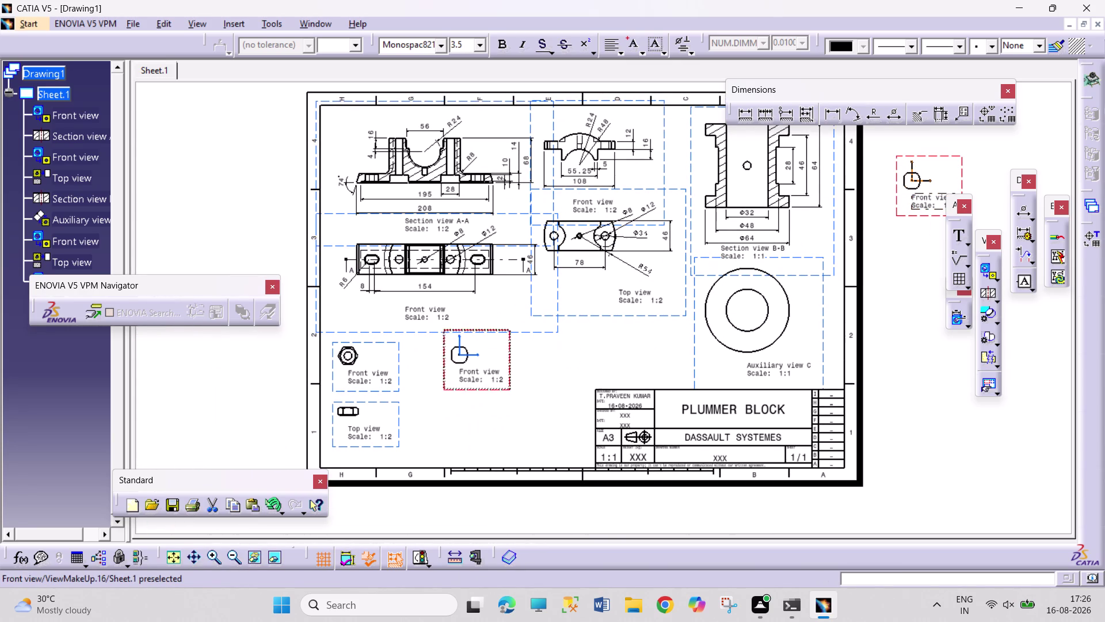
drag(470, 390, 434, 391)
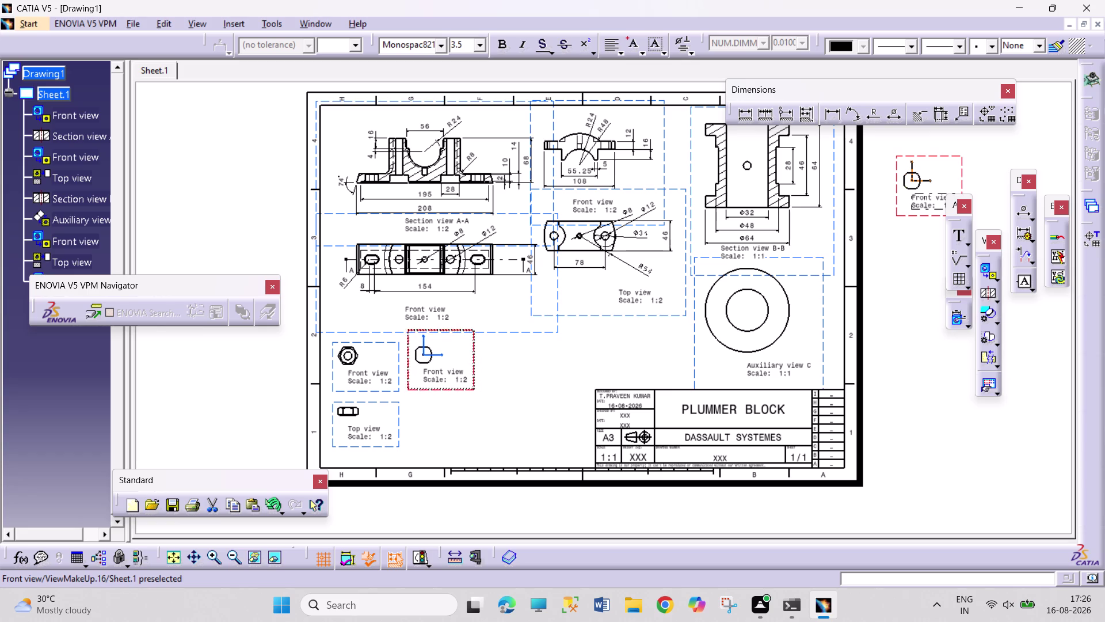
drag(435, 392, 438, 389)
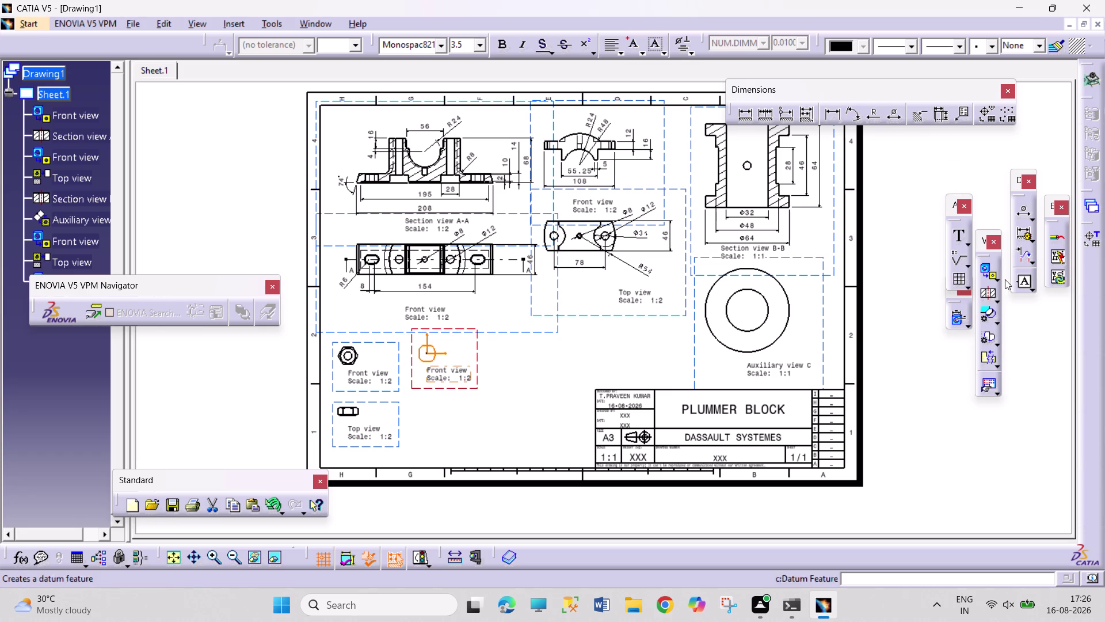
Project the bolt's top view, showing its long shank, and drag it beneath the front view.
click(1000, 281)
click(1000, 287)
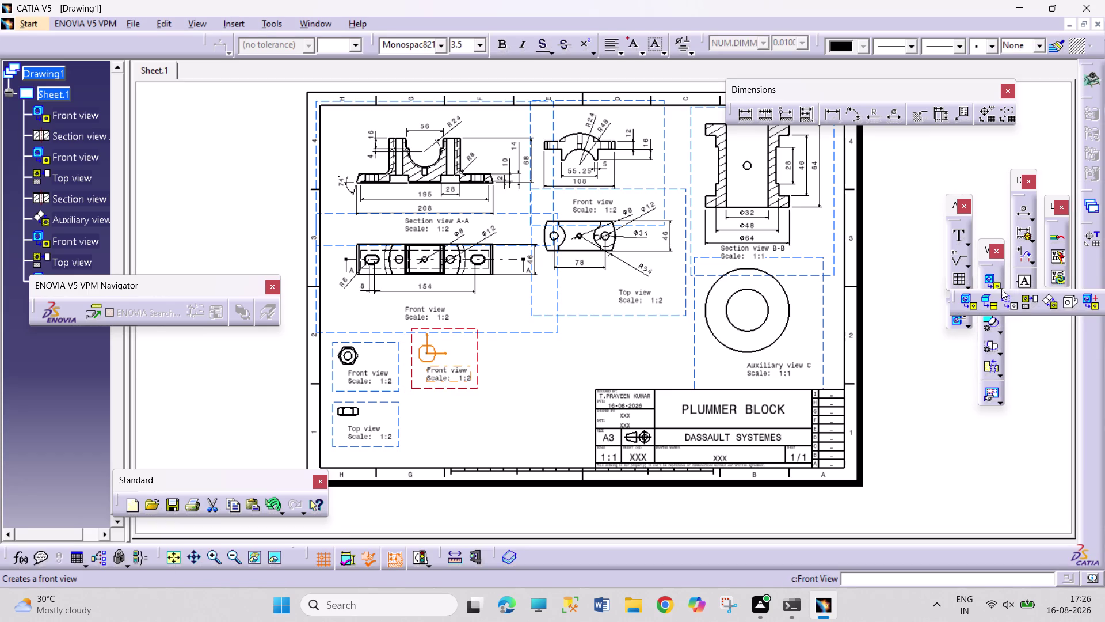
click(1027, 305)
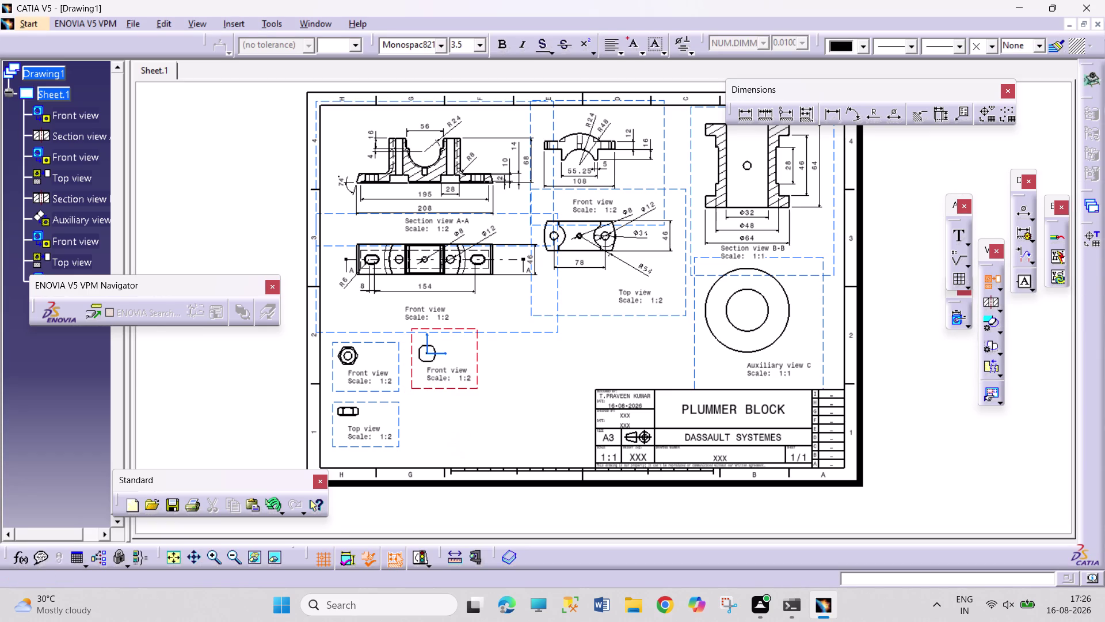
click(435, 448)
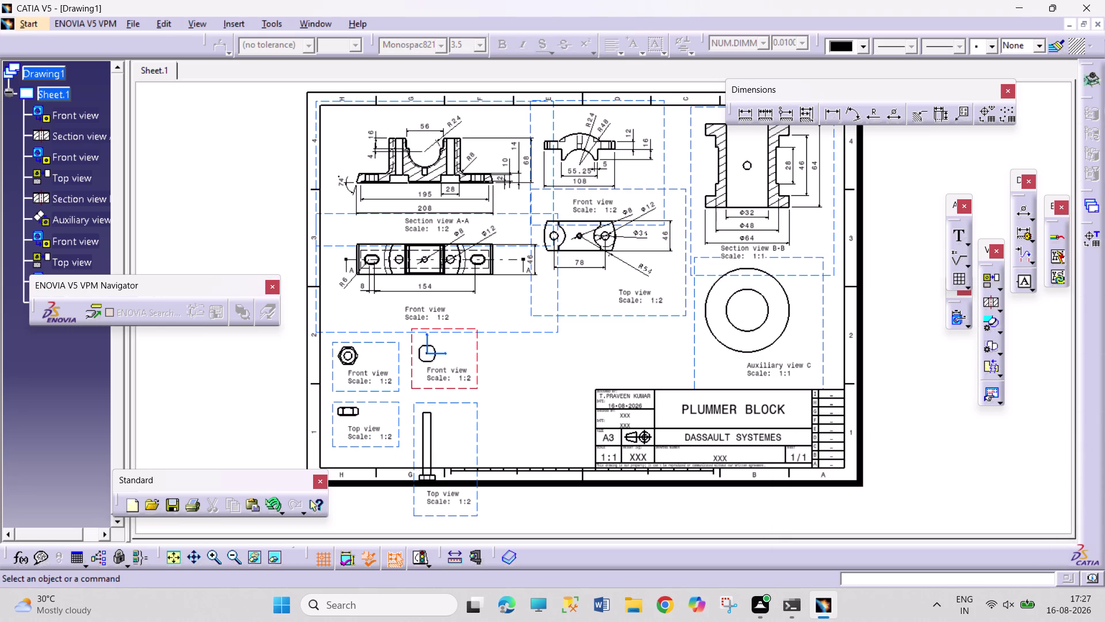
drag(464, 402, 468, 383)
drag(449, 480, 468, 441)
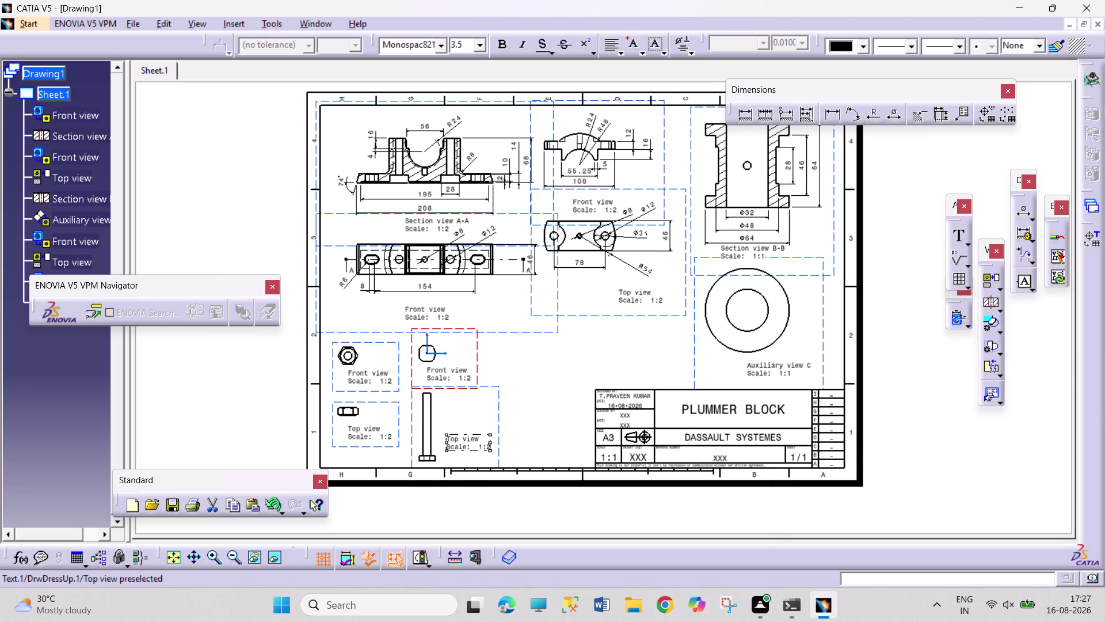
drag(468, 441, 471, 451)
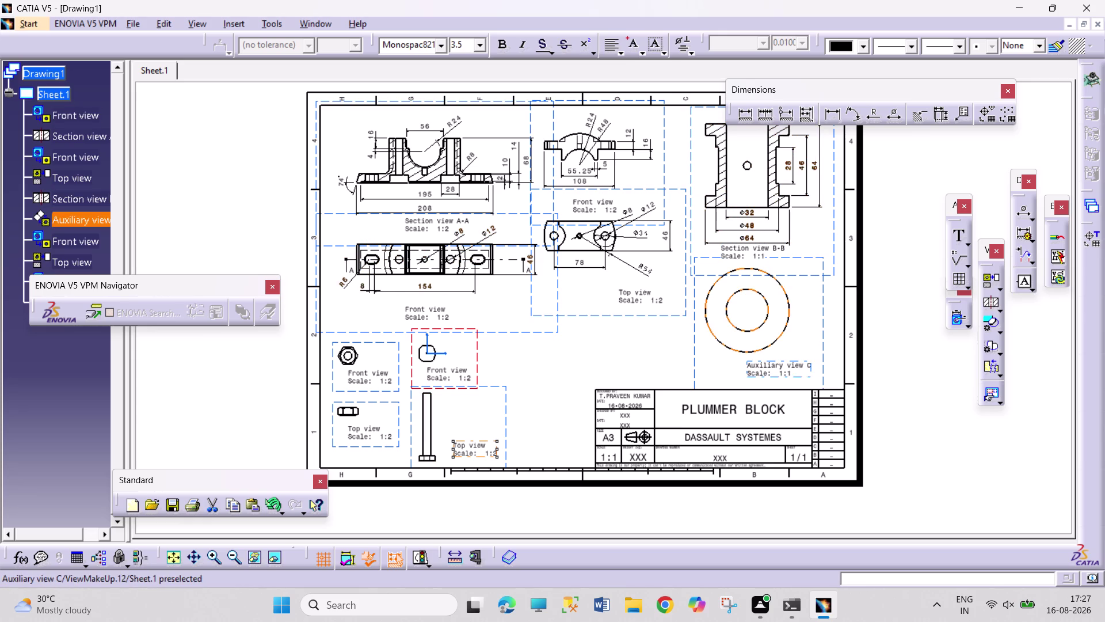
right_click(836, 241)
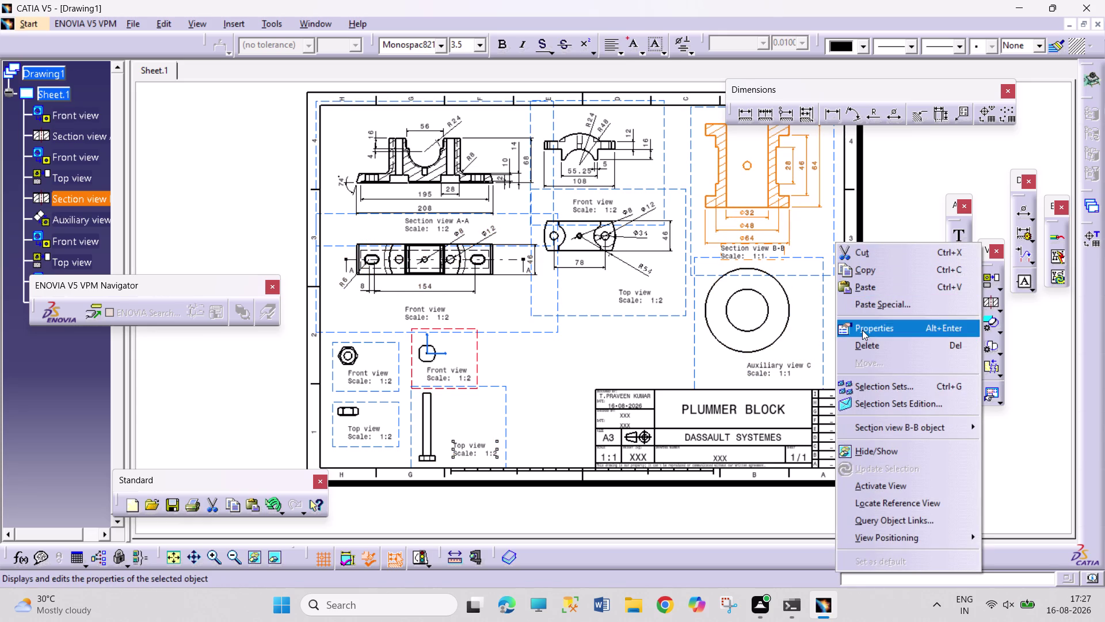
Set Section view B-B's scale to 1:2.
click(863, 330)
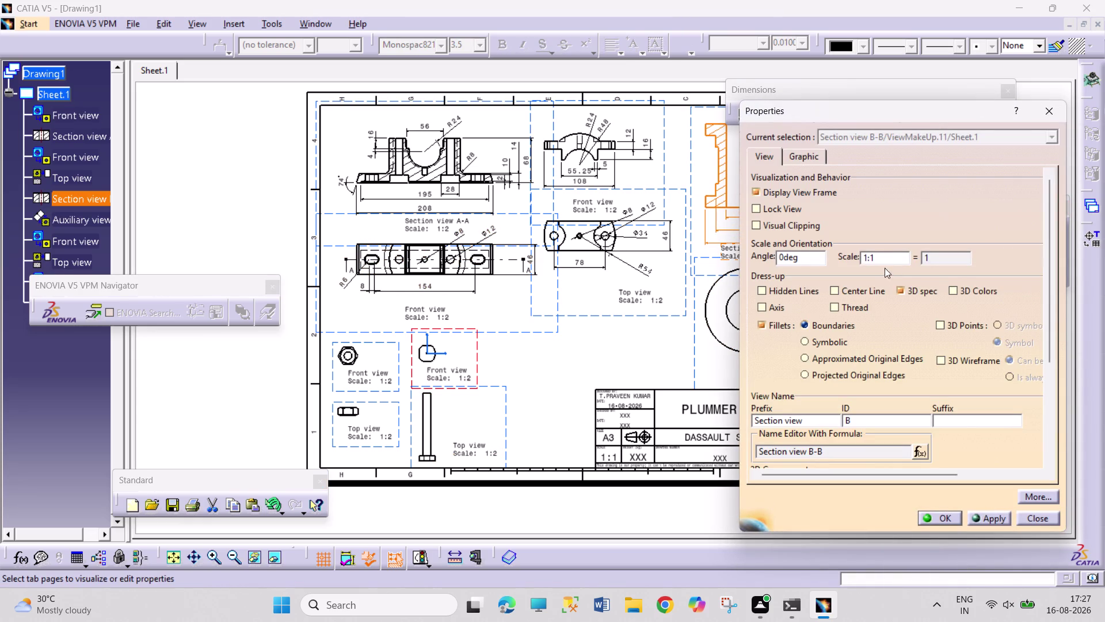
click(884, 263)
key(BackSpace)
key(2)
key(Return)
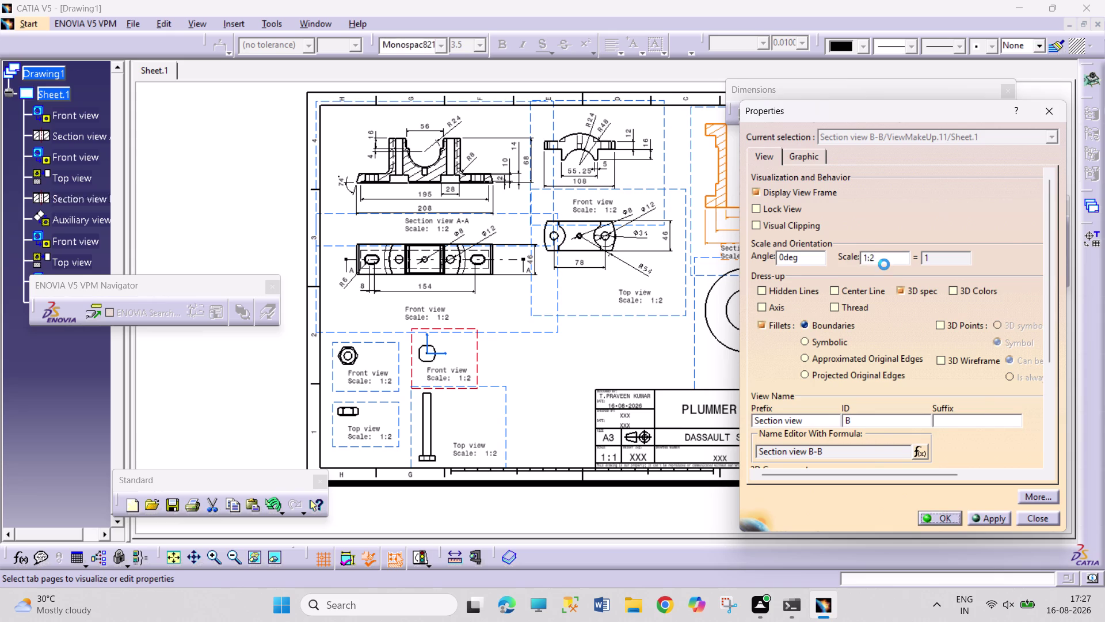
Set Auxiliary view C's scale to 1:2.
right_click(825, 312)
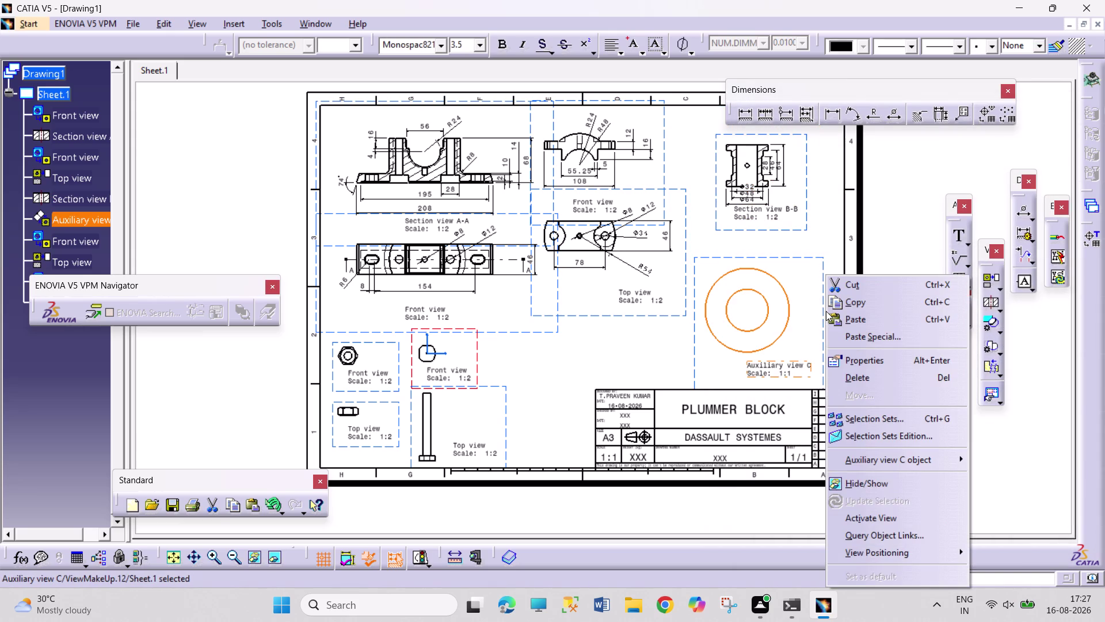
click(853, 362)
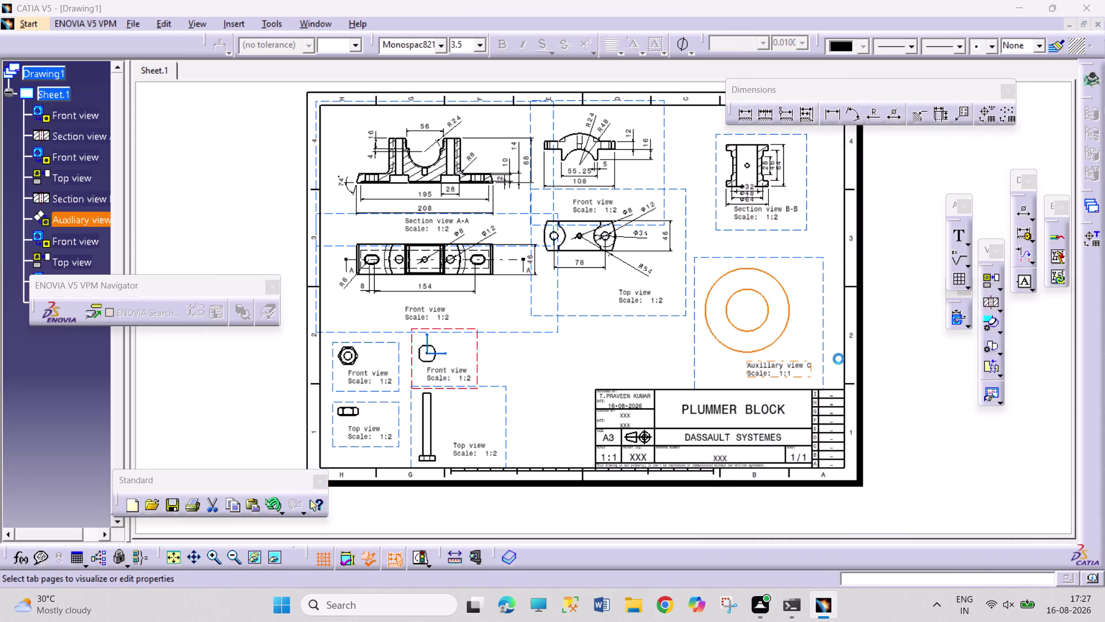
click(885, 262)
key(BackSpace)
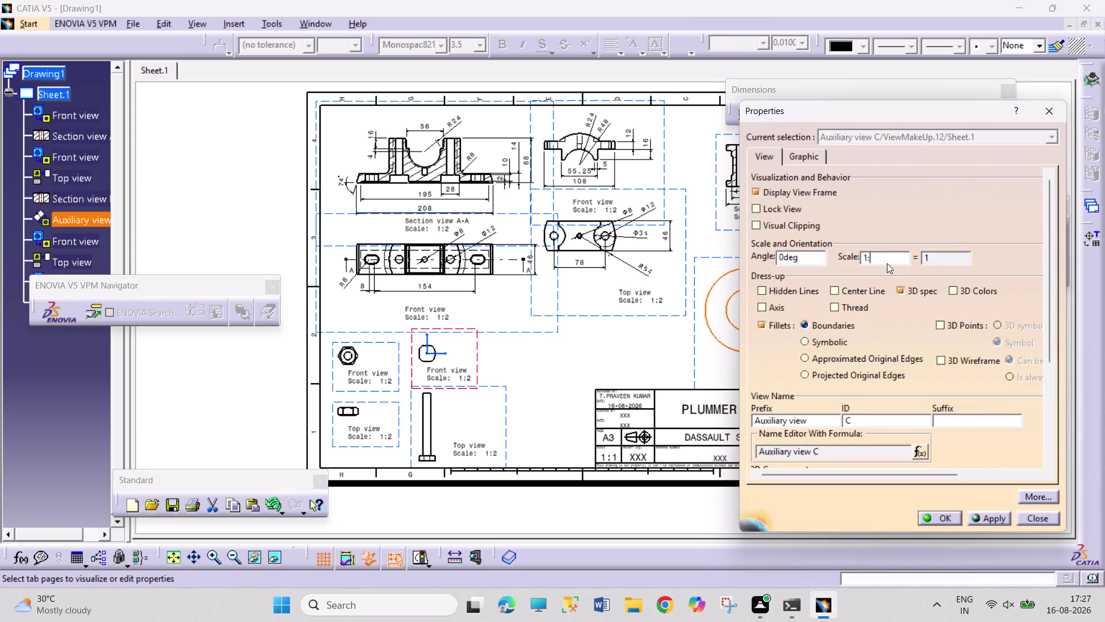
key(2)
key(Return)
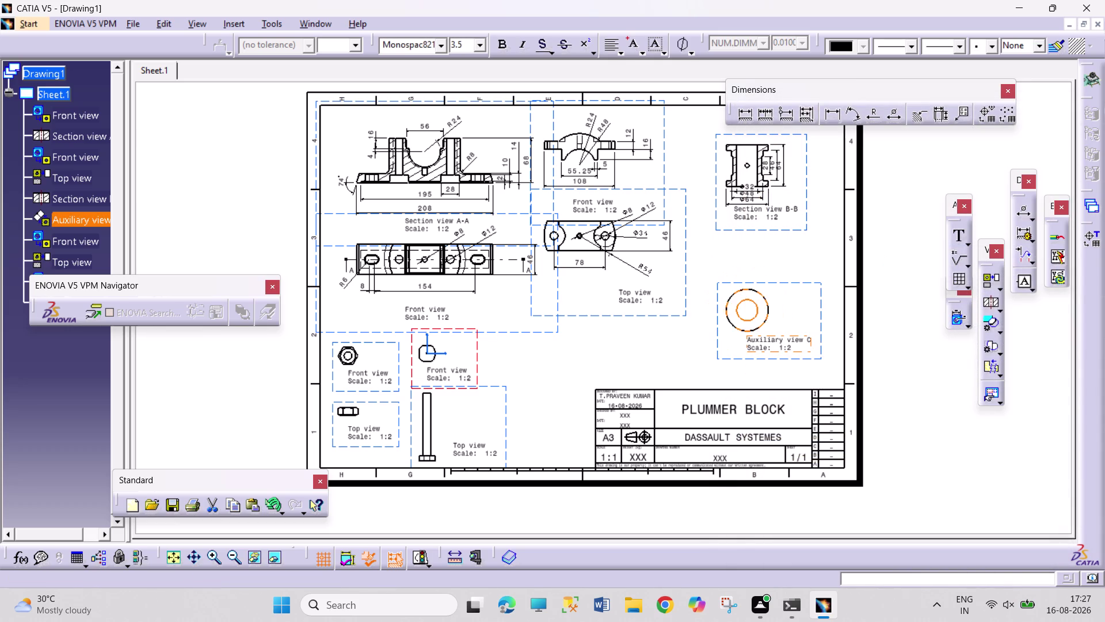
Move Section view B-B to the top right with Auxiliary view C below it.
drag(717, 182, 703, 152)
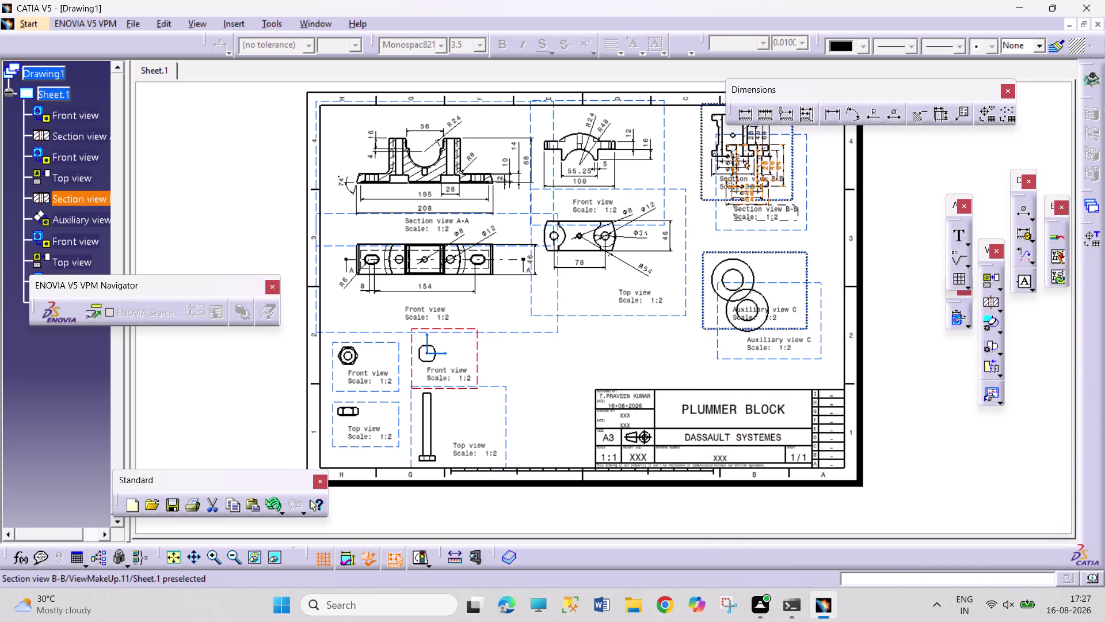
drag(703, 152, 697, 155)
drag(757, 255, 758, 232)
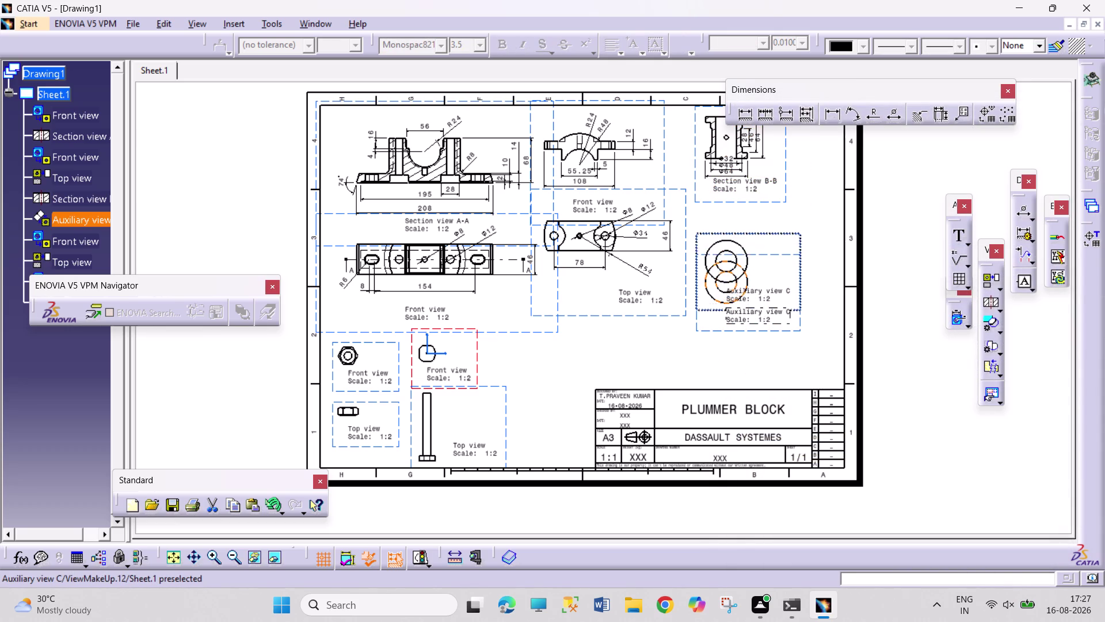
drag(758, 232, 758, 203)
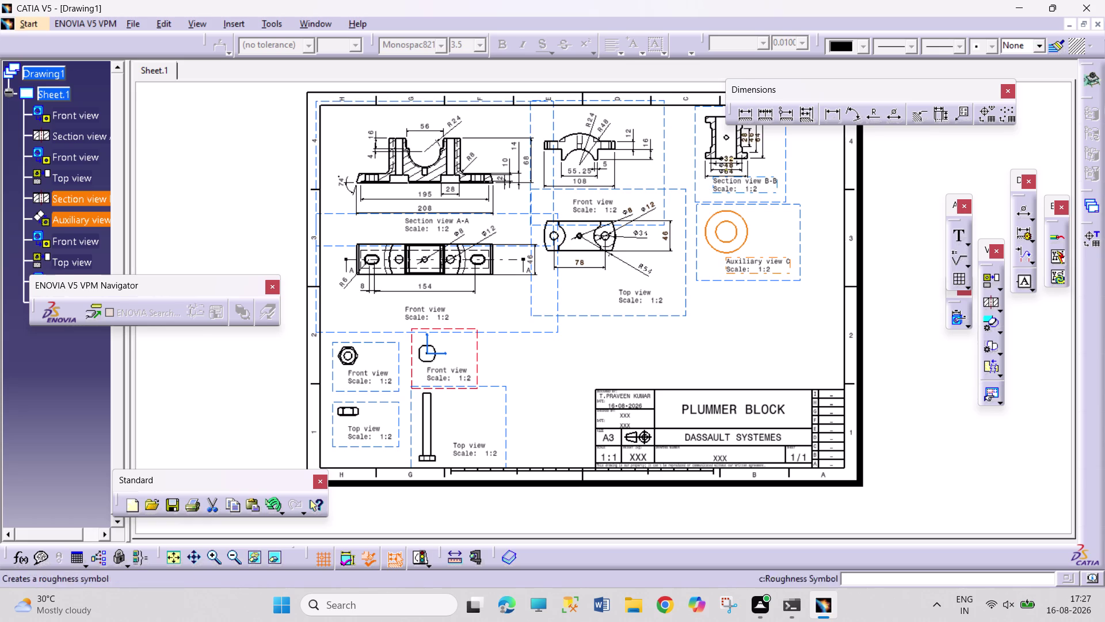
Nudge Auxiliary view C and restack Section B-B's Φ64, Φ48 and Φ32 dimensions.
drag(750, 186, 742, 202)
drag(734, 175, 734, 185)
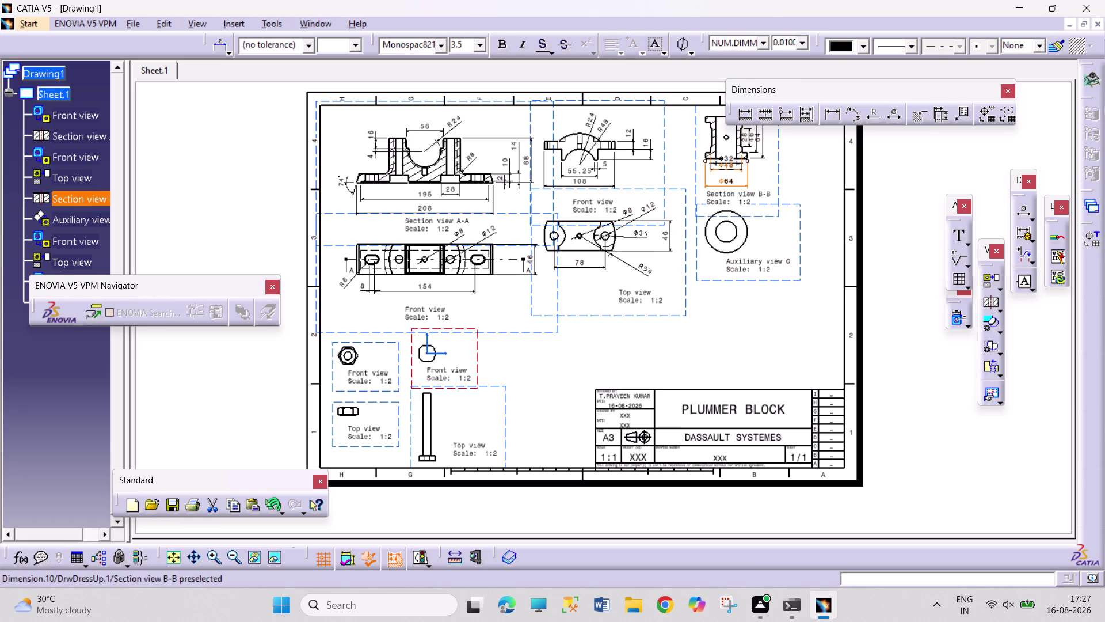
drag(735, 165, 734, 178)
drag(734, 162, 733, 169)
click(818, 184)
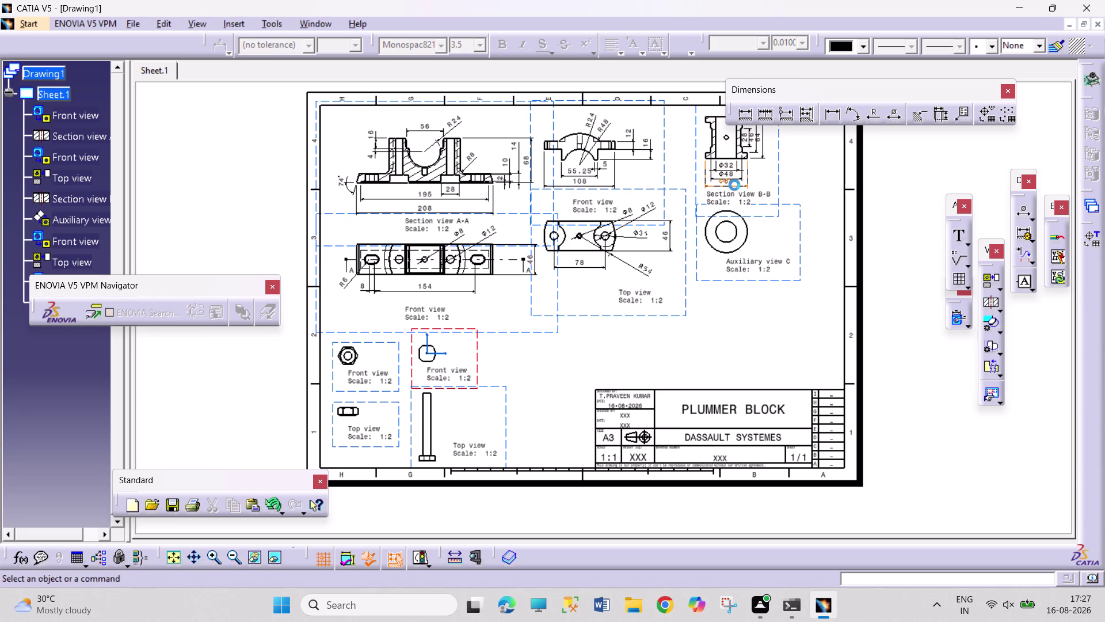
click(737, 184)
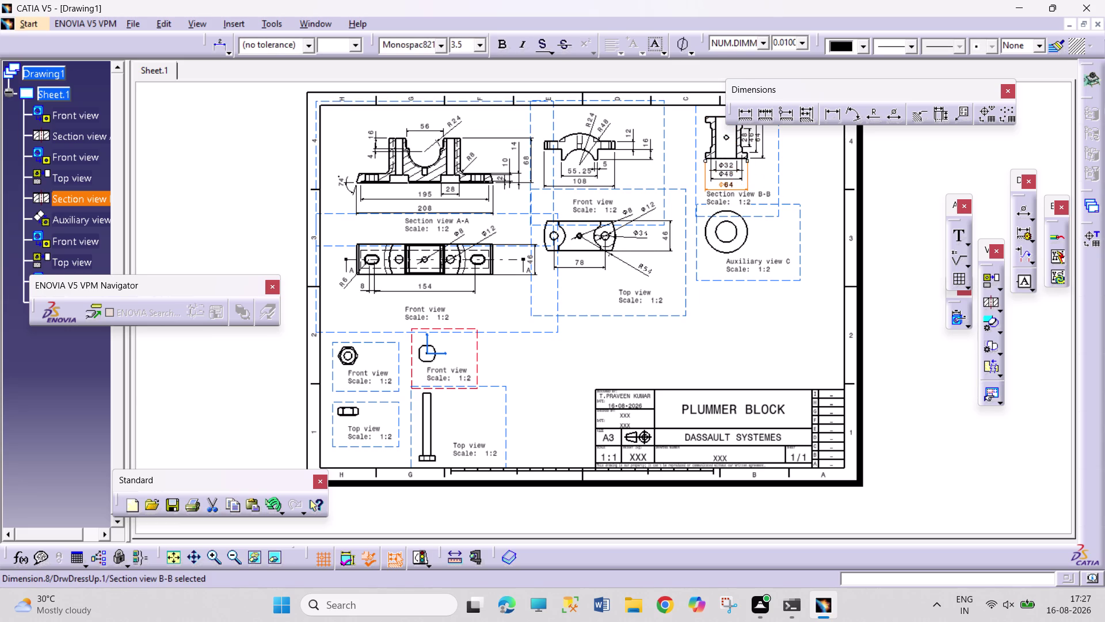
click(884, 236)
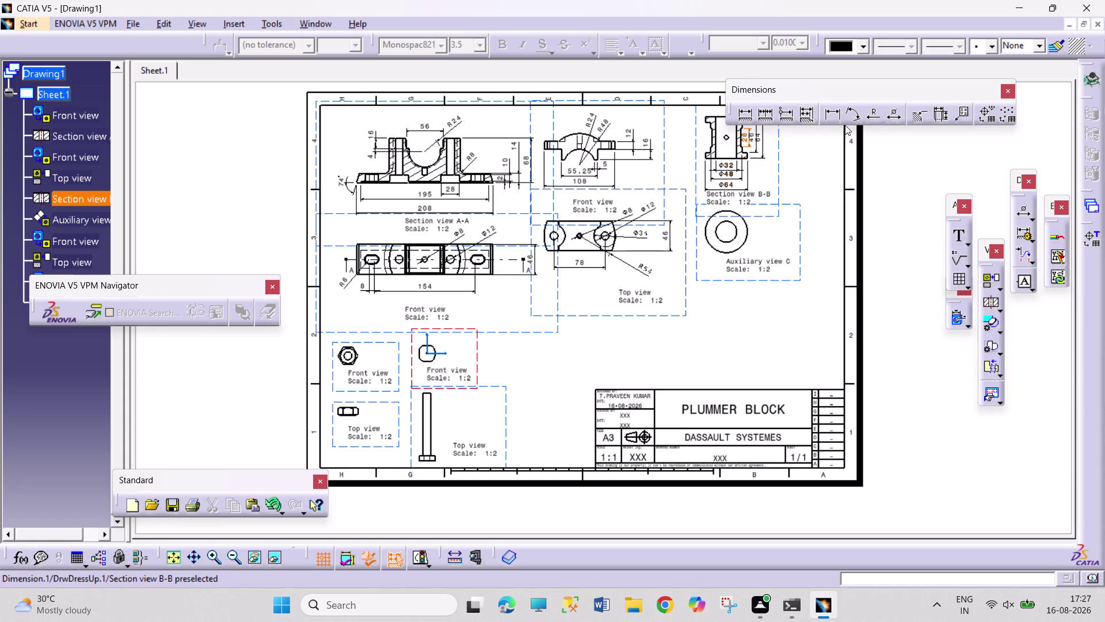
triple_click(209, 557)
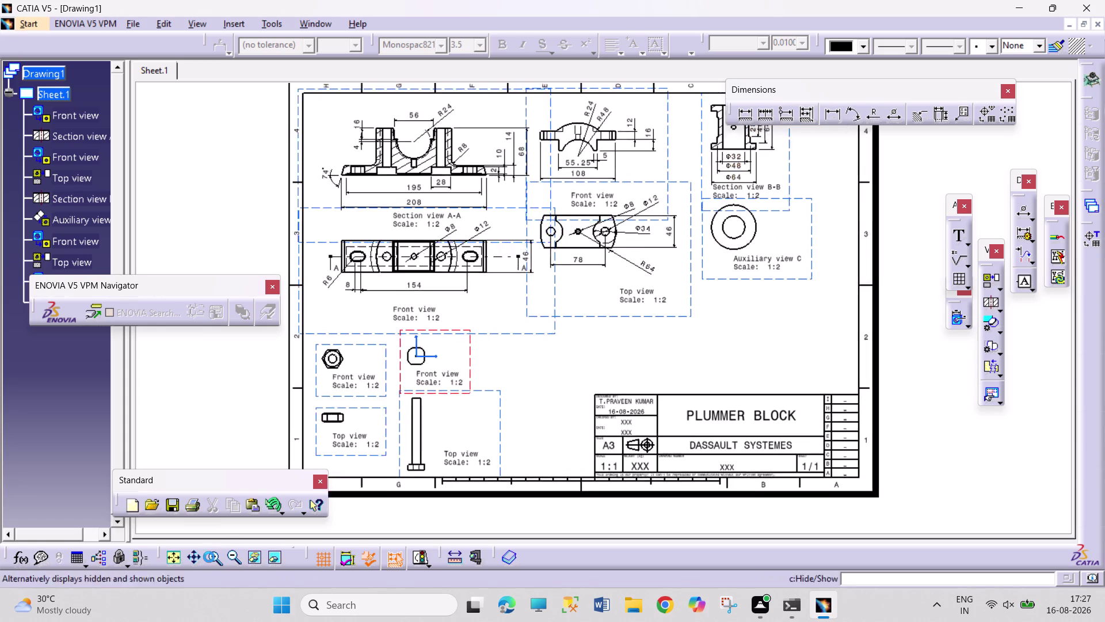
Add a Ø12 diameter dimension to the nut's hole.
triple_click(209, 557)
click(190, 561)
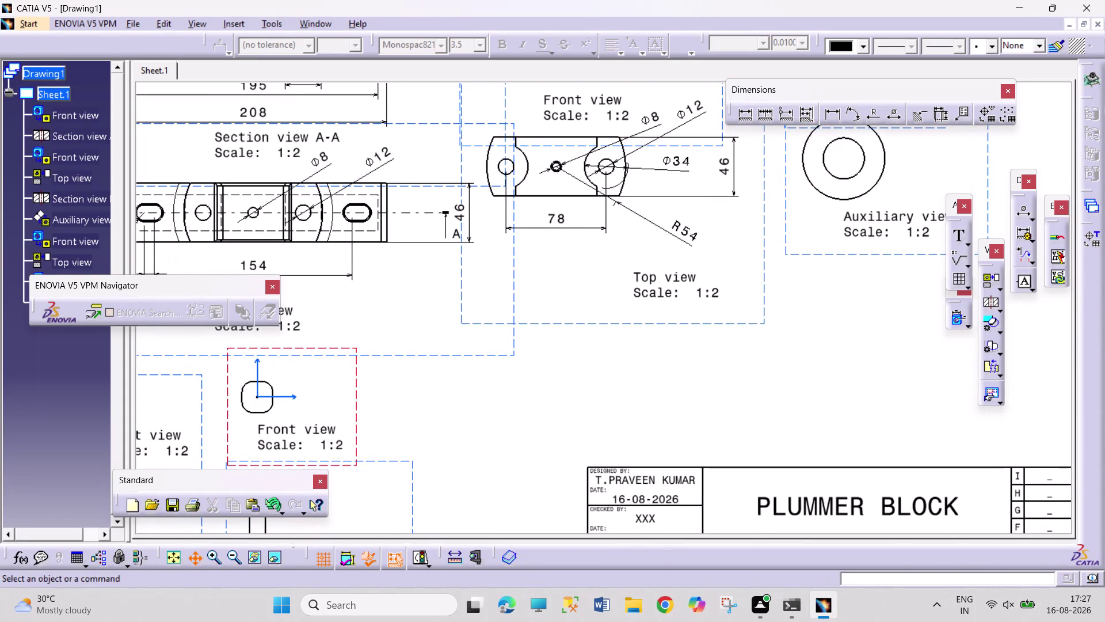
drag(412, 486, 780, 315)
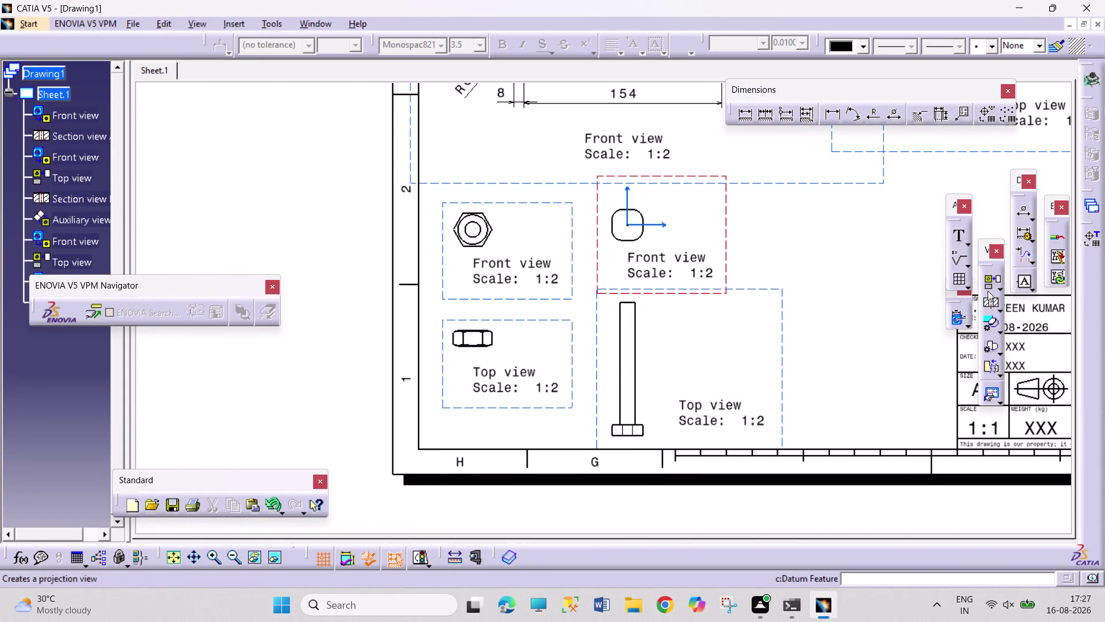
click(839, 117)
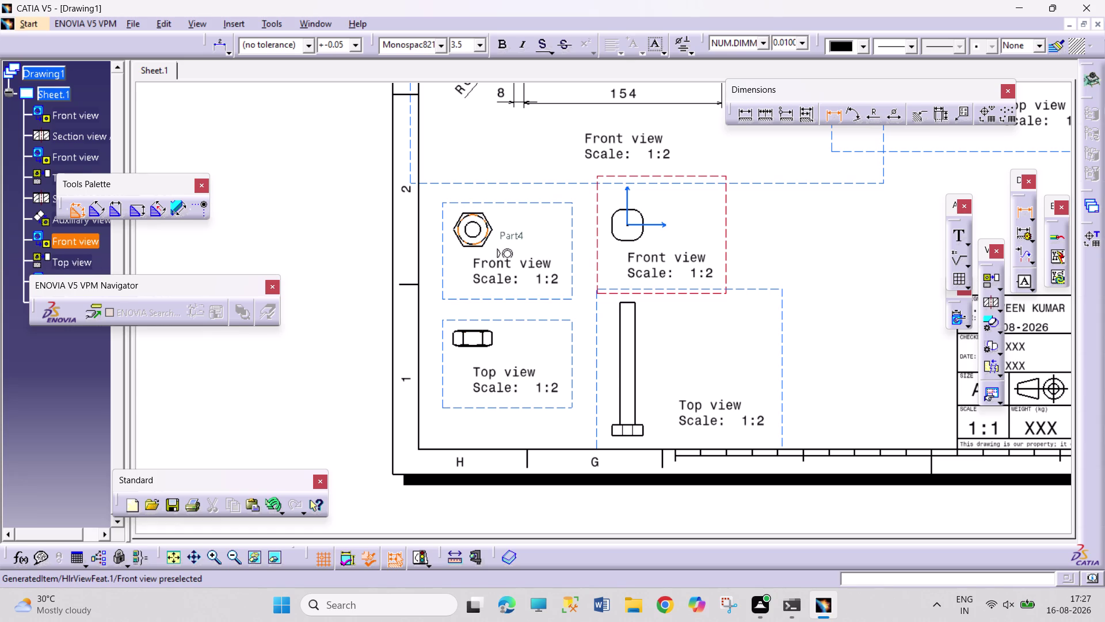
click(893, 115)
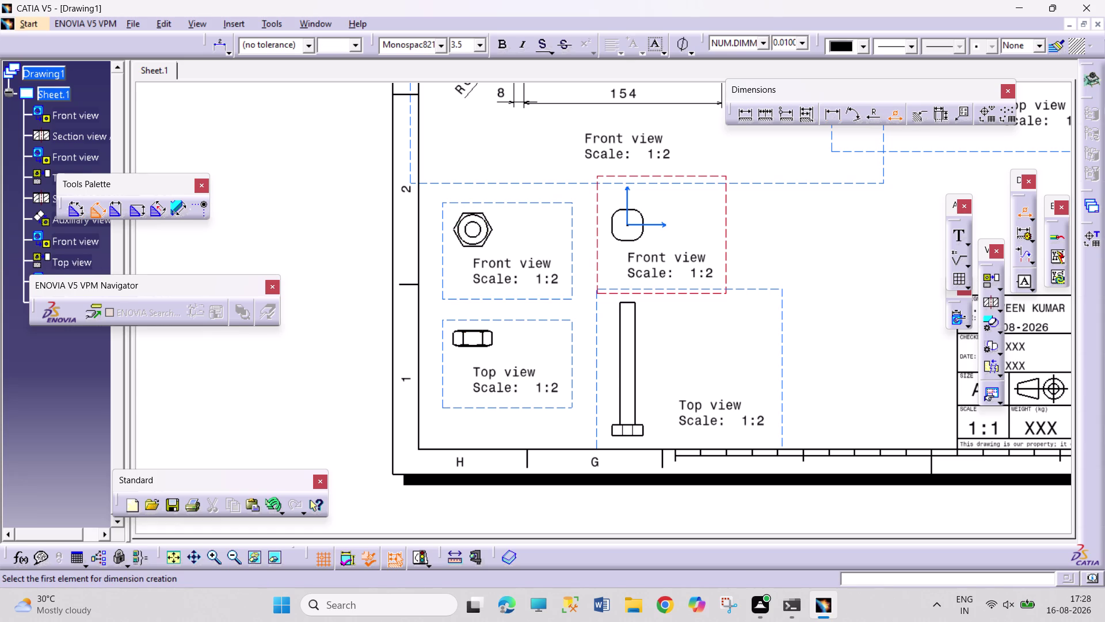
click(477, 233)
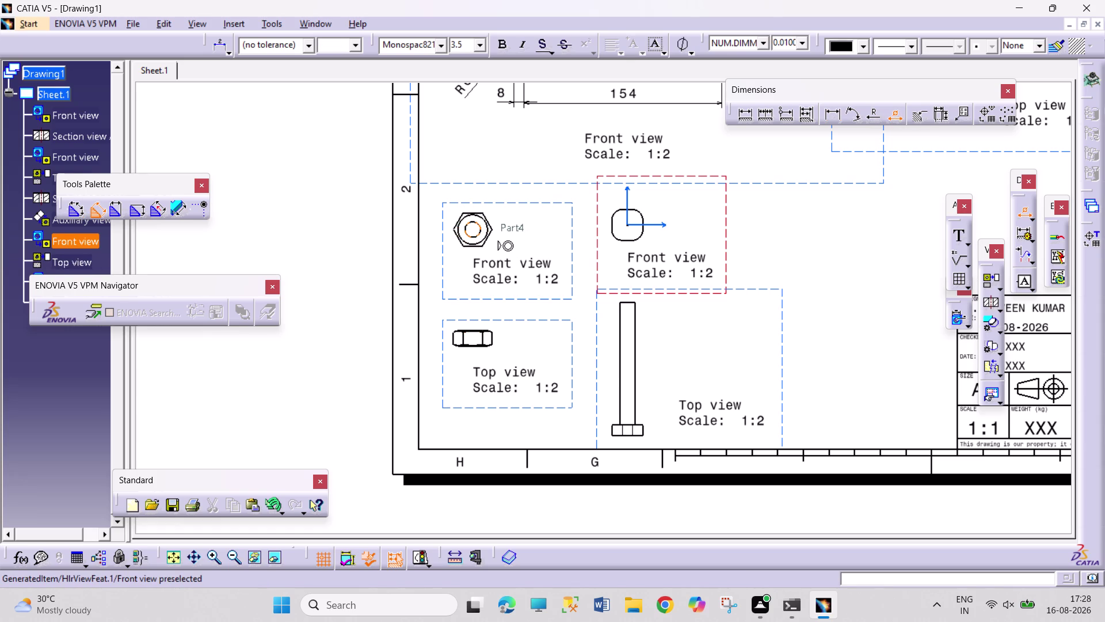
click(515, 211)
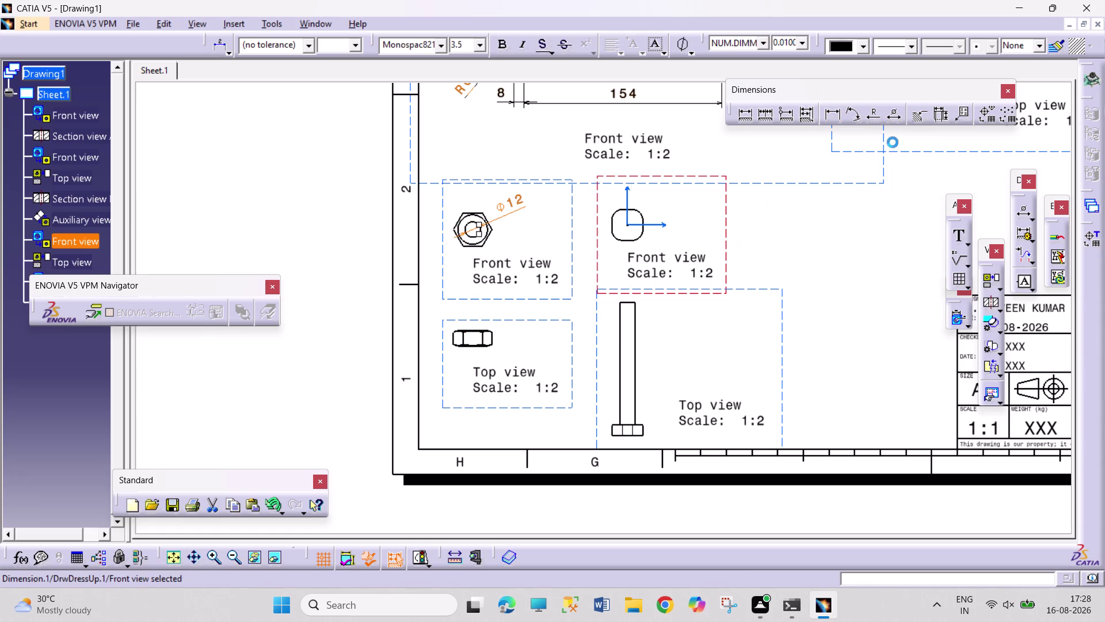
click(833, 116)
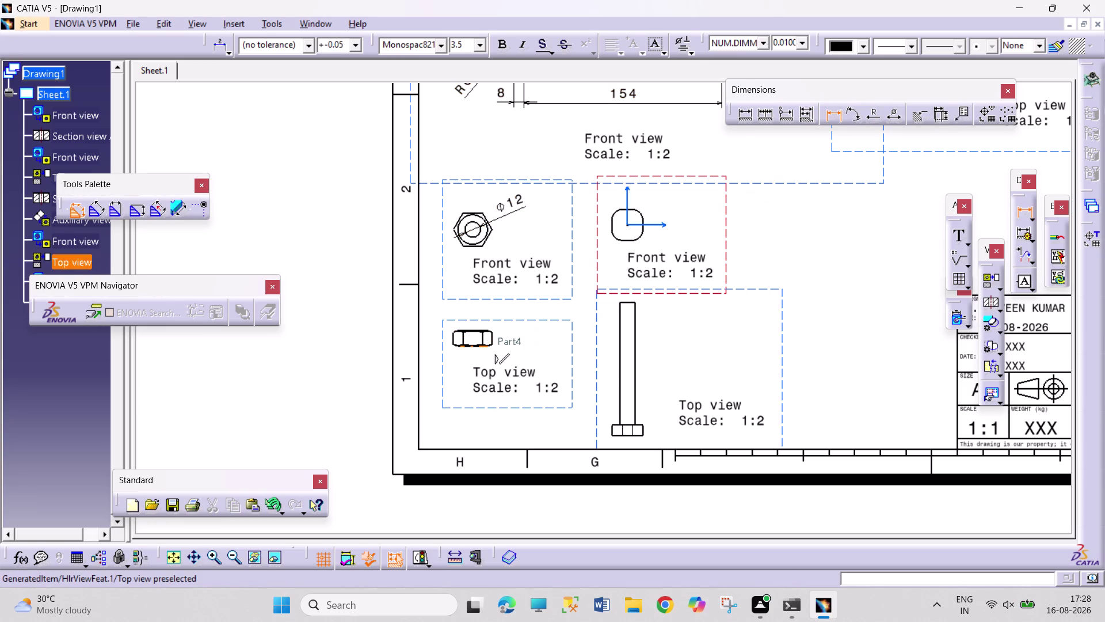
Dimension the nut's top view thickness as 12 and its front view height as 26.
click(474, 348)
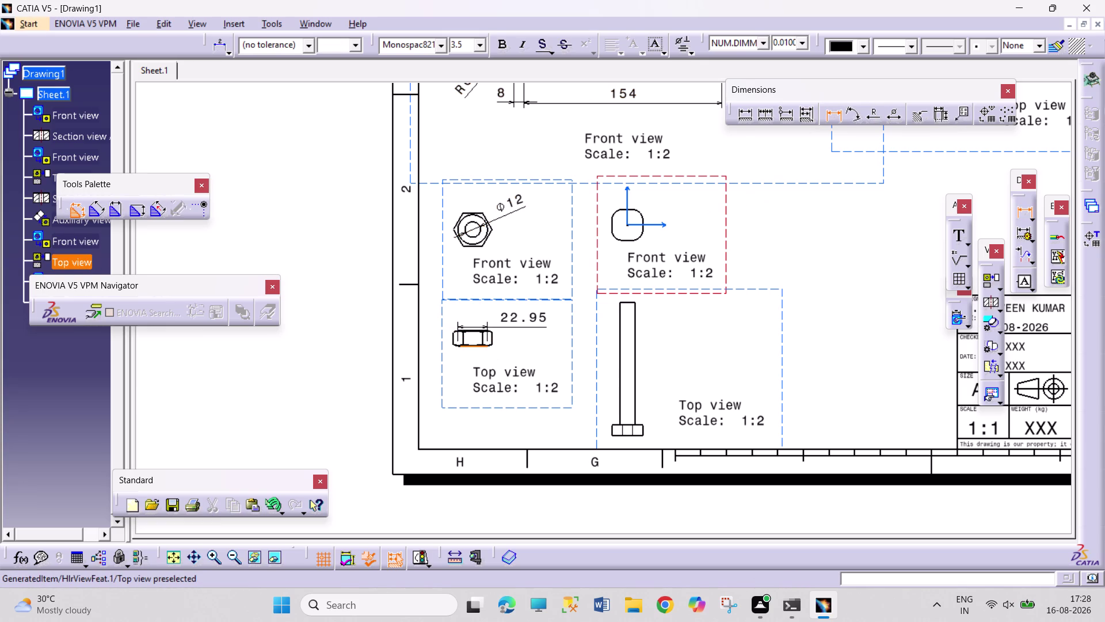
click(476, 331)
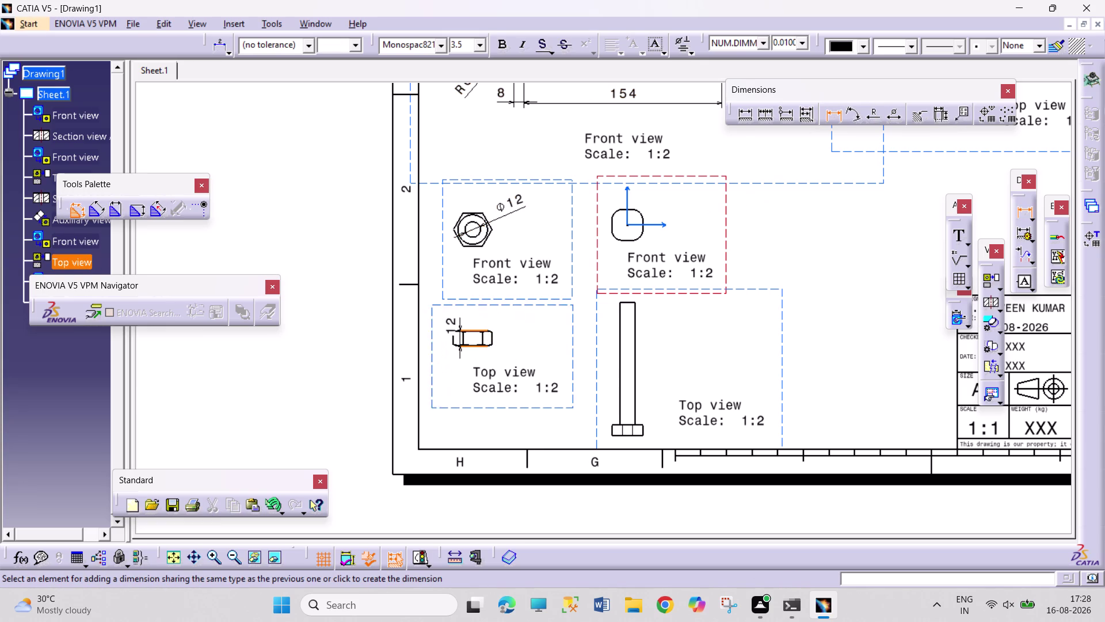
click(448, 336)
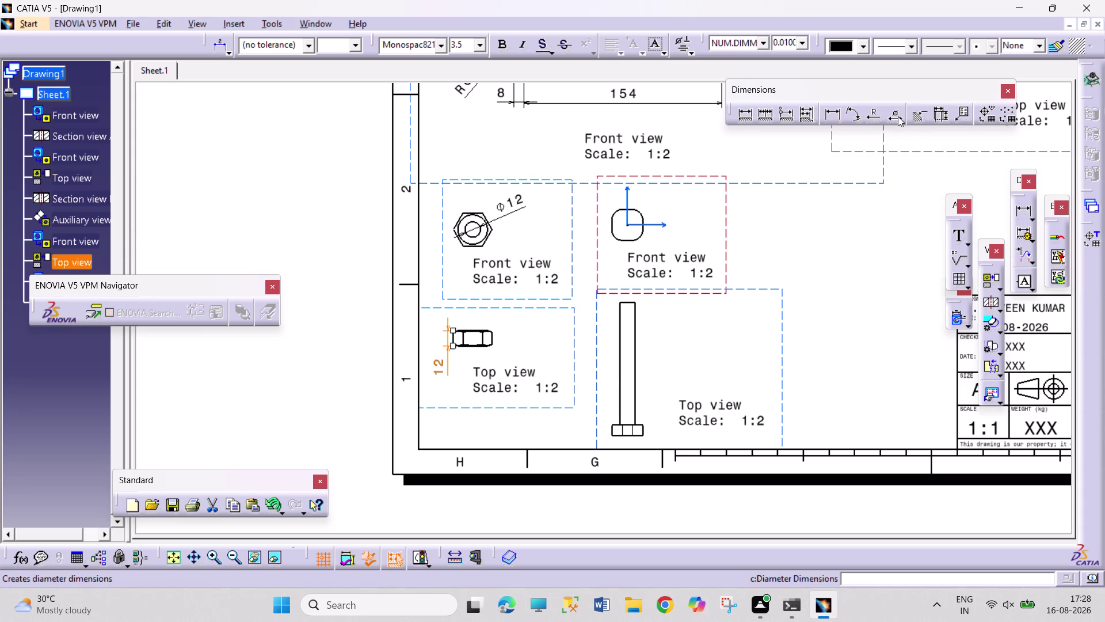
click(829, 117)
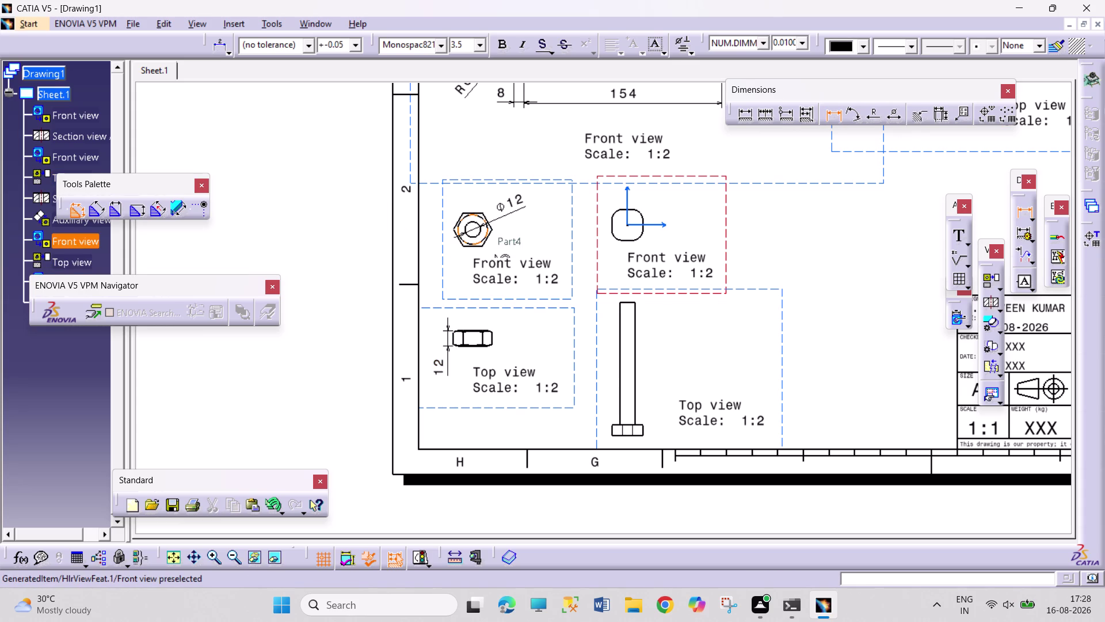
click(481, 247)
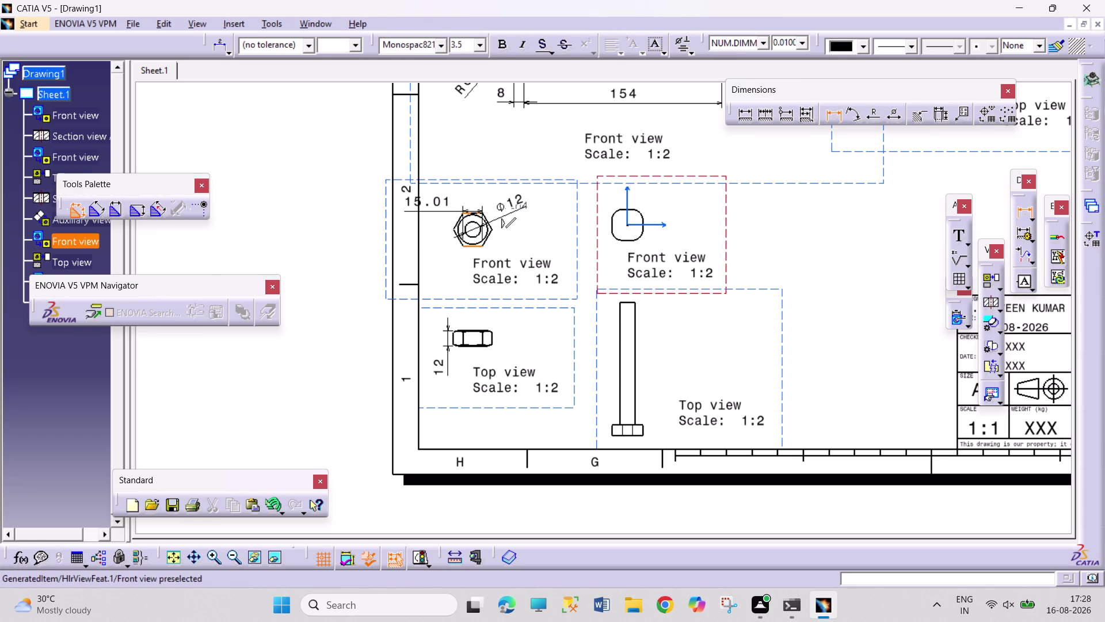
click(481, 213)
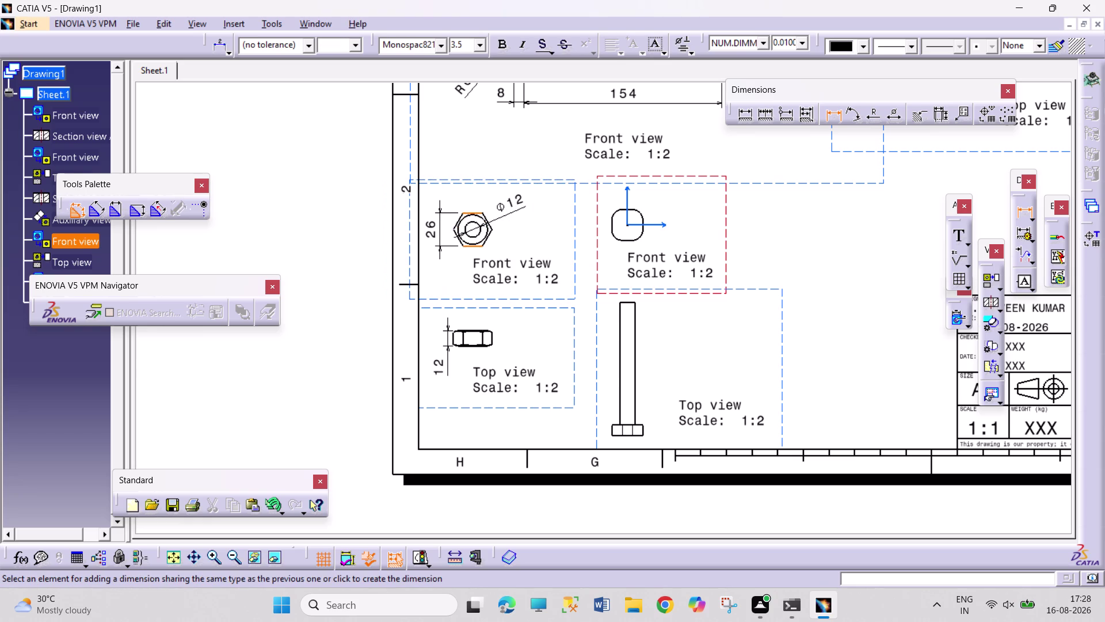
click(441, 230)
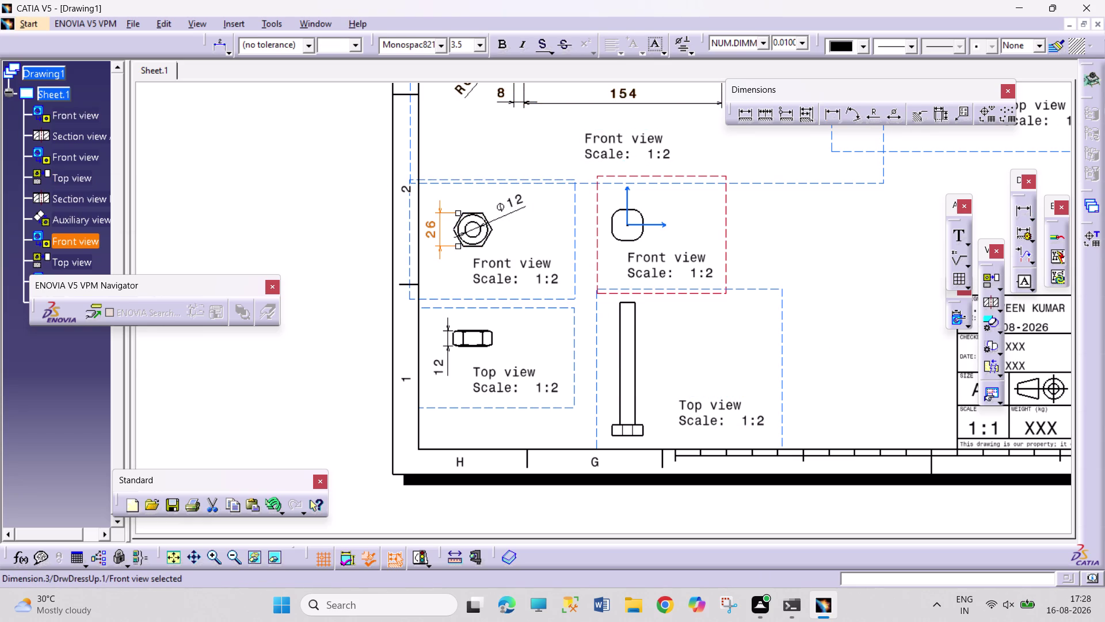
click(834, 118)
click(612, 227)
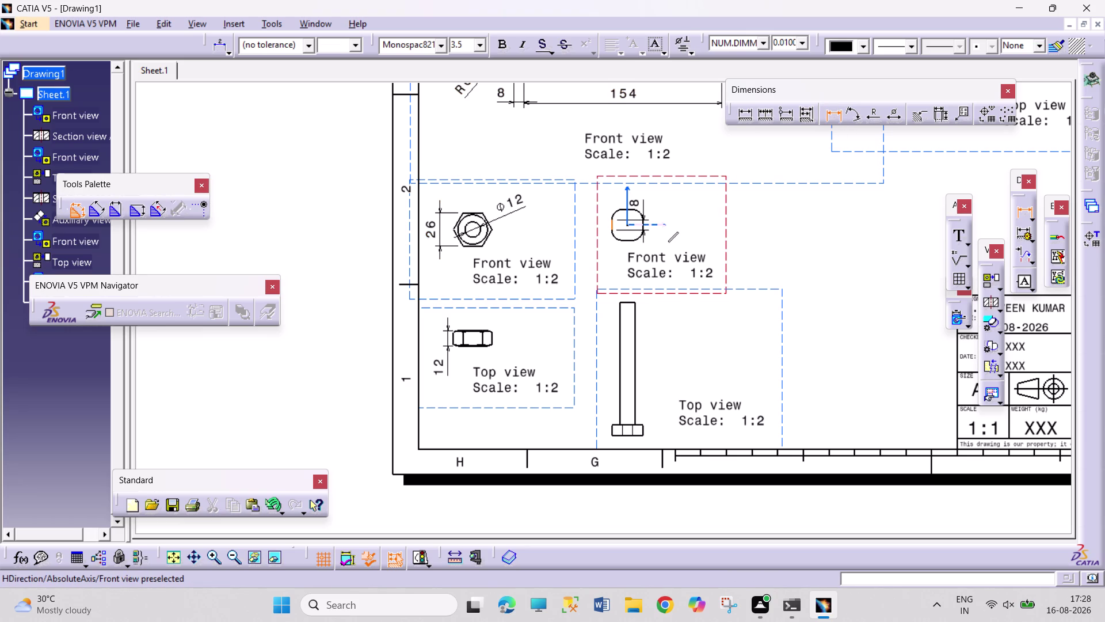
Add a 12 dimension to the rounded-square view, plus 8 head and 104 length on the bolt.
click(643, 225)
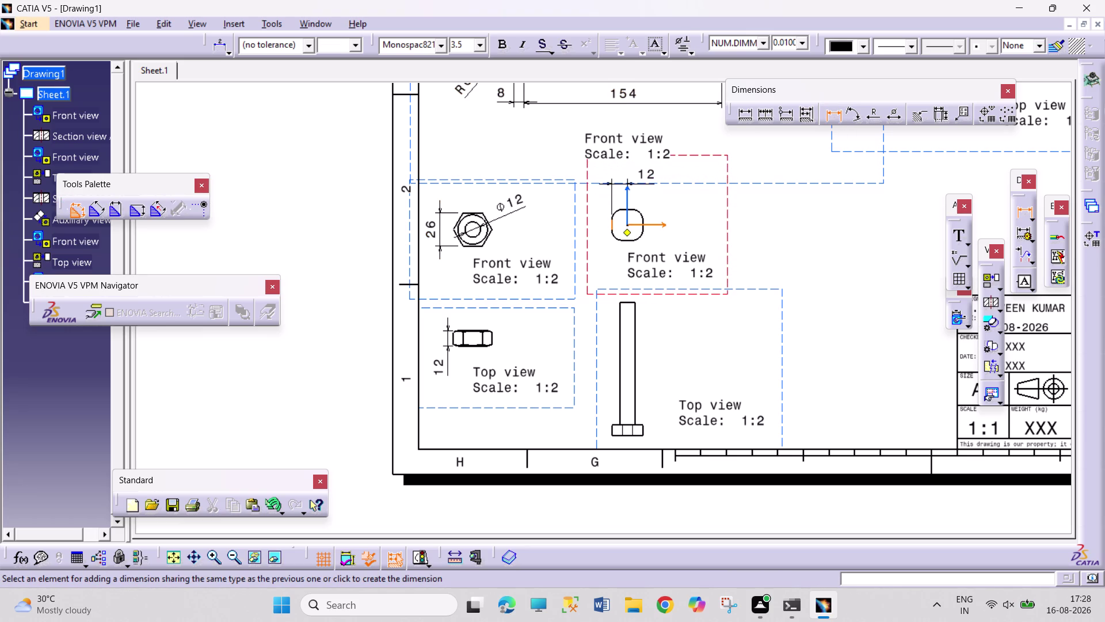
click(647, 183)
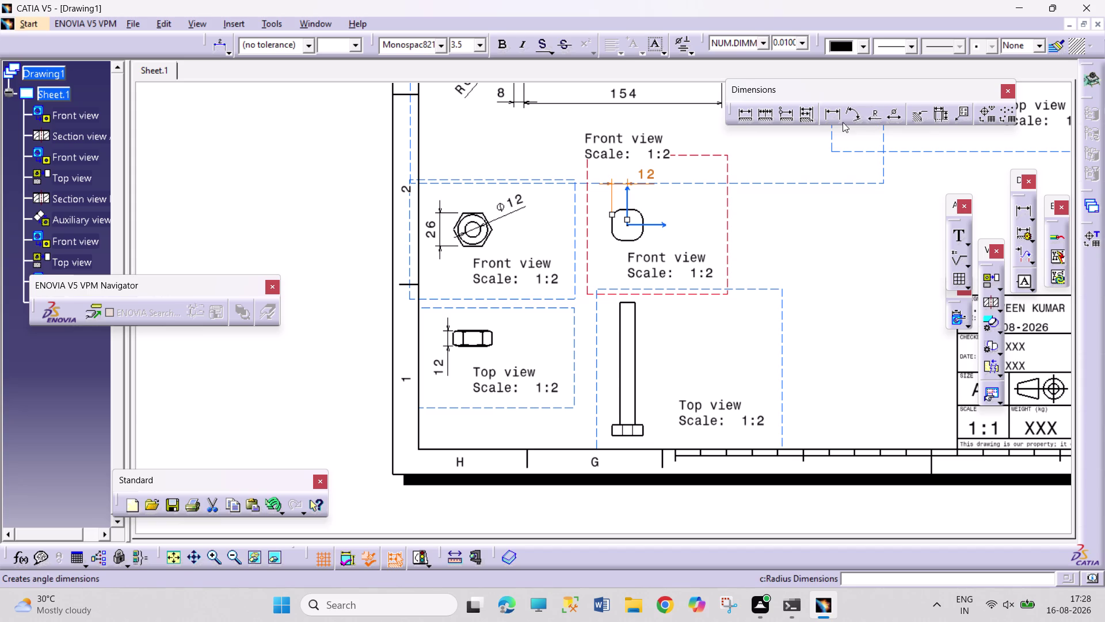
click(832, 115)
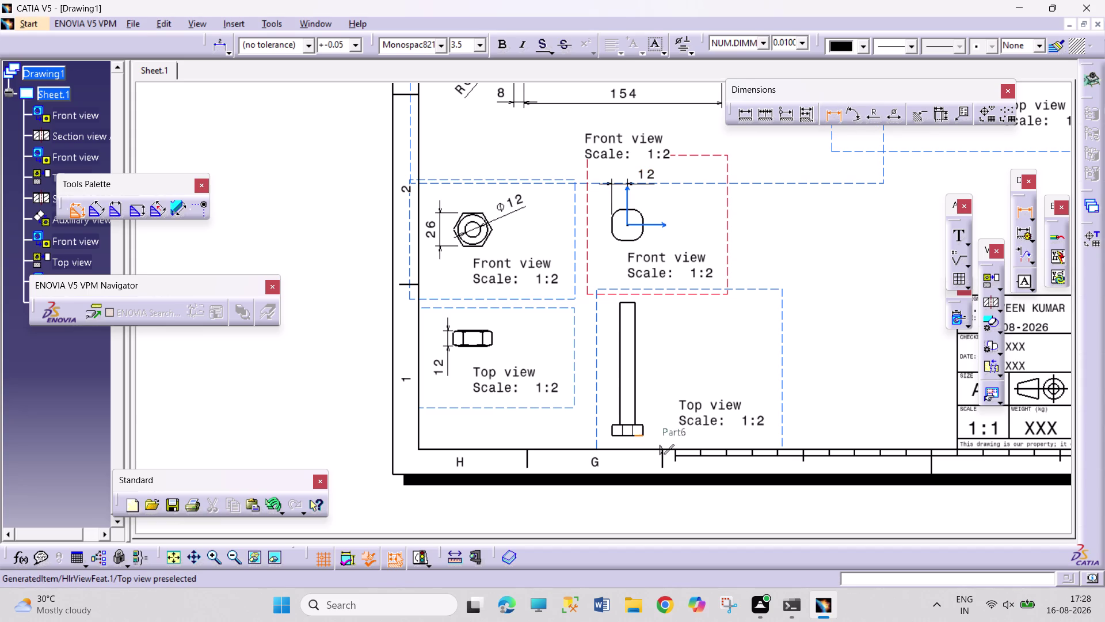
click(644, 430)
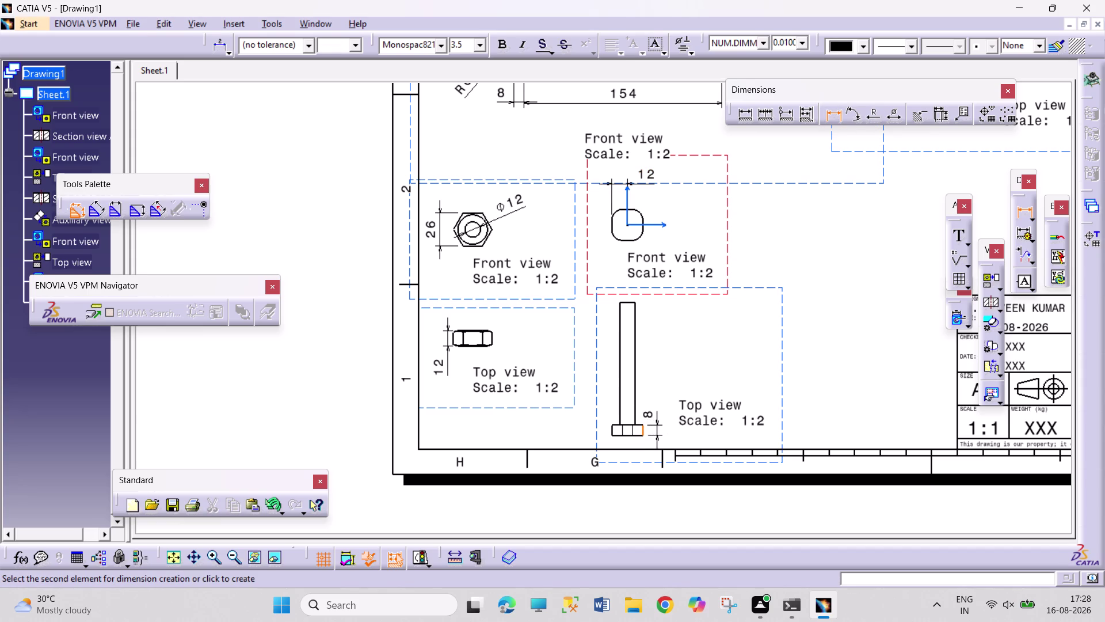
click(662, 413)
click(835, 120)
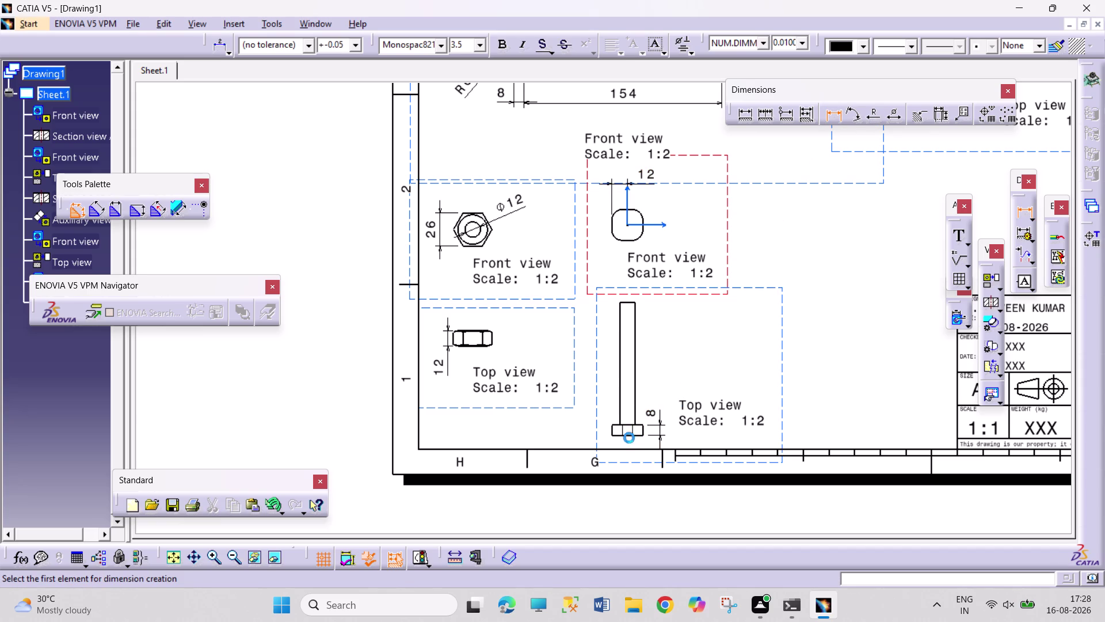
drag(629, 437, 629, 429)
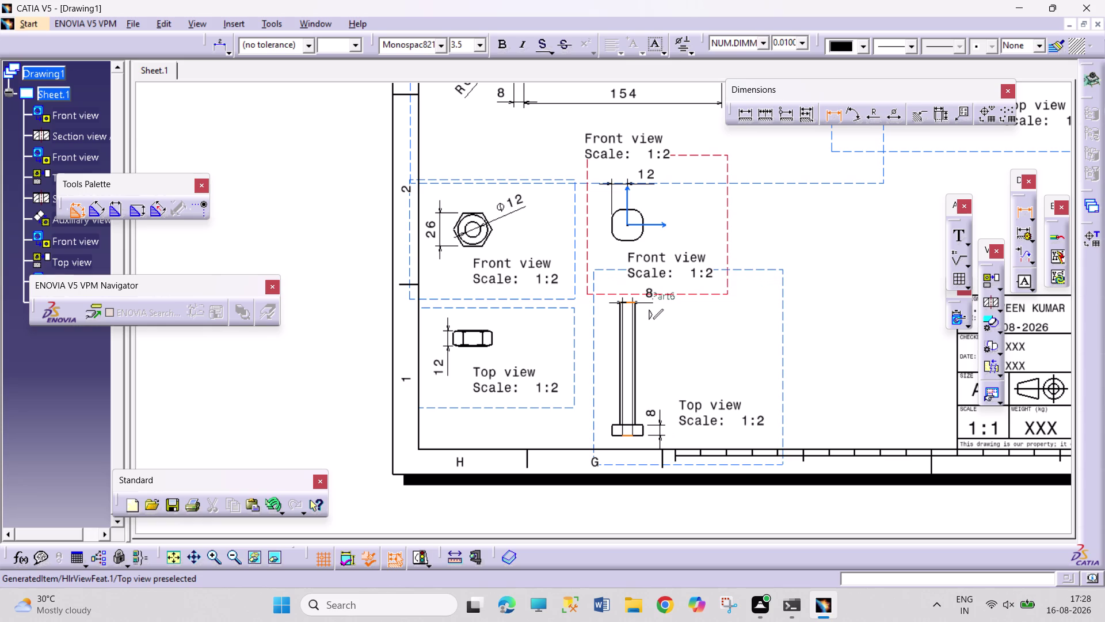
click(629, 301)
click(672, 369)
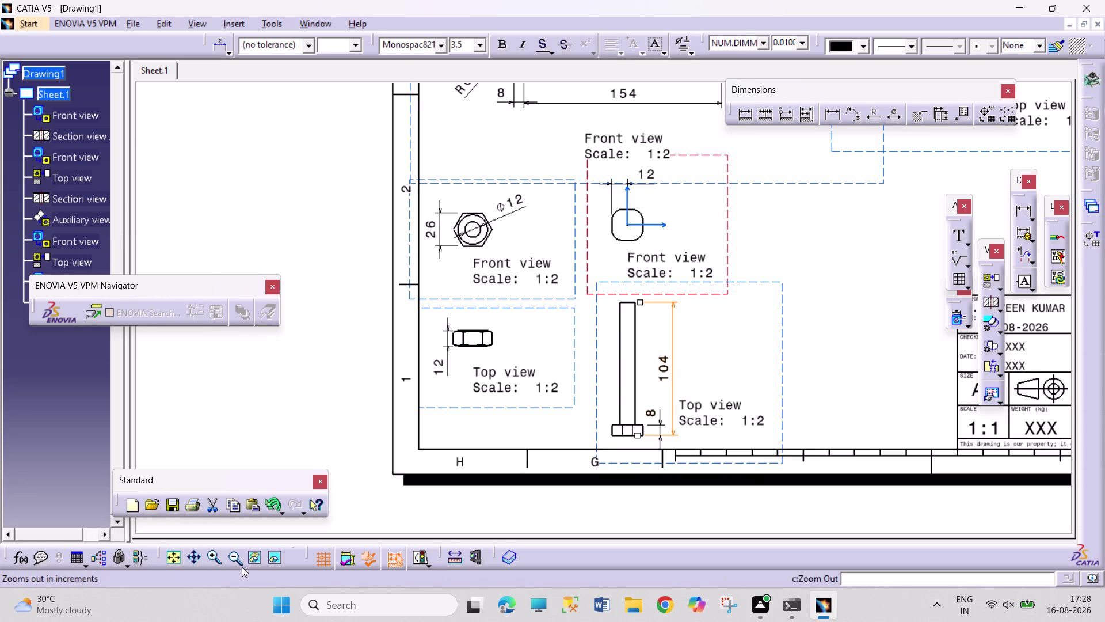
Reframe the sheet and begin a new front view from 3D geometry.
click(230, 558)
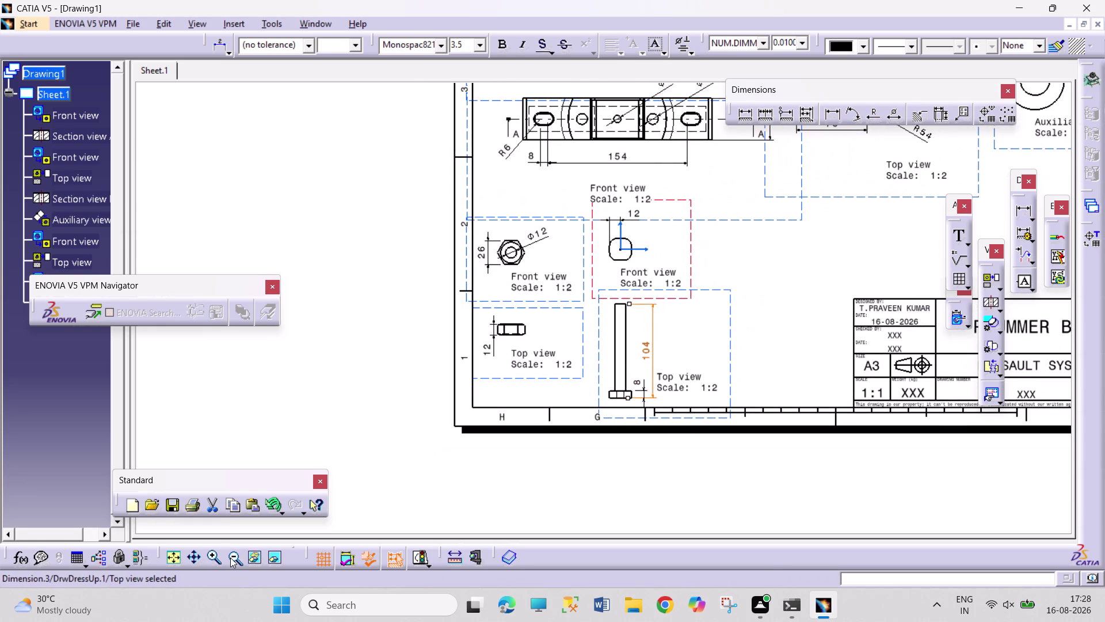
click(195, 558)
drag(613, 470, 459, 493)
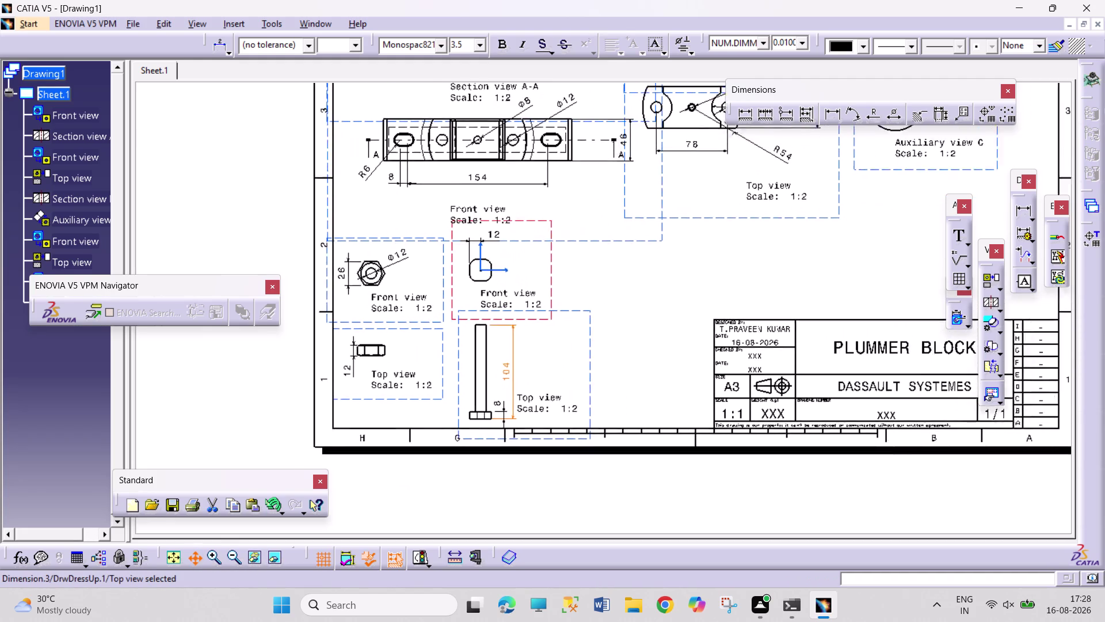
drag(459, 494, 384, 509)
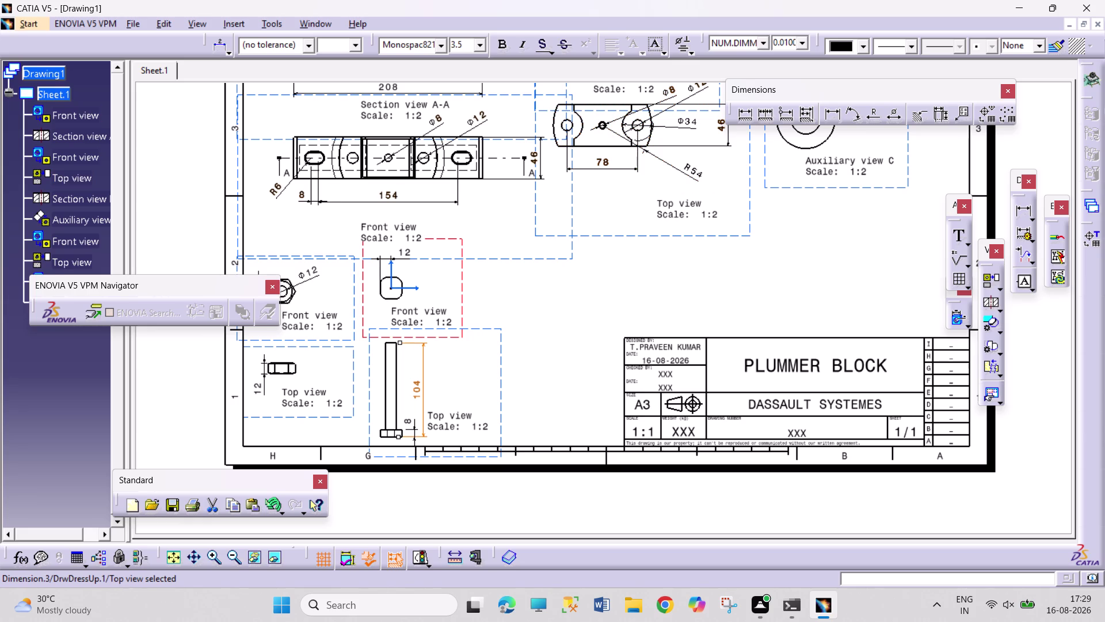
click(999, 287)
click(973, 298)
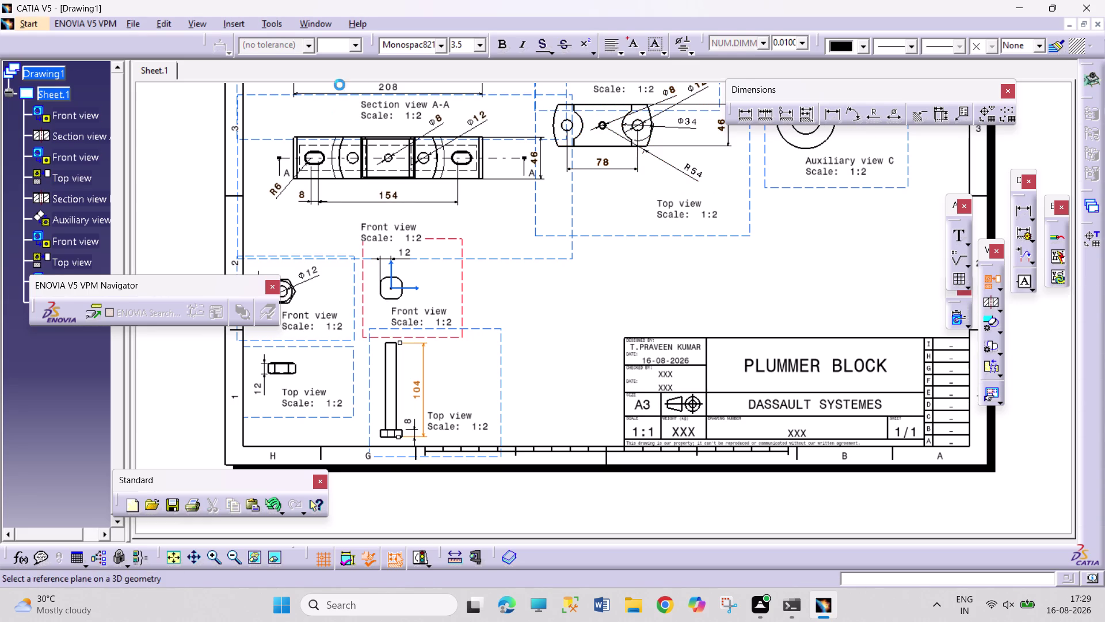
click(325, 25)
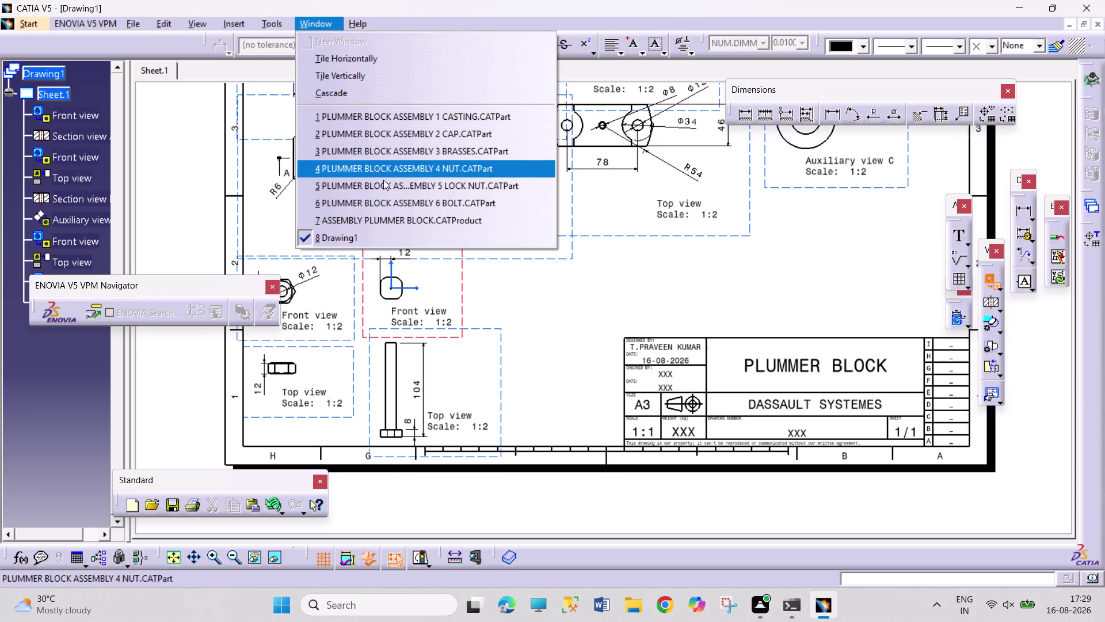
Switch through the bolt to the nut part and pick the nut's face as reference.
click(392, 207)
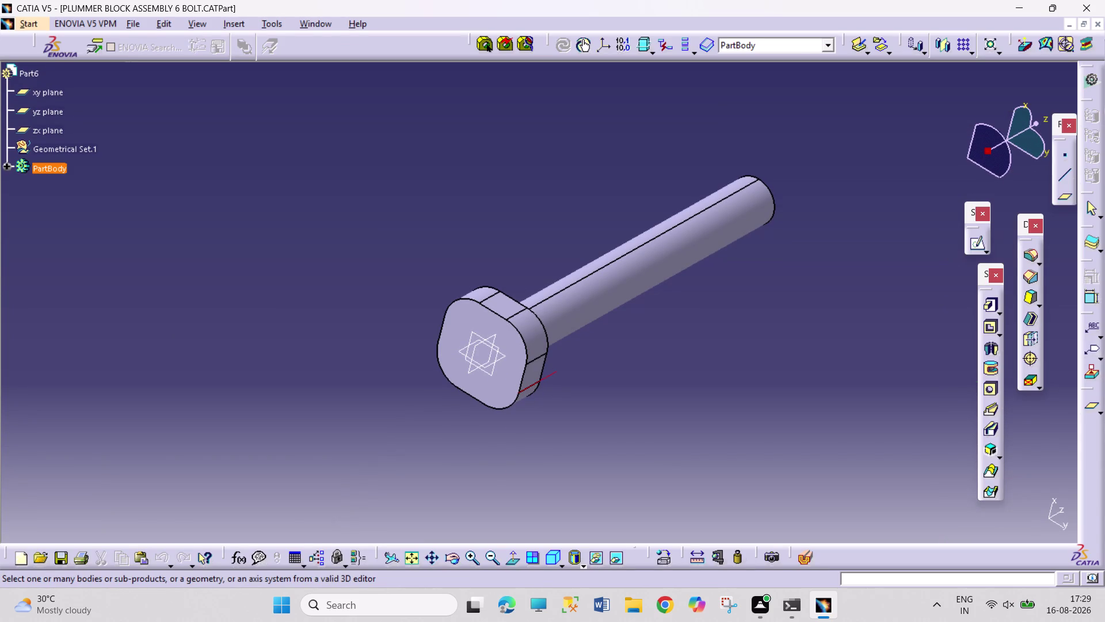
click(336, 23)
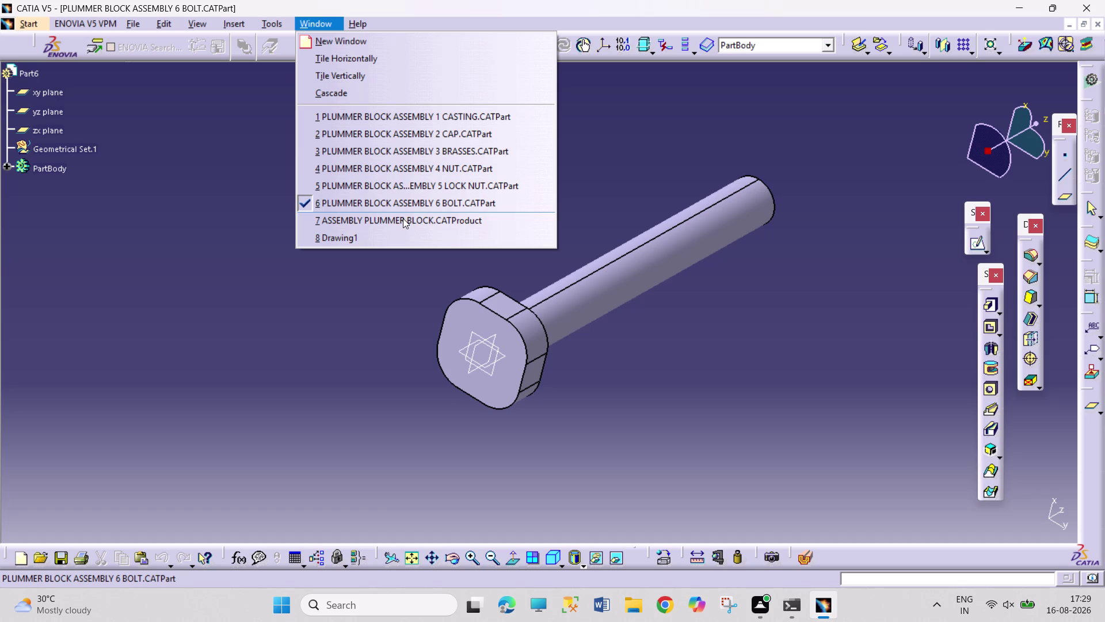
click(405, 174)
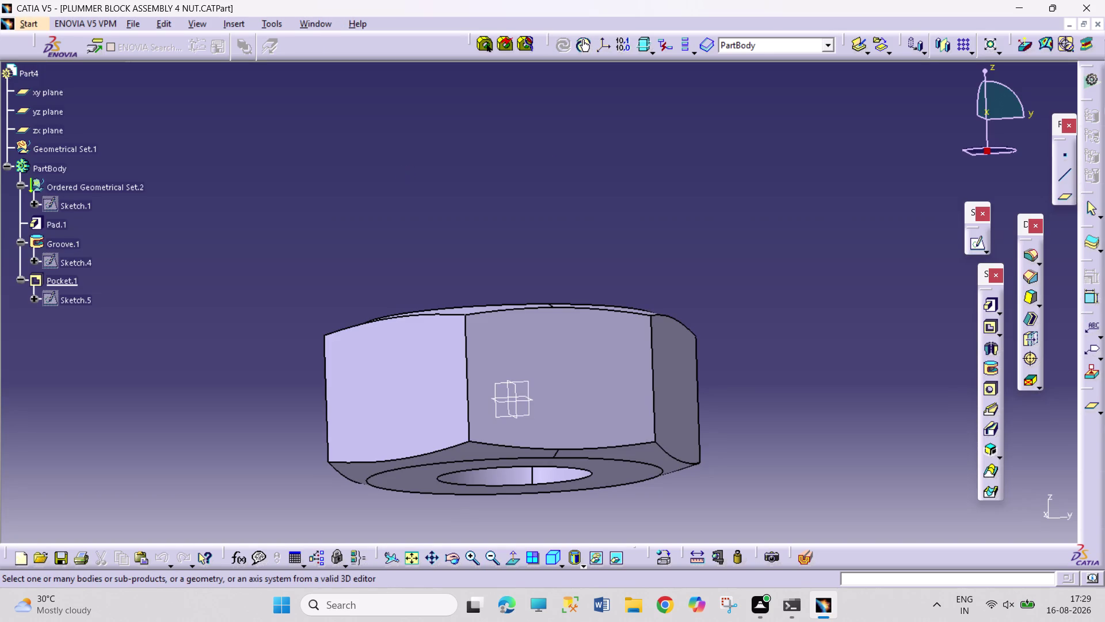
click(325, 21)
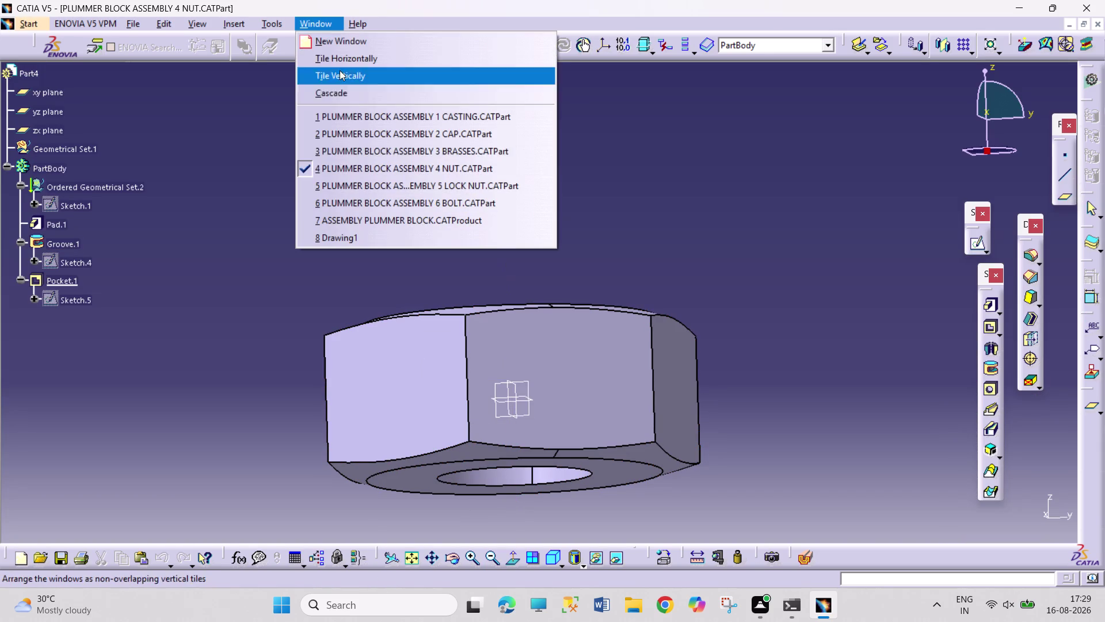
click(402, 193)
click(614, 281)
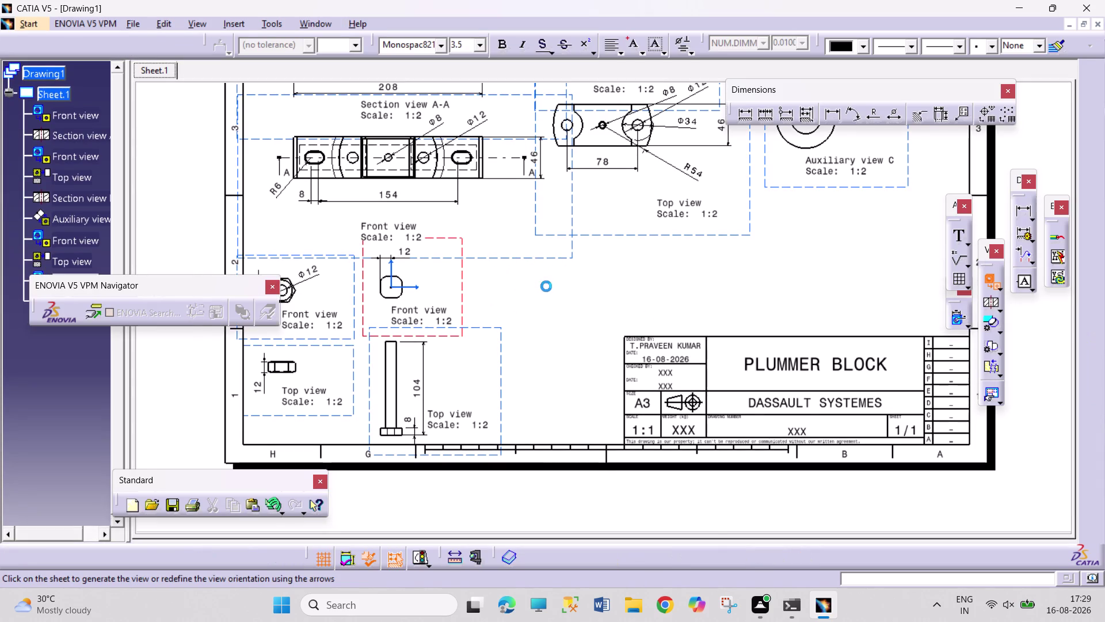
double_click(542, 289)
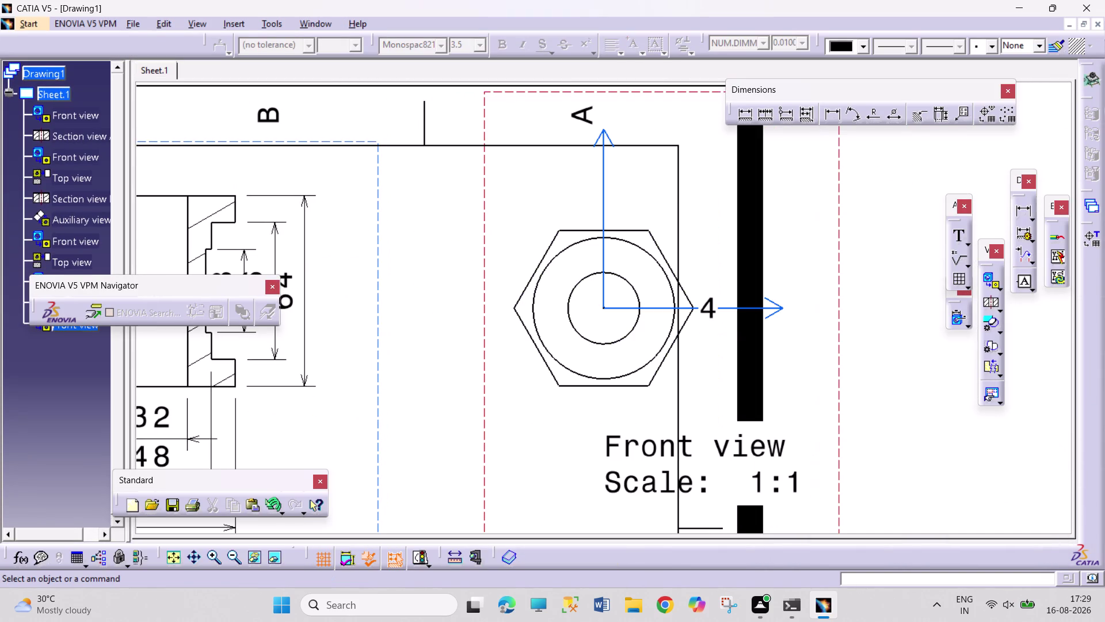
right_click(840, 332)
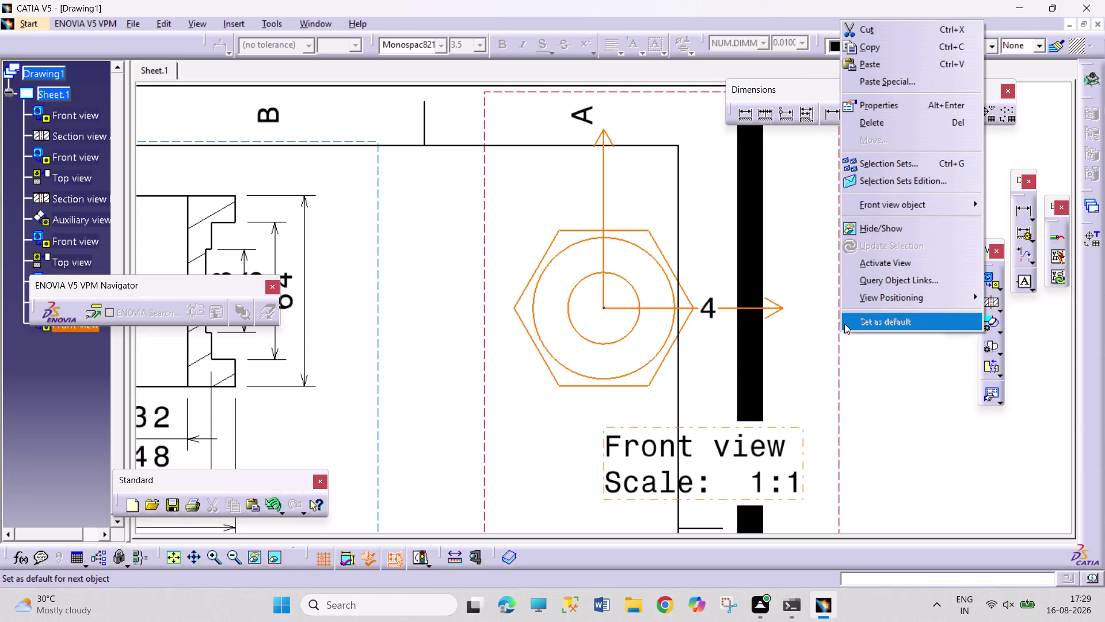
click(909, 103)
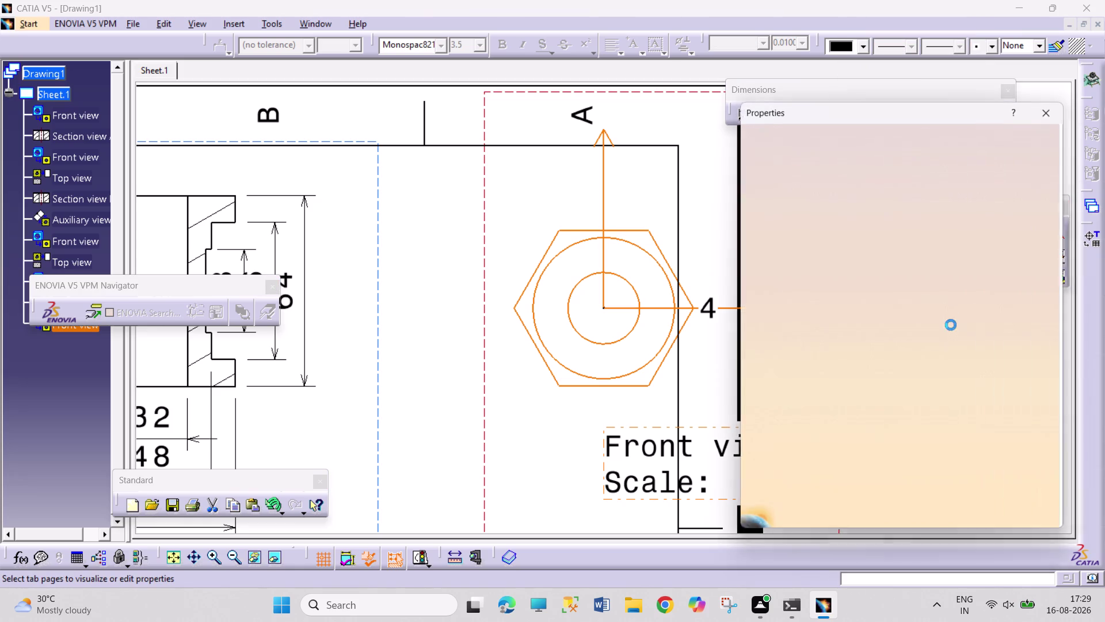
click(882, 260)
key(BackSpace)
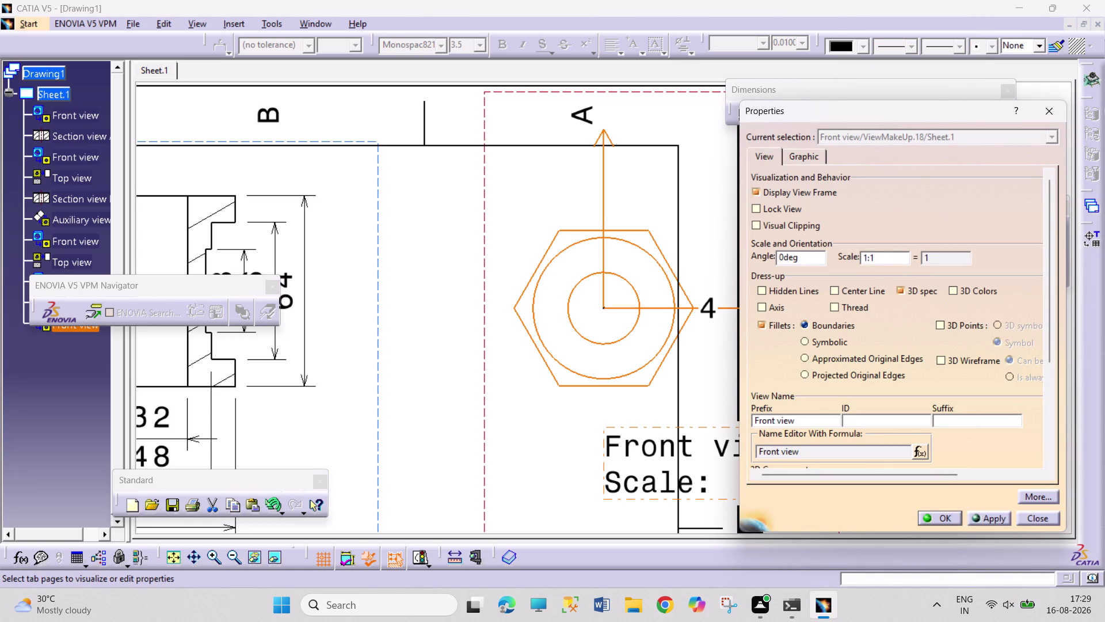
key(2)
key(Return)
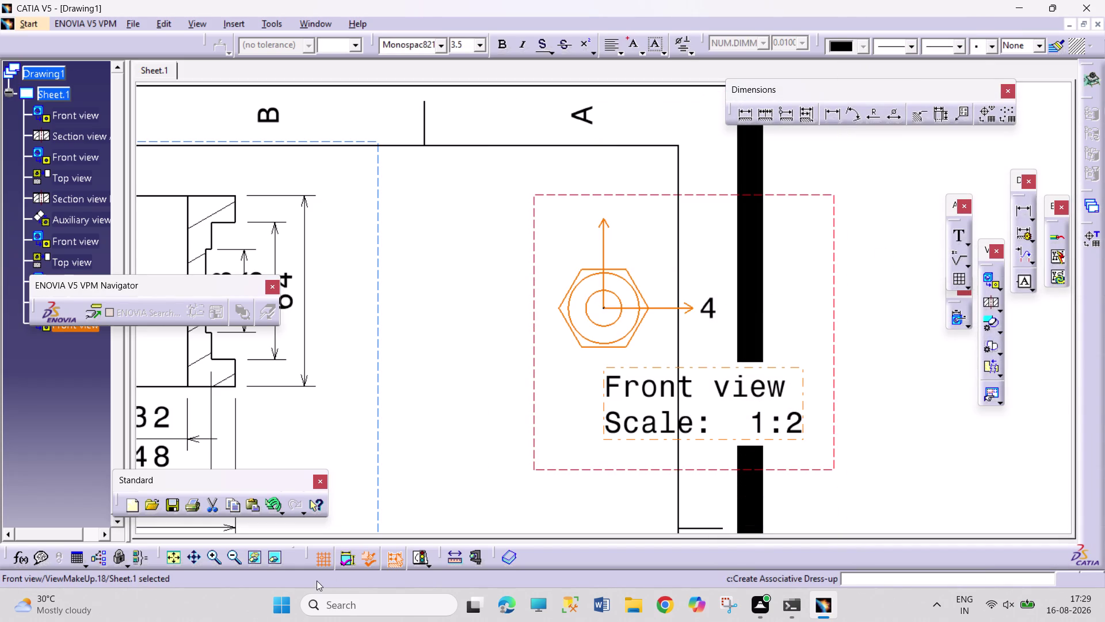
drag(189, 563, 198, 556)
drag(409, 390, 492, 343)
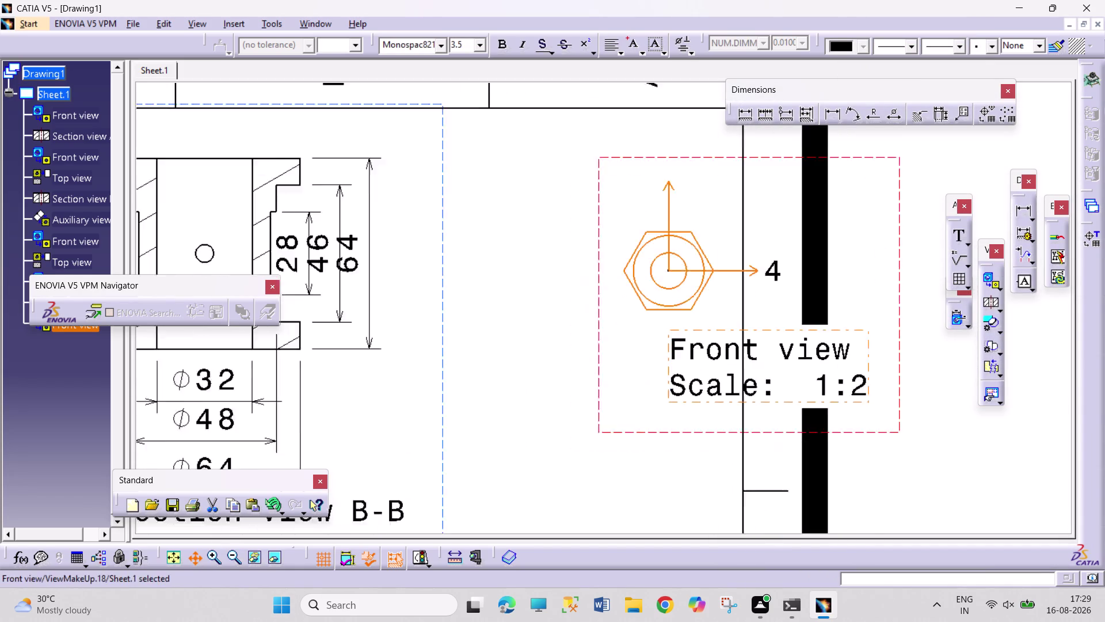
drag(491, 344, 605, 249)
drag(747, 327, 513, 517)
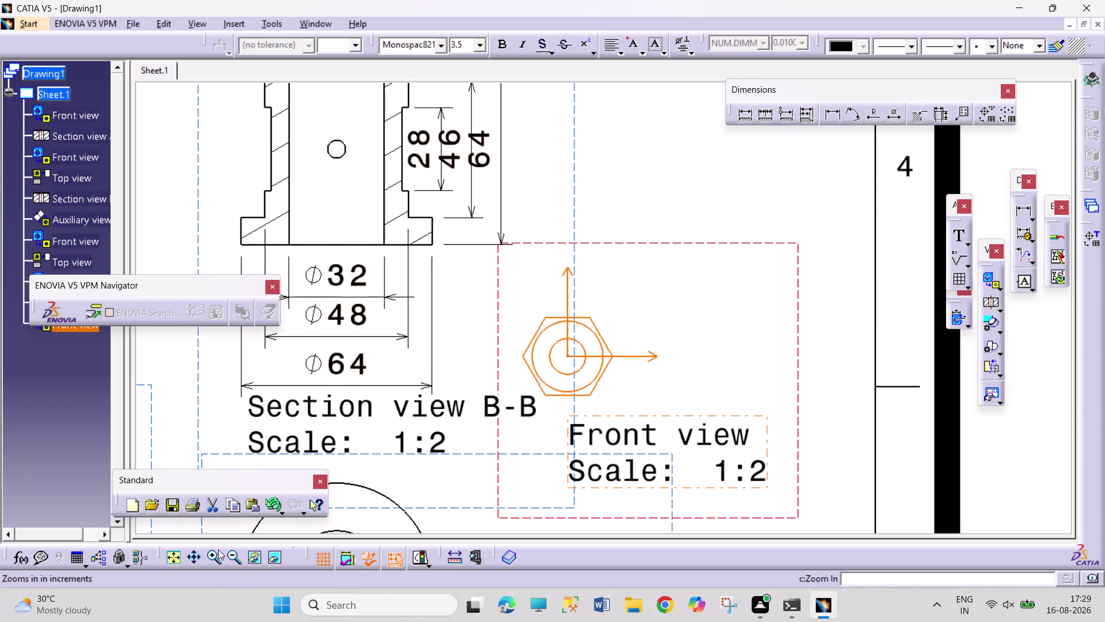
Activate the hexagonal nut's front view and place its projected 1:2 top view below.
triple_click(232, 558)
triple_click(232, 558)
triple_click(232, 559)
triple_click(232, 558)
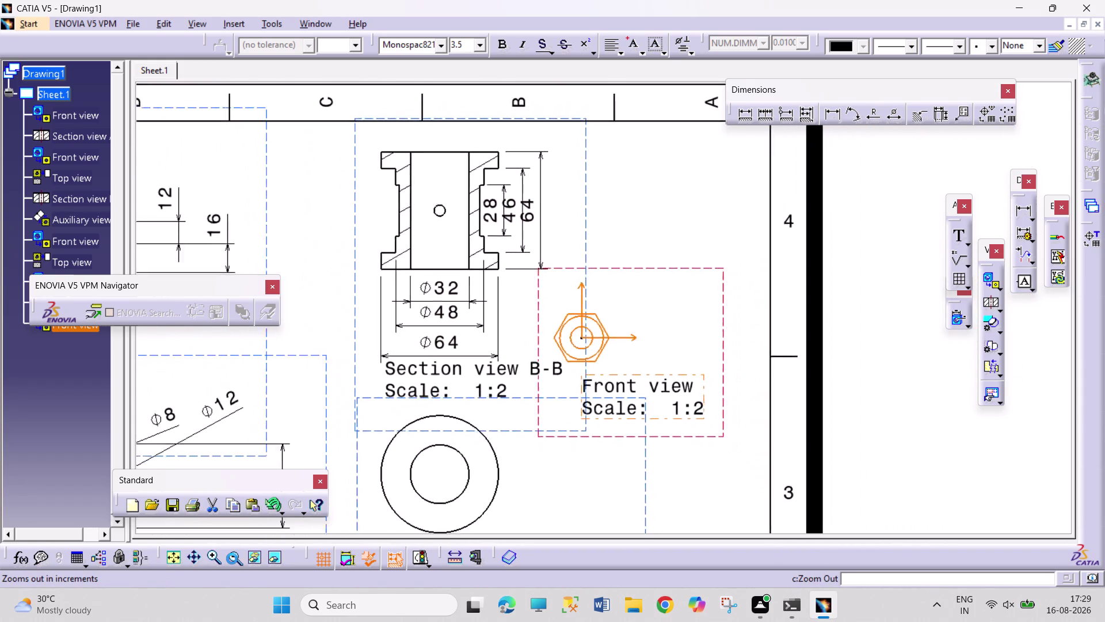
drag(681, 388, 709, 301)
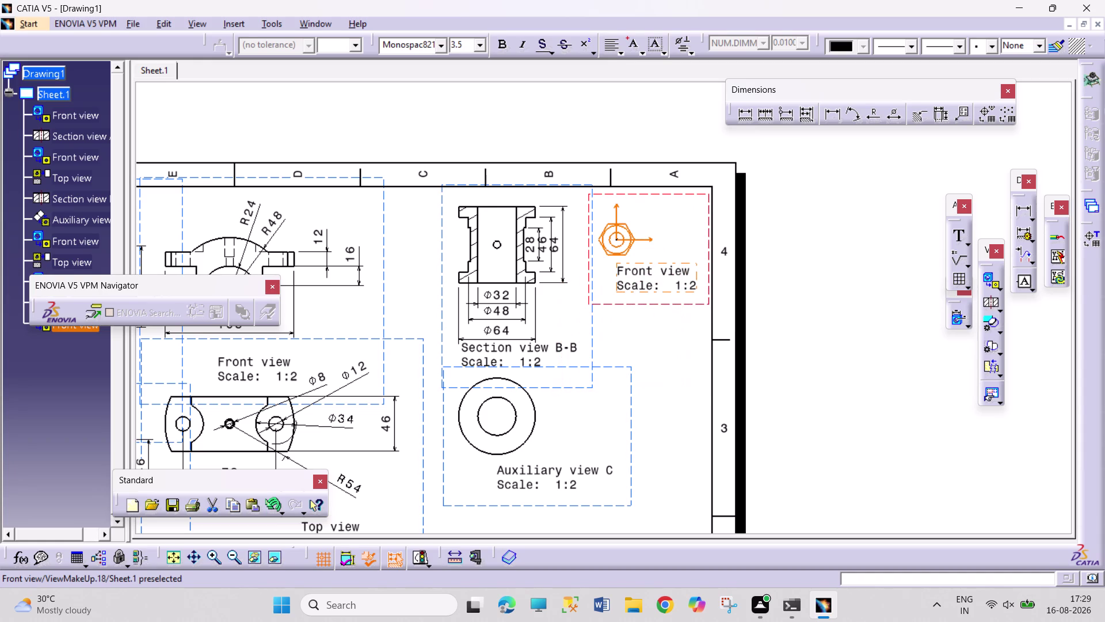
click(1003, 291)
click(1019, 305)
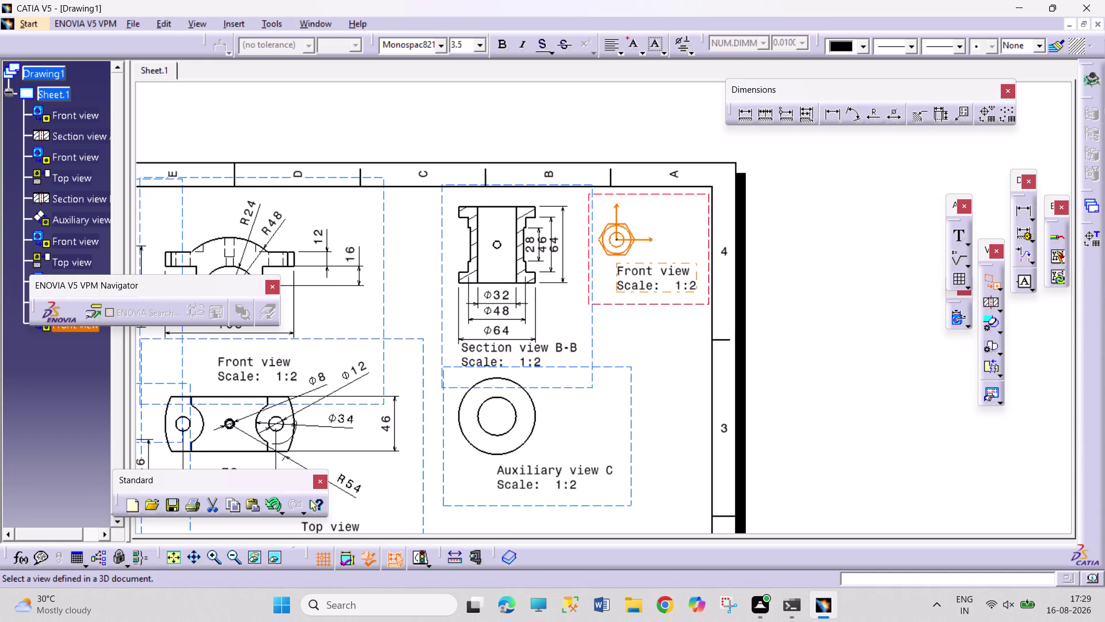
click(1000, 289)
click(1032, 303)
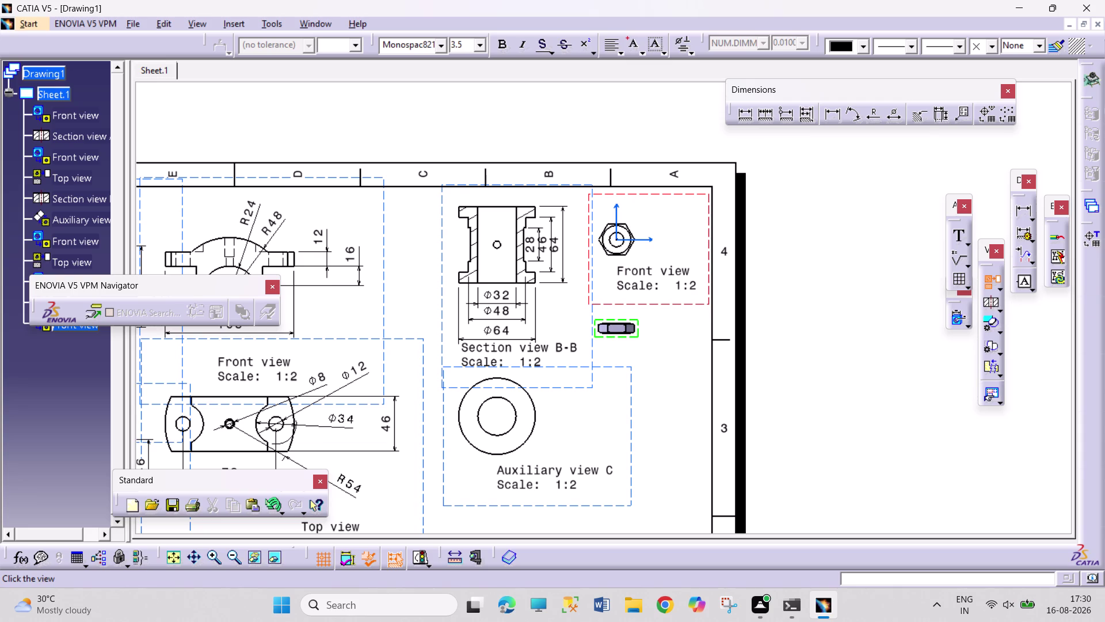
click(630, 331)
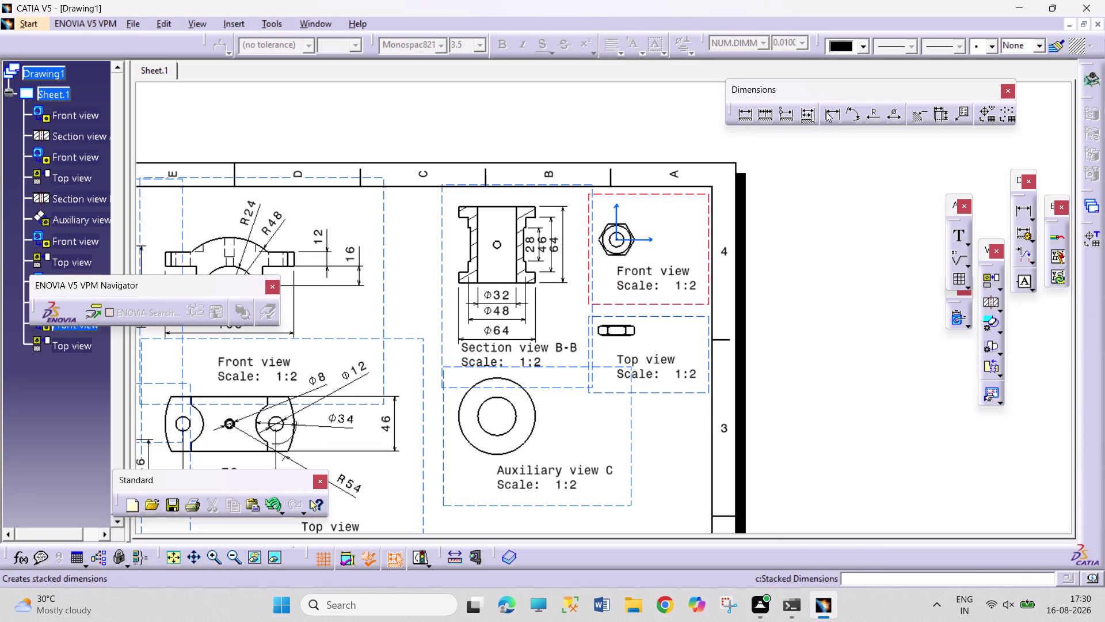
click(841, 115)
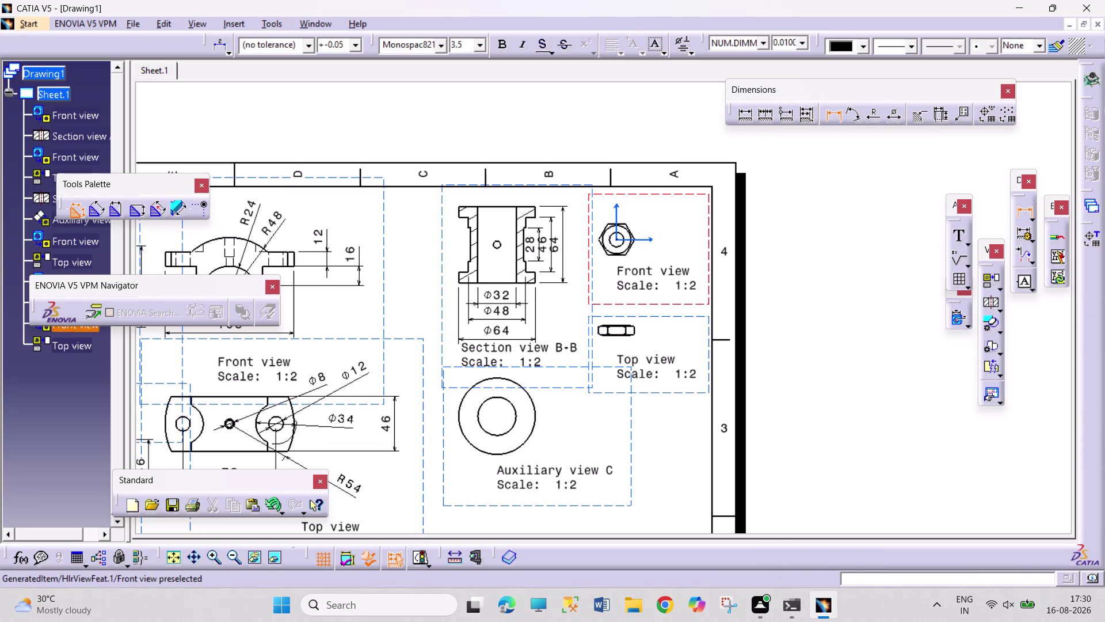
Add a Φ12 diameter dimension to the nut's hole in the front view.
click(621, 245)
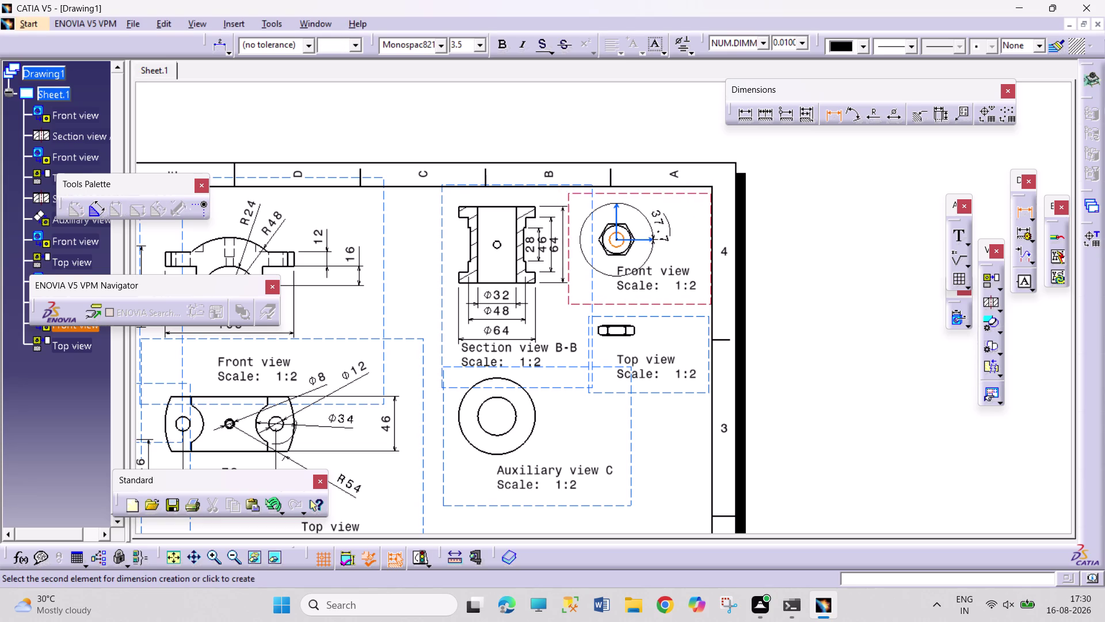
key(Escape)
key(Escape)
key(Escape)
click(888, 114)
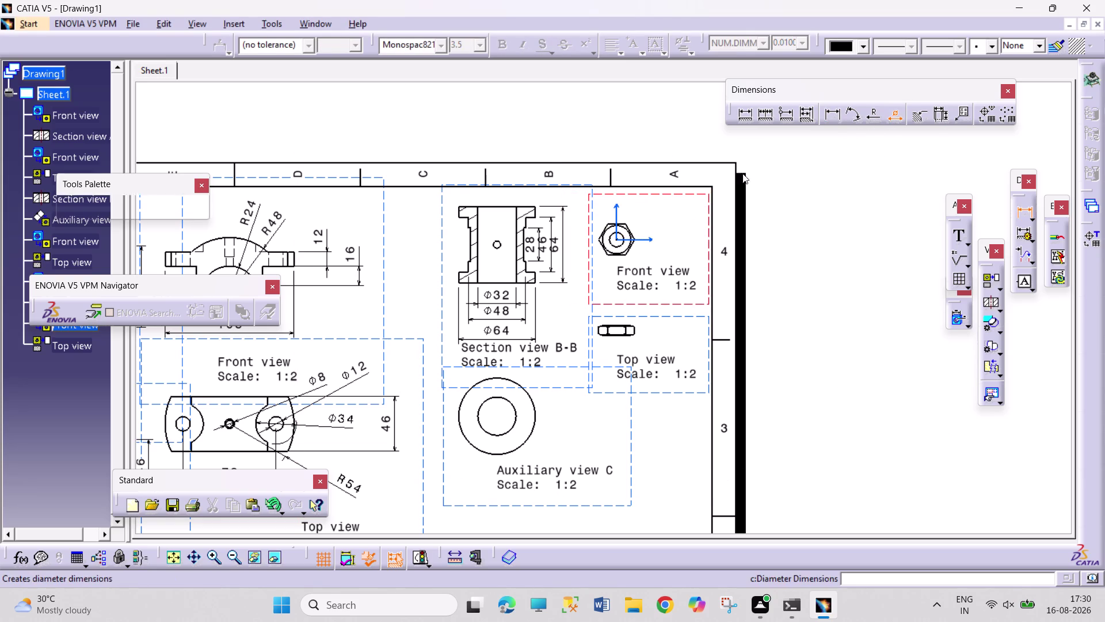
click(620, 246)
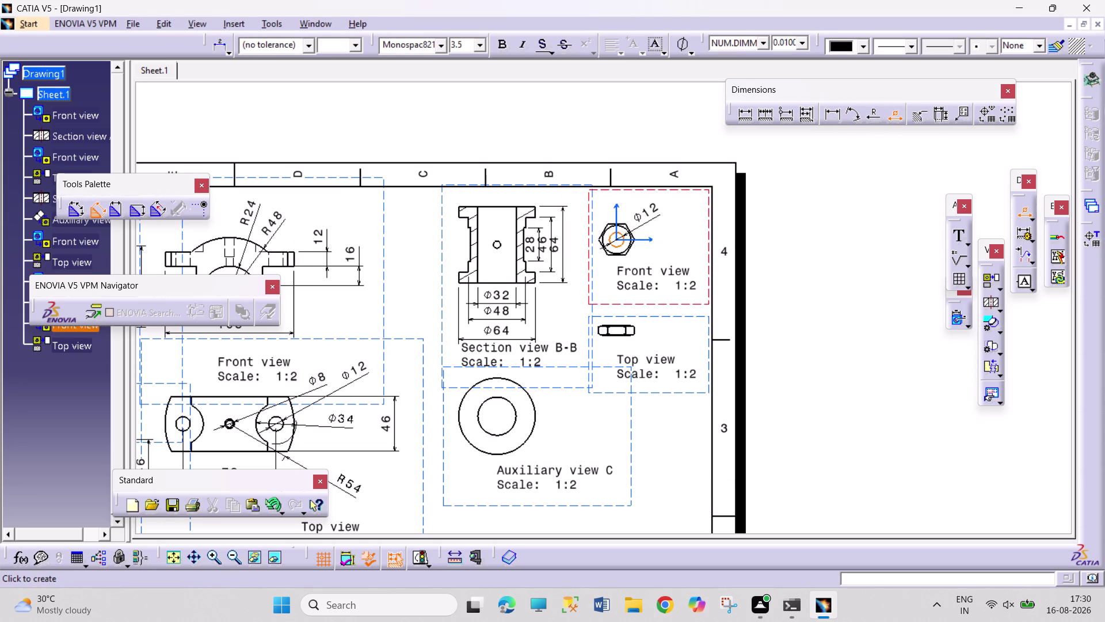
click(654, 219)
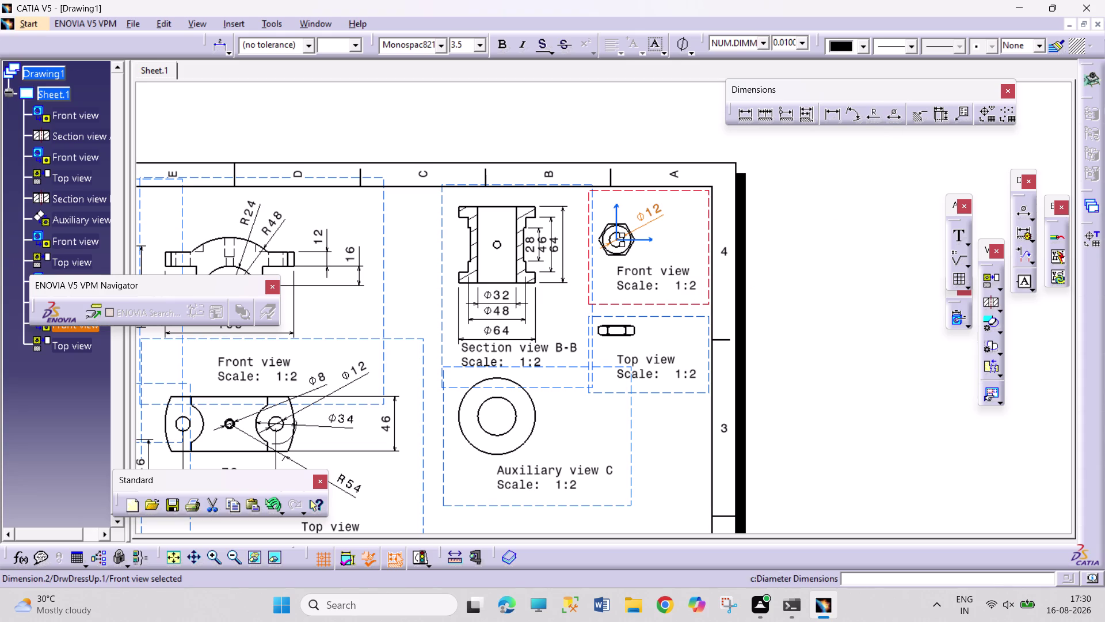
Dimension the nut's top view thickness as 8.
click(830, 117)
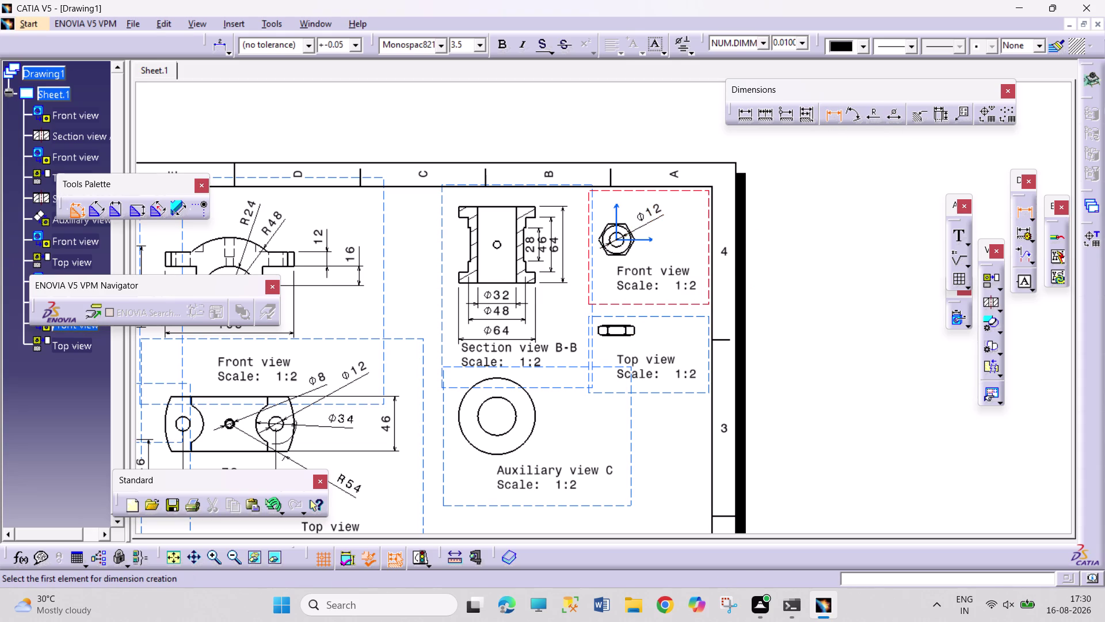
click(622, 336)
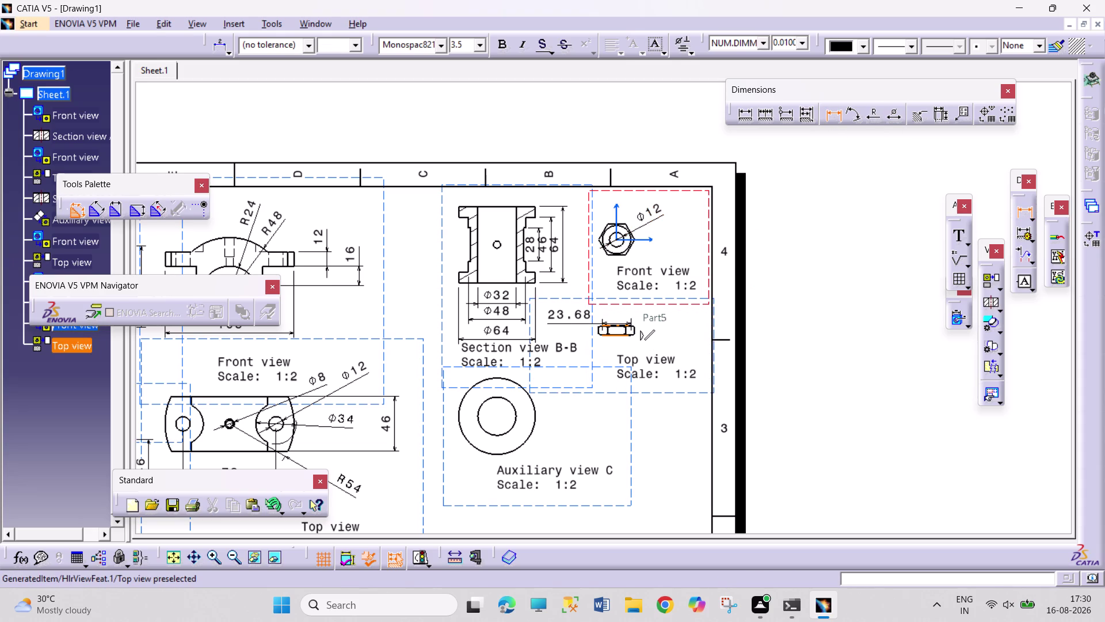
click(620, 324)
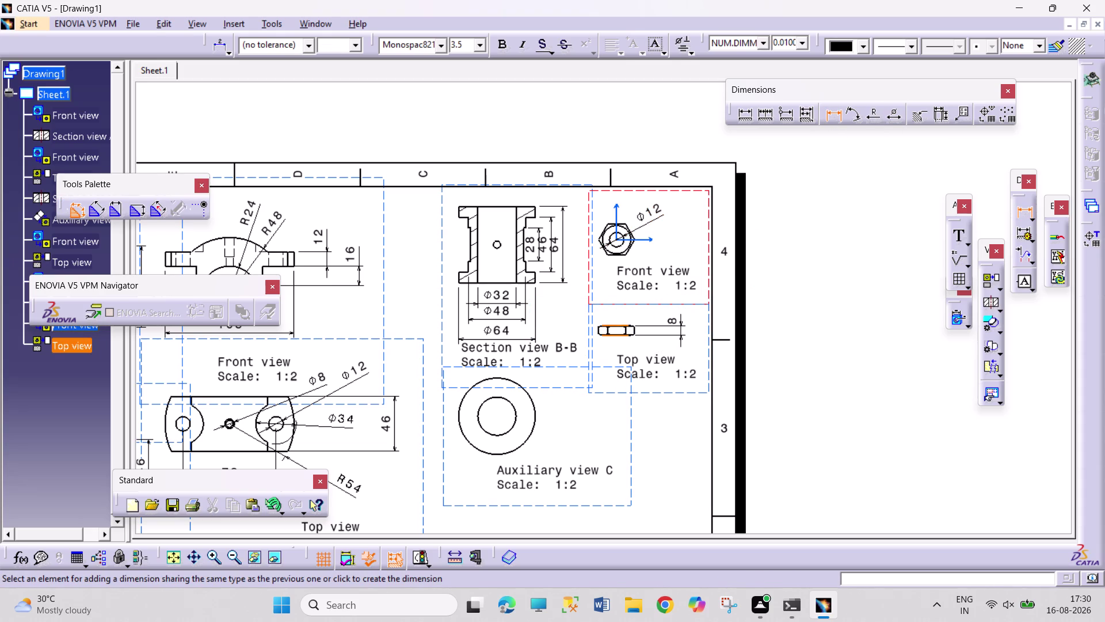
click(686, 318)
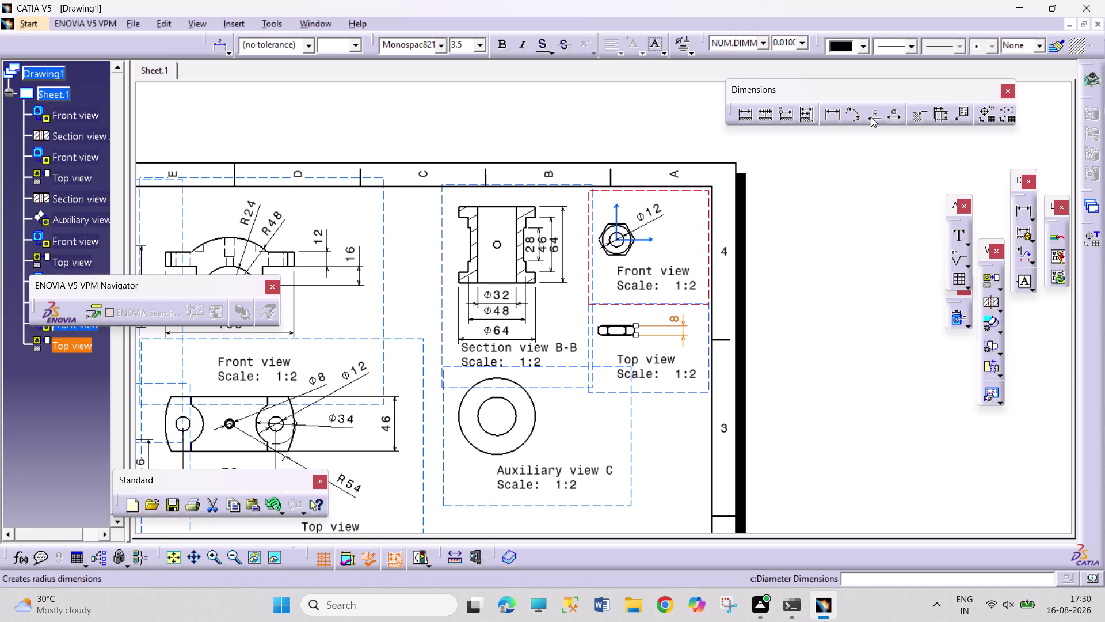
Add a Φ26 outer diameter dimension to the right of the nut's front view.
click(892, 117)
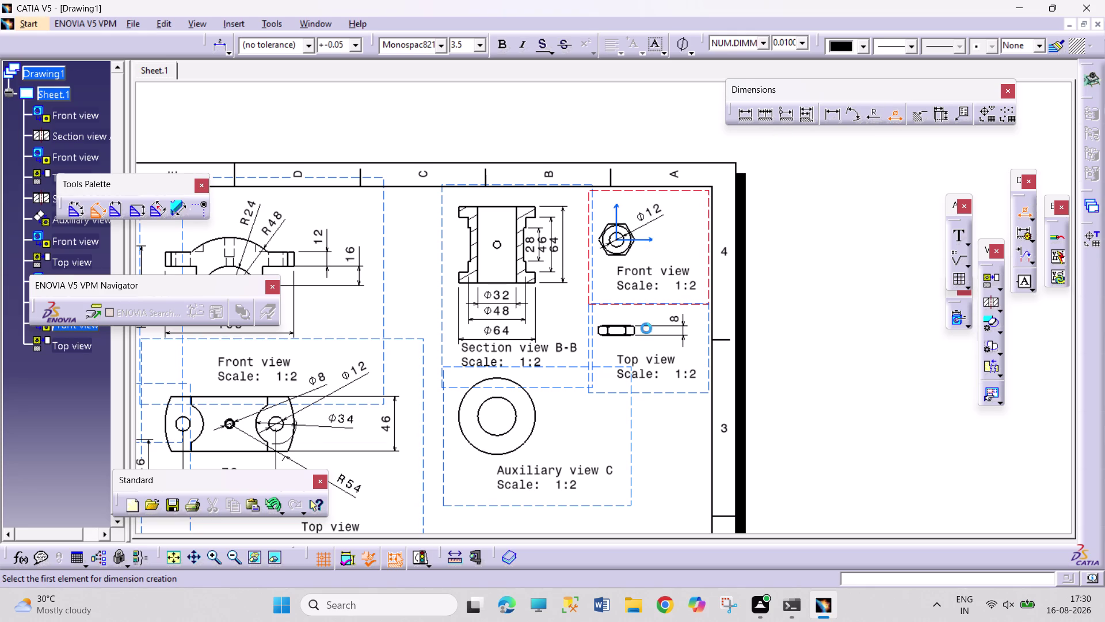
click(616, 258)
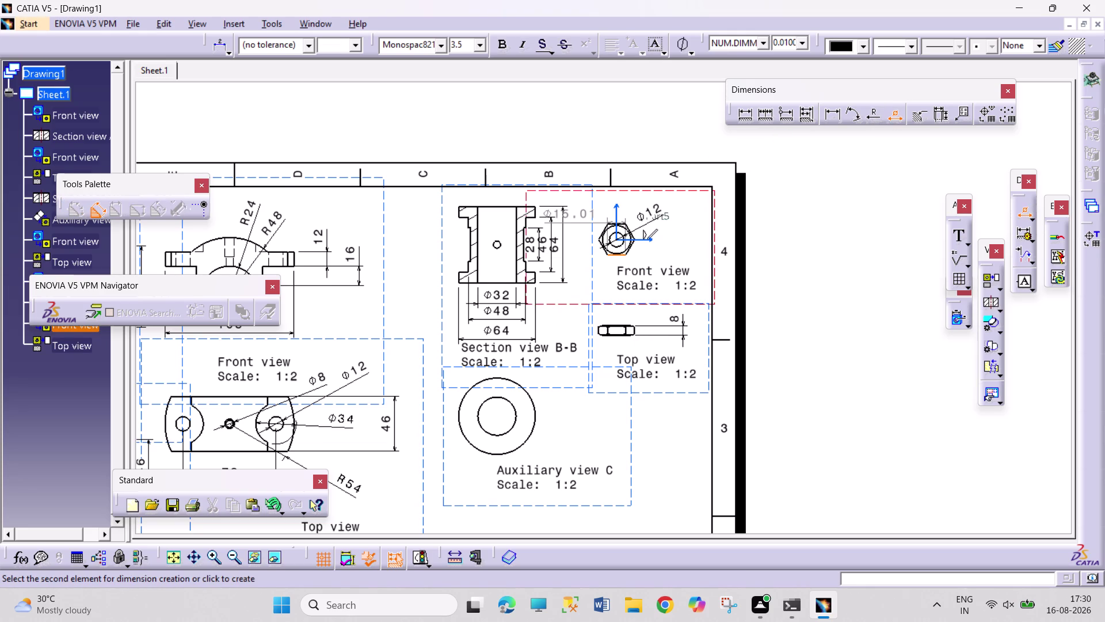
click(621, 224)
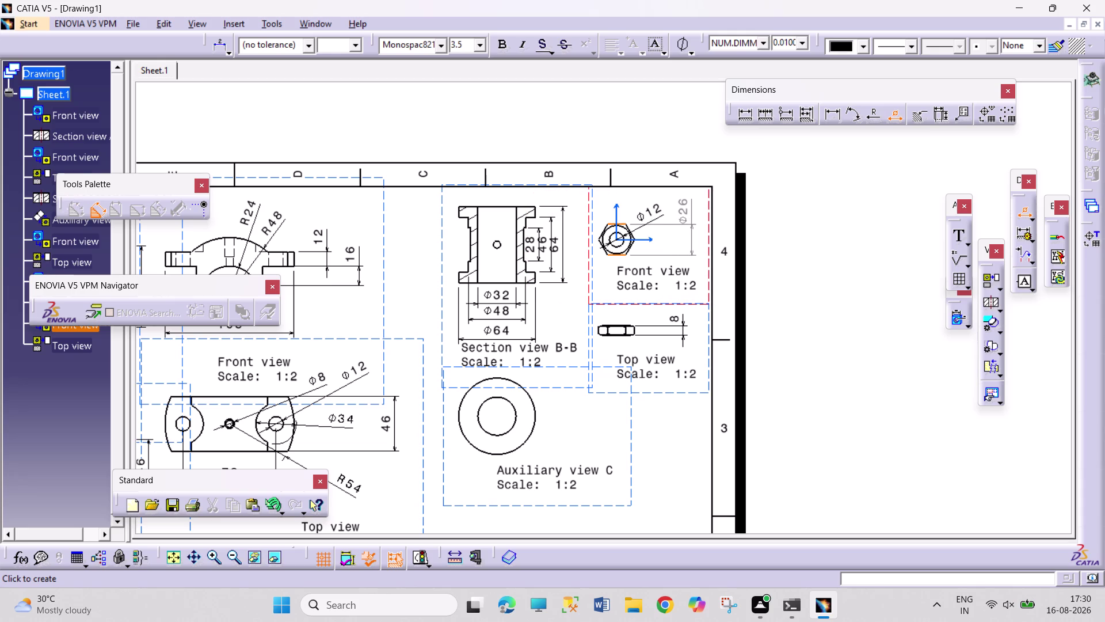
click(693, 211)
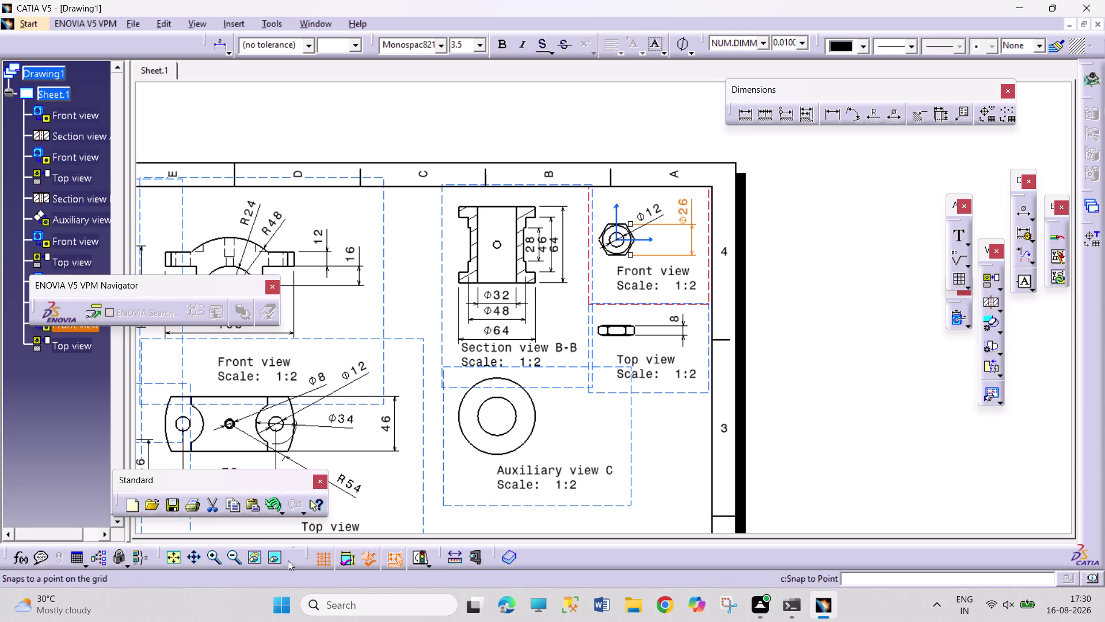
click(197, 559)
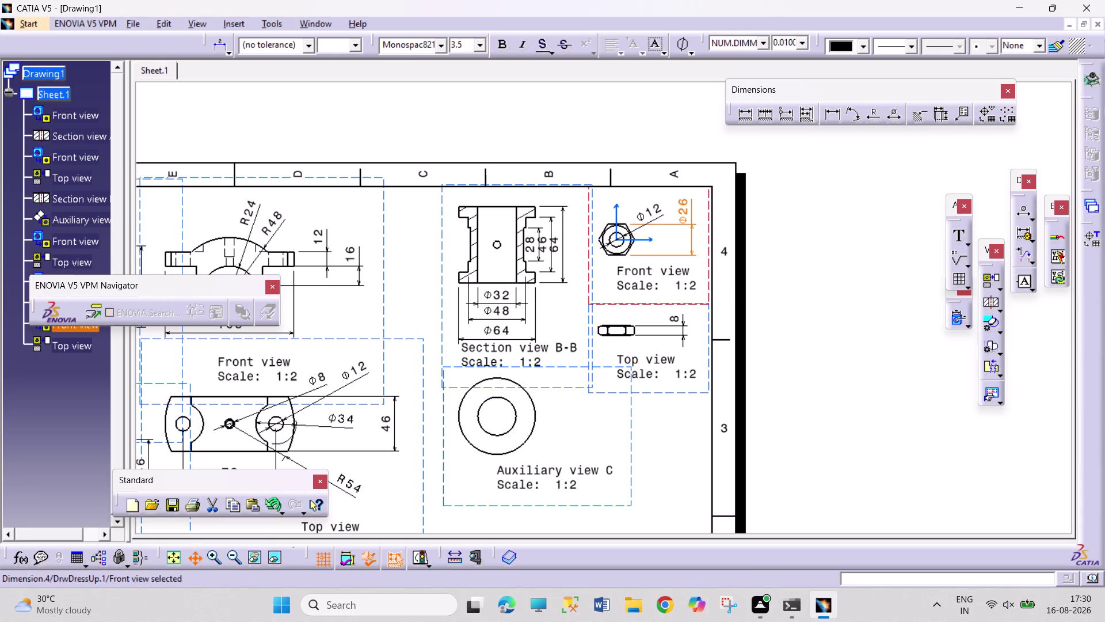
drag(689, 452, 705, 207)
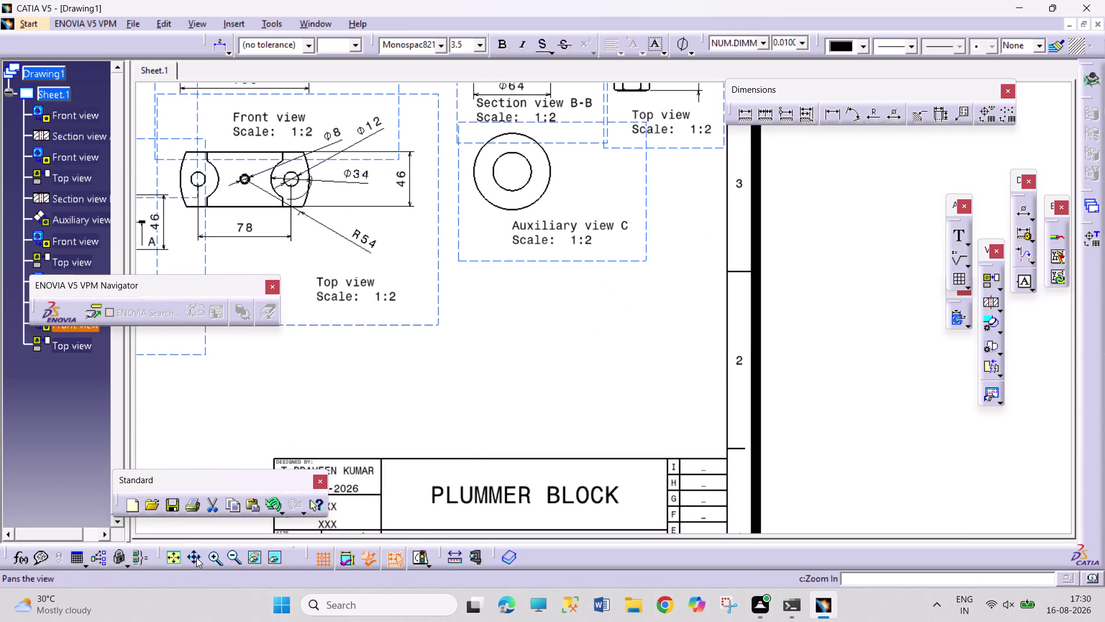
drag(197, 557, 210, 547)
drag(566, 409, 774, 347)
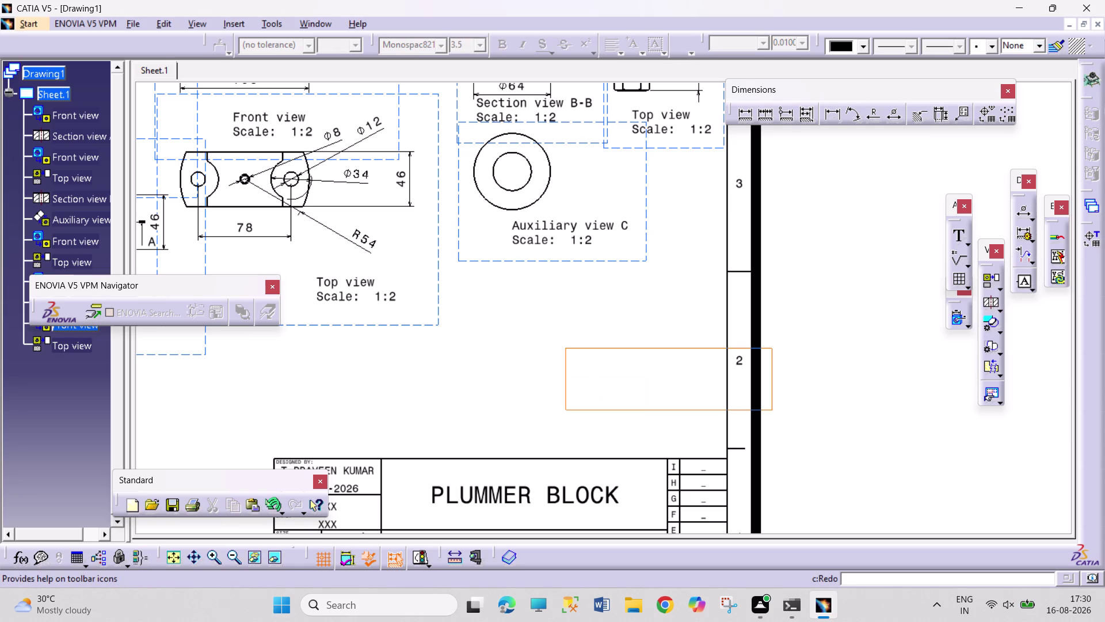
drag(774, 347, 818, 331)
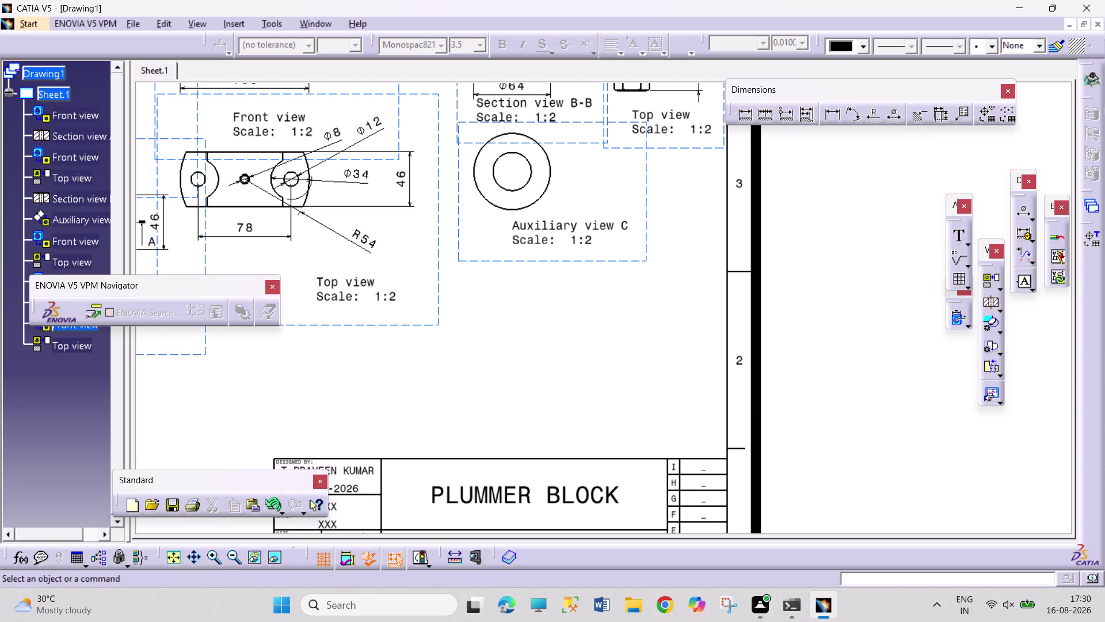
right_drag(840, 316, 839, 343)
scroll(up, 3)
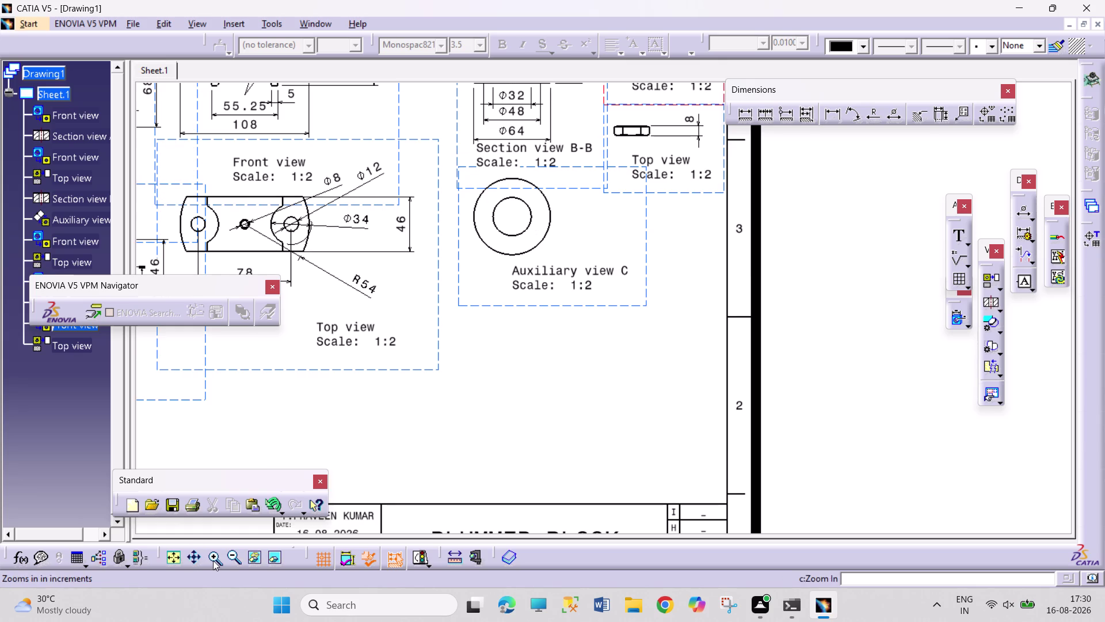
click(189, 557)
click(171, 561)
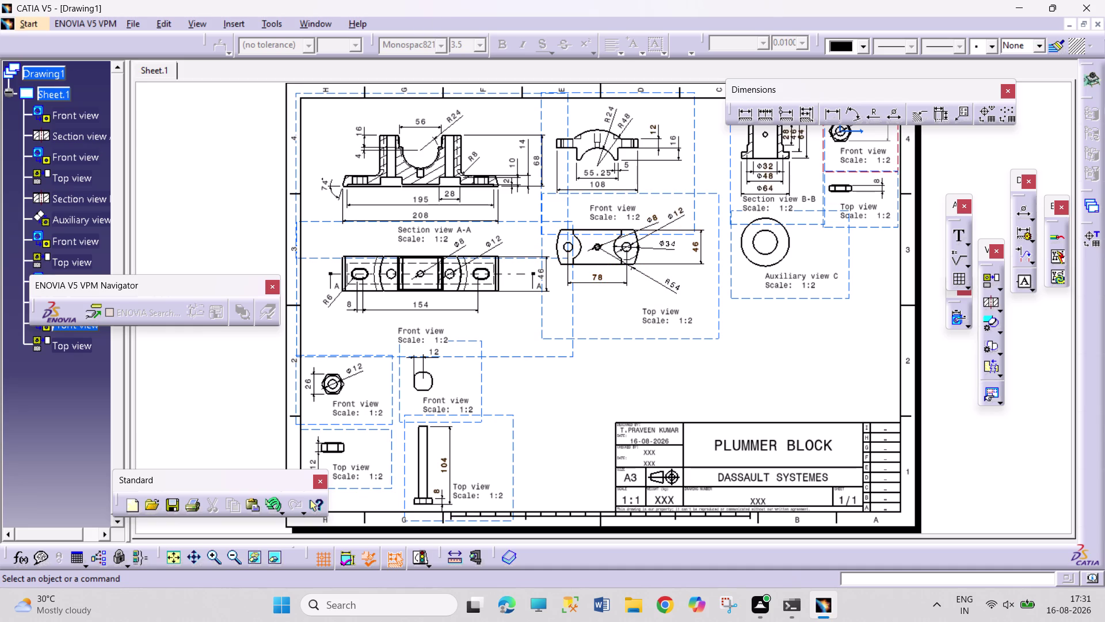
click(952, 241)
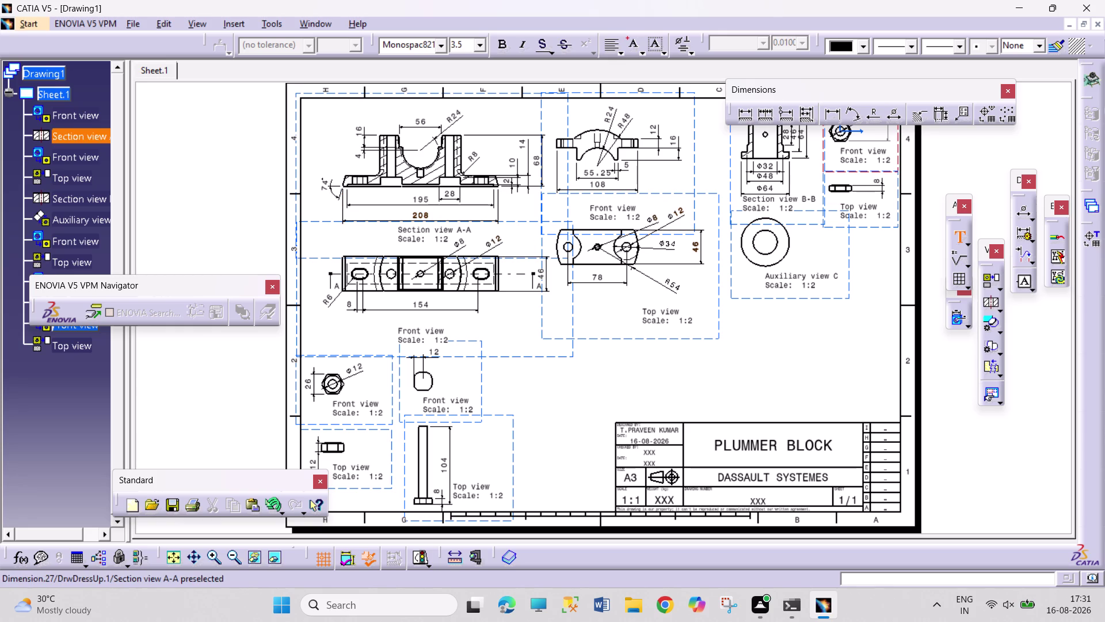
Type the text 'CASTING' beside the Section view A-A label.
double_click(488, 226)
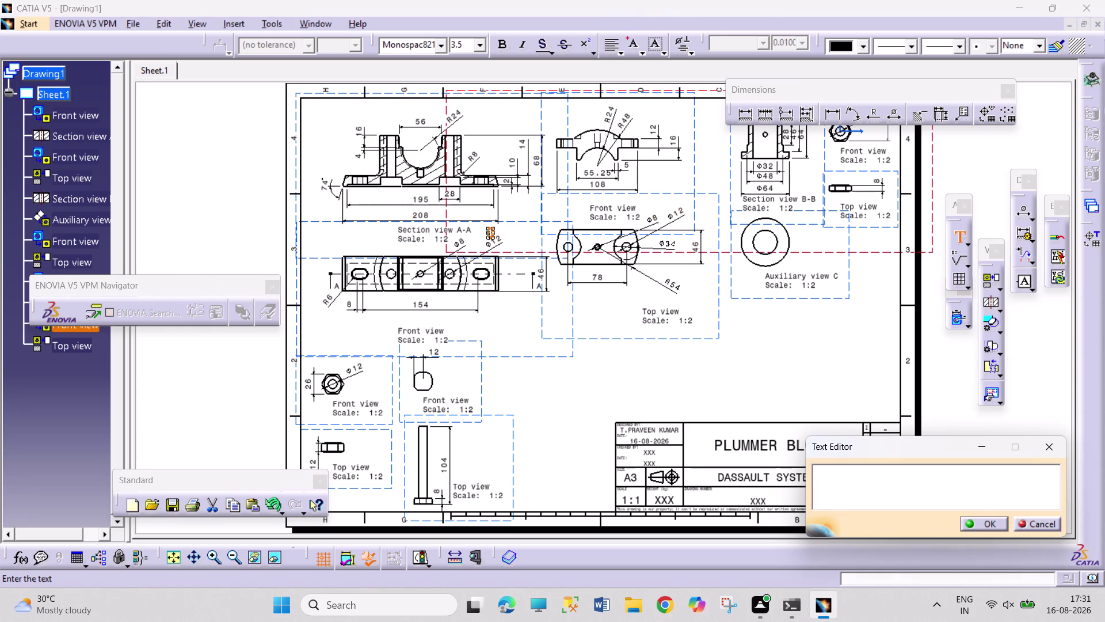
text(CAS)
text(TING)
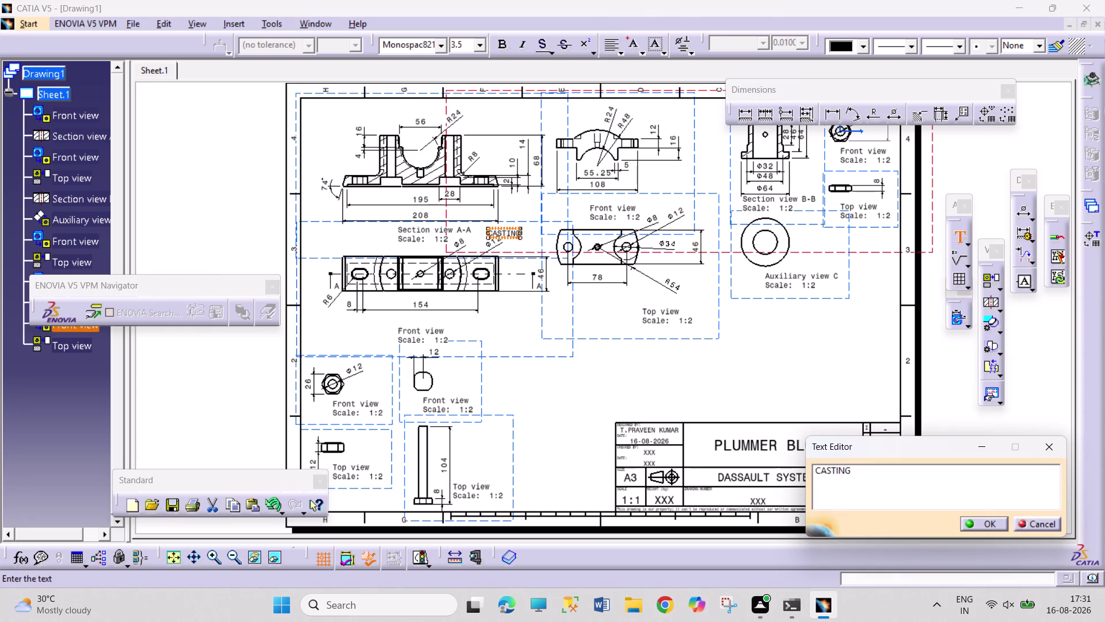
Make CASTING 7 mm, position and confirm it, then start a label below the top view.
click(480, 47)
click(489, 90)
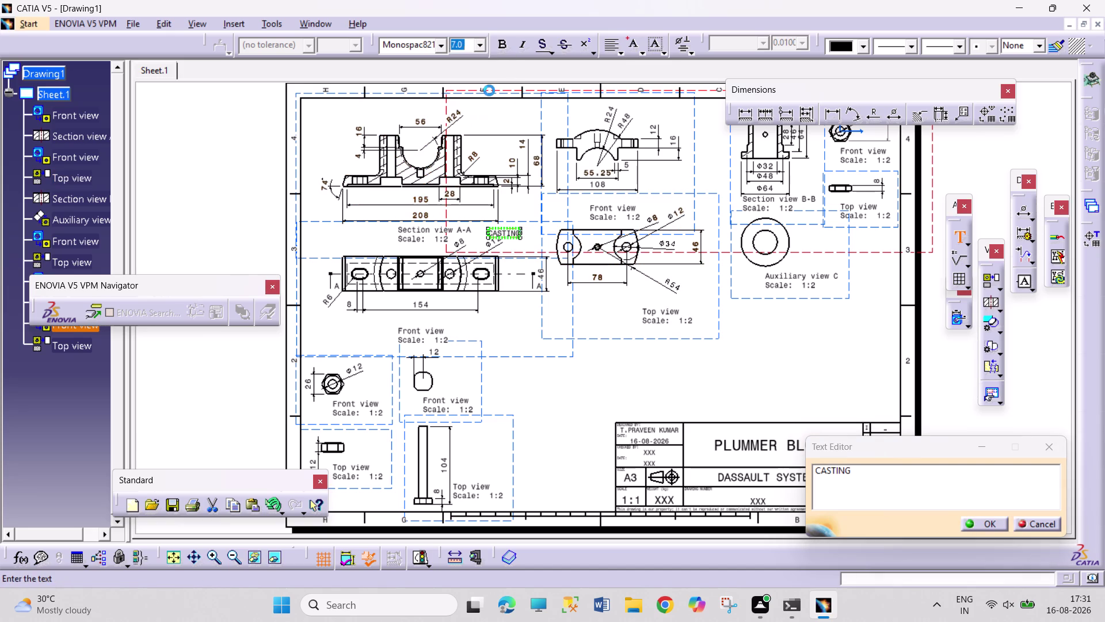
drag(876, 478, 757, 472)
click(479, 47)
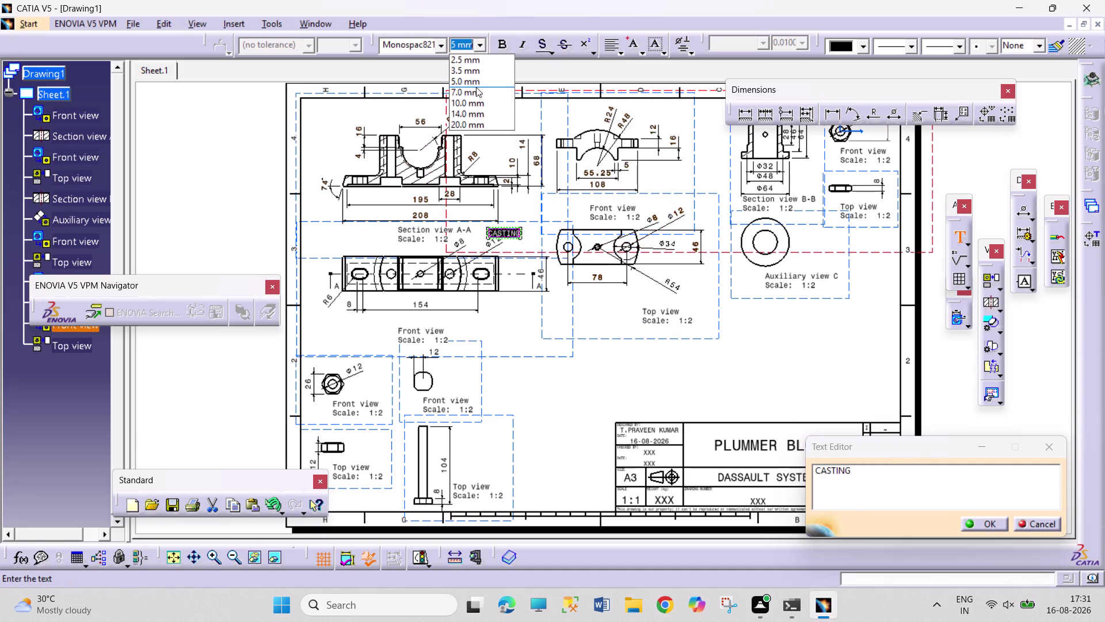
click(476, 90)
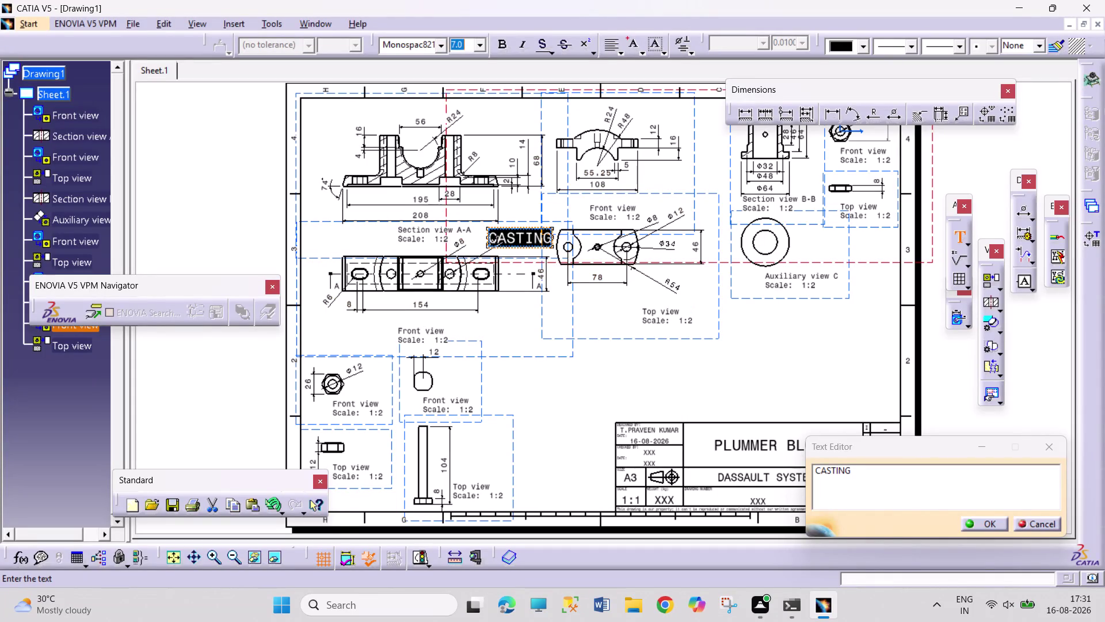
drag(504, 227, 495, 223)
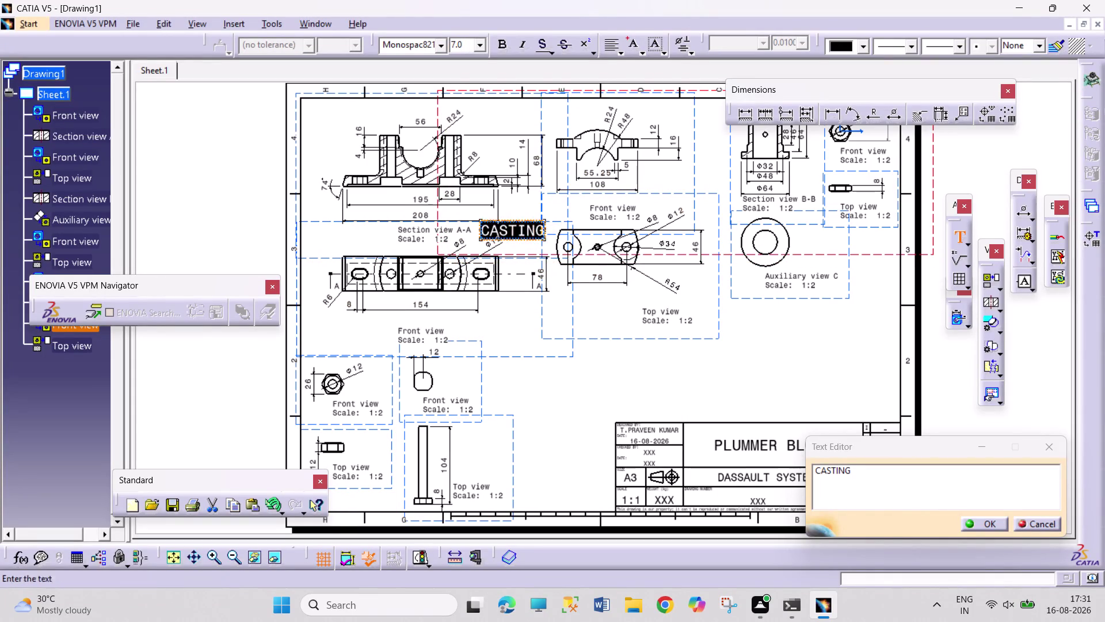
click(975, 520)
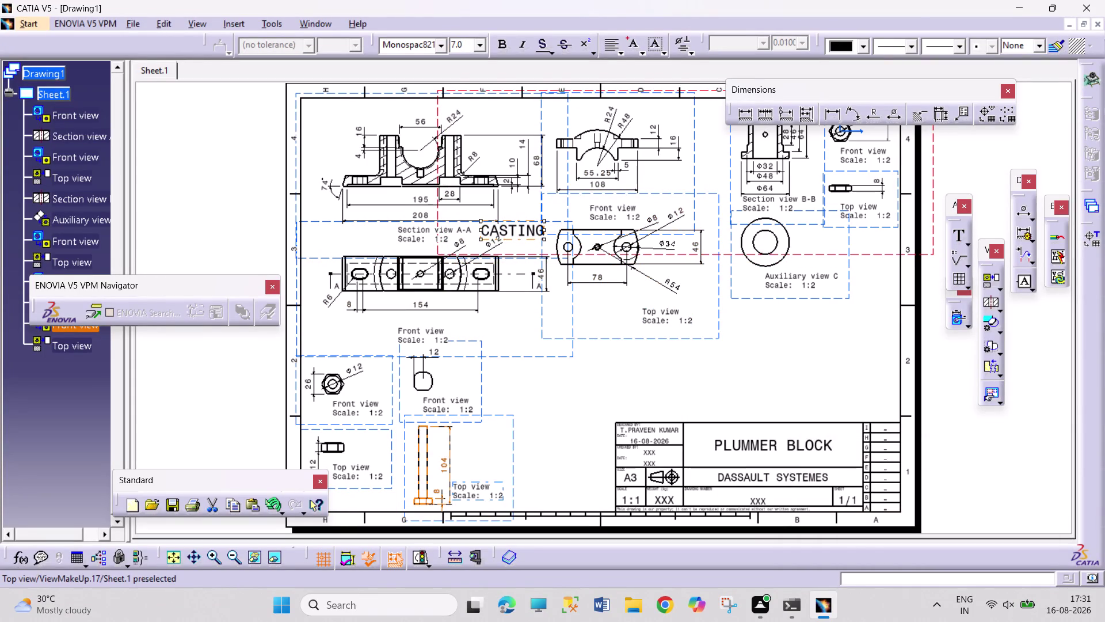
click(957, 239)
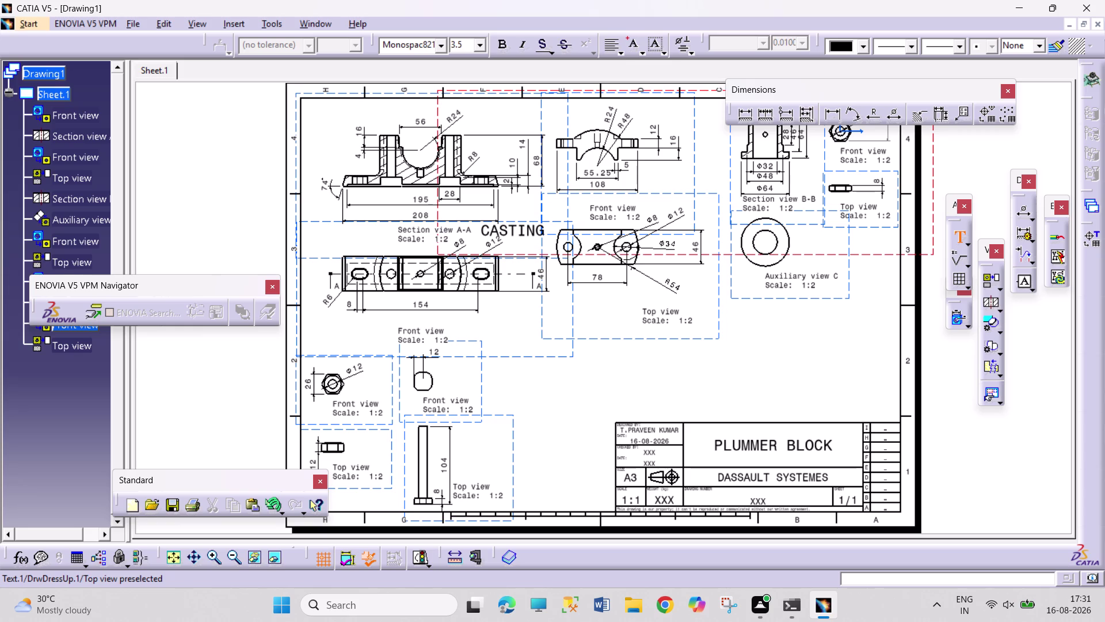
click(340, 499)
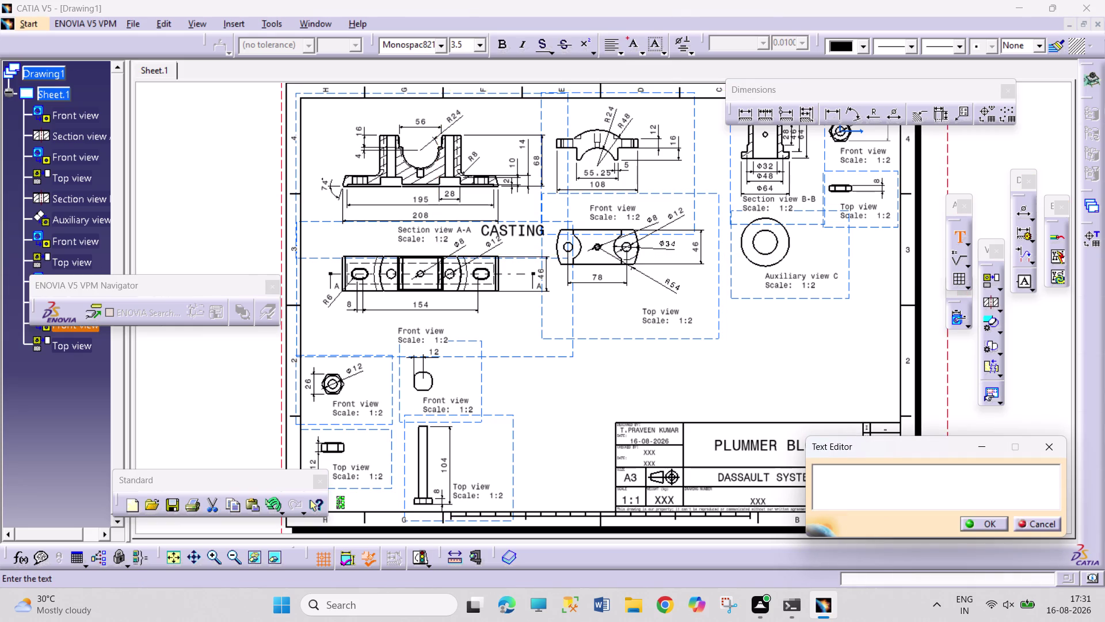
Add a 7 mm NUT label under the lower-left views and nudge it into place.
click(484, 42)
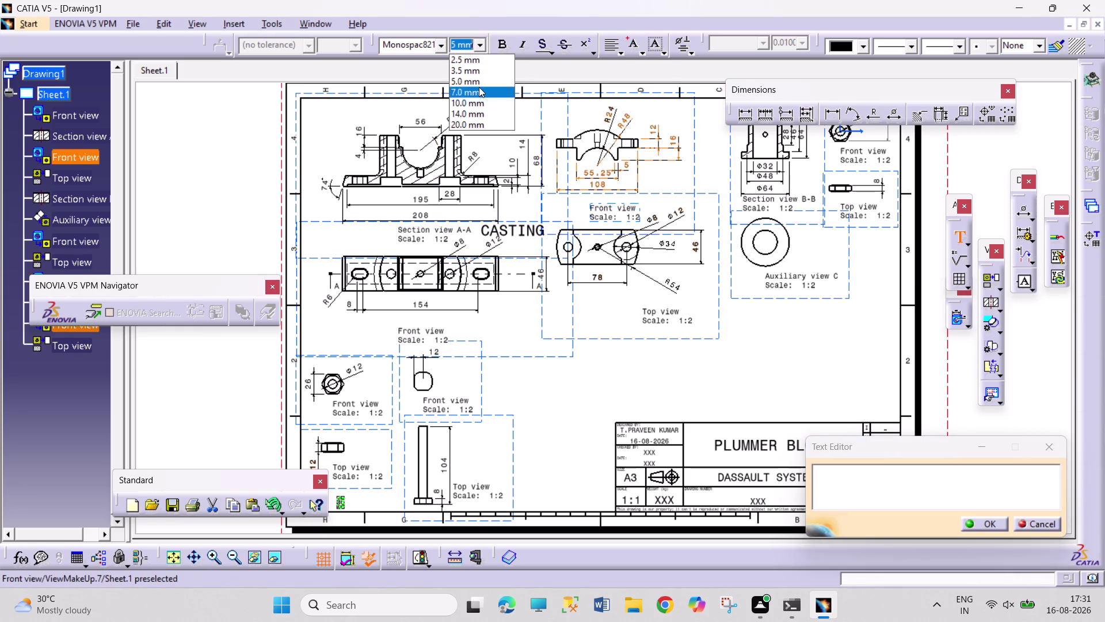
click(479, 88)
click(821, 476)
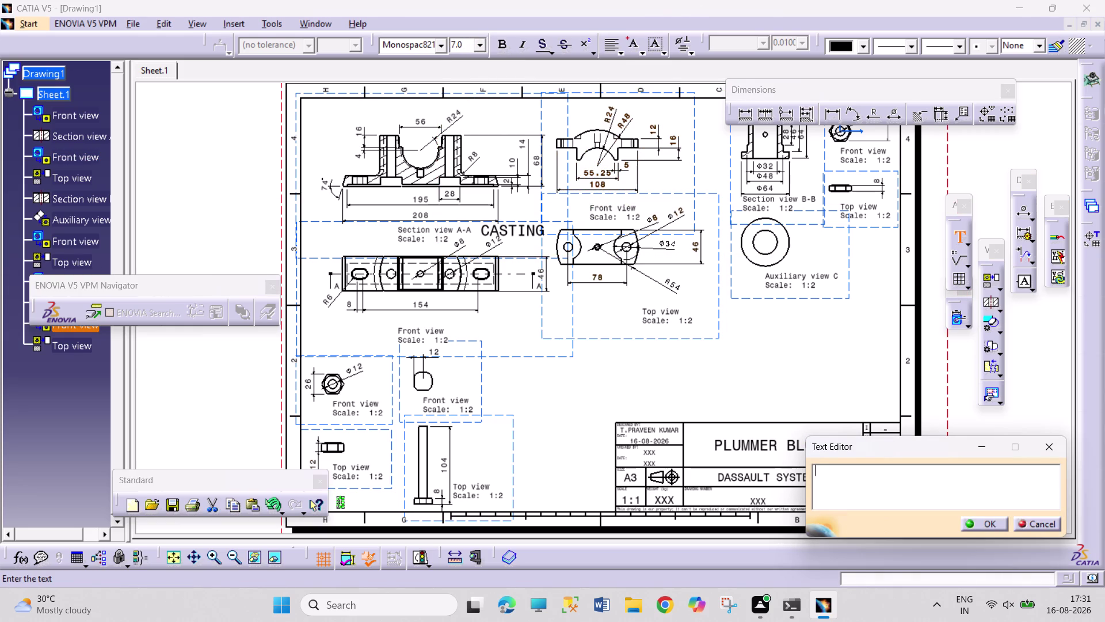
text(NUT)
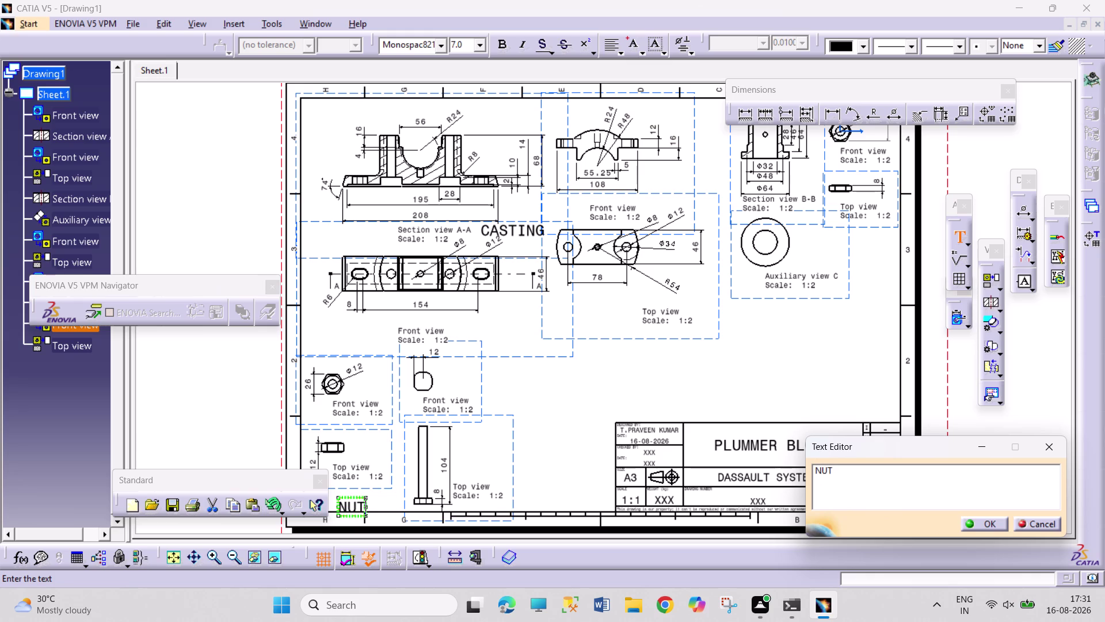
click(979, 517)
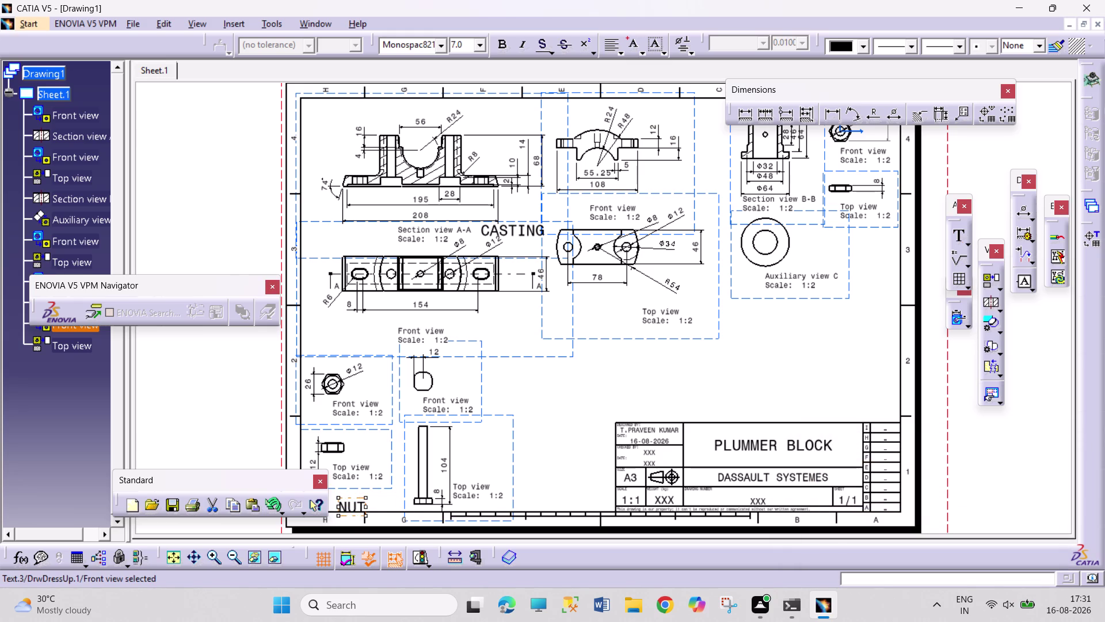
drag(349, 496, 349, 492)
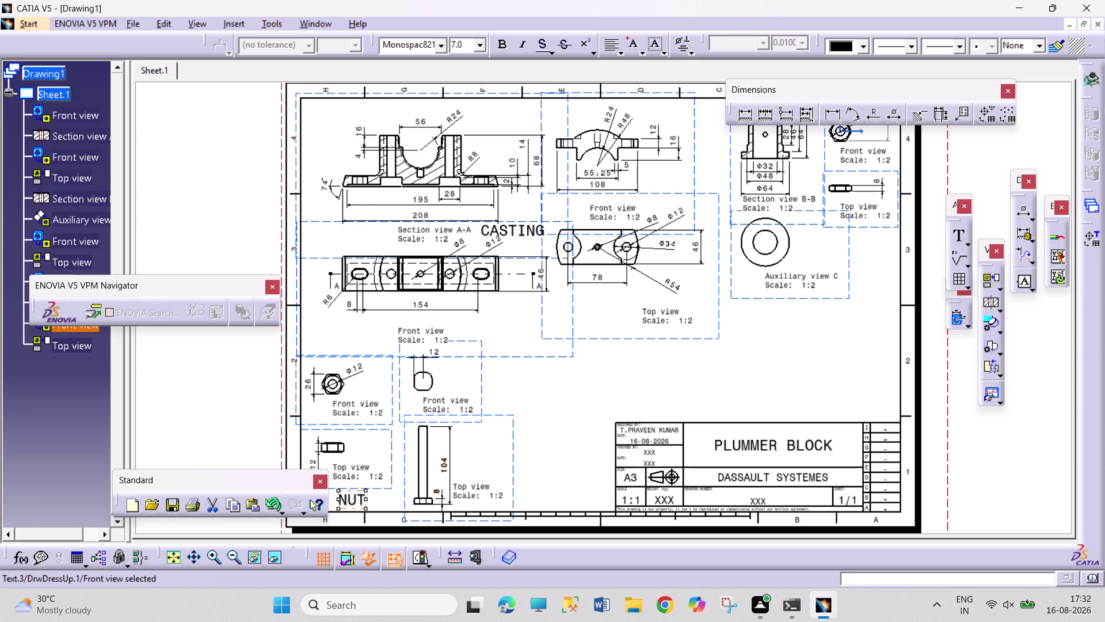
Move the CASTING label to the left of section view A-A.
drag(511, 228, 432, 236)
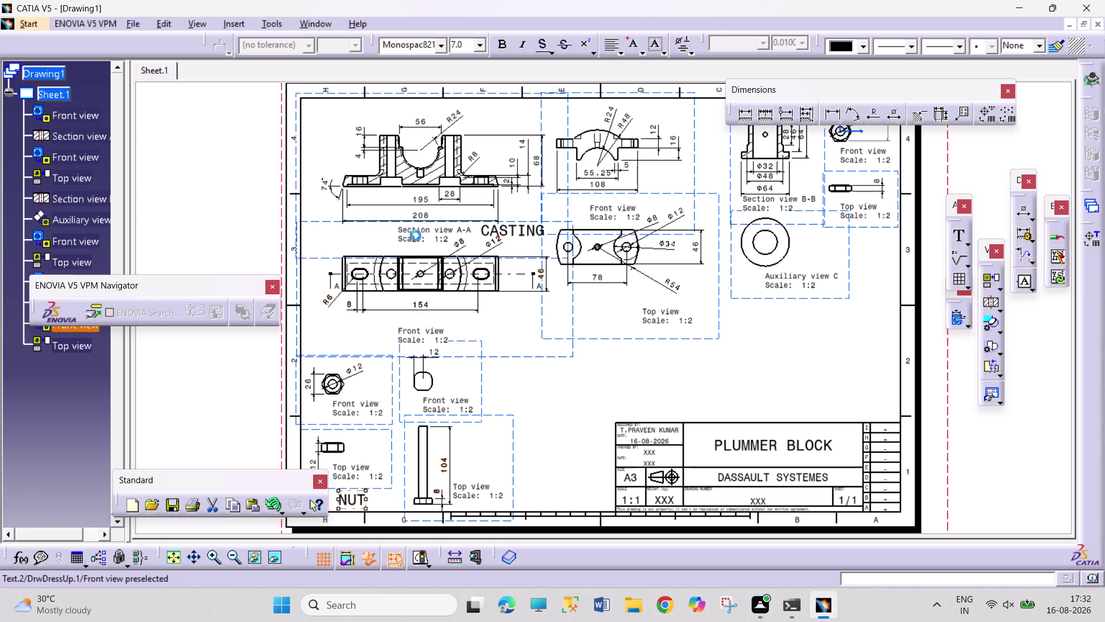
drag(431, 236, 357, 235)
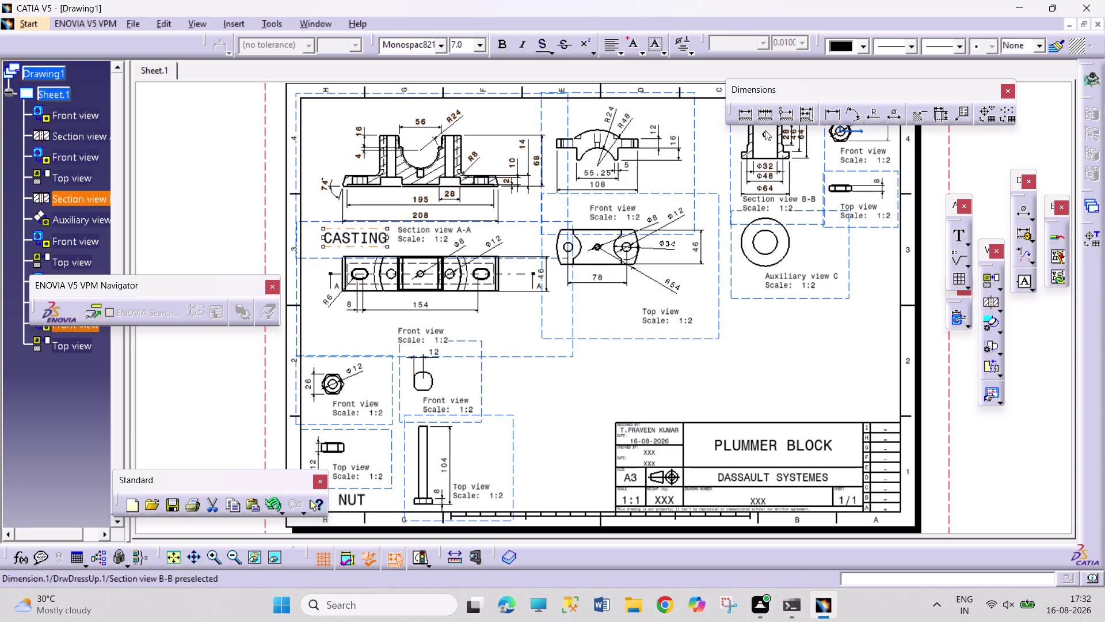
click(957, 236)
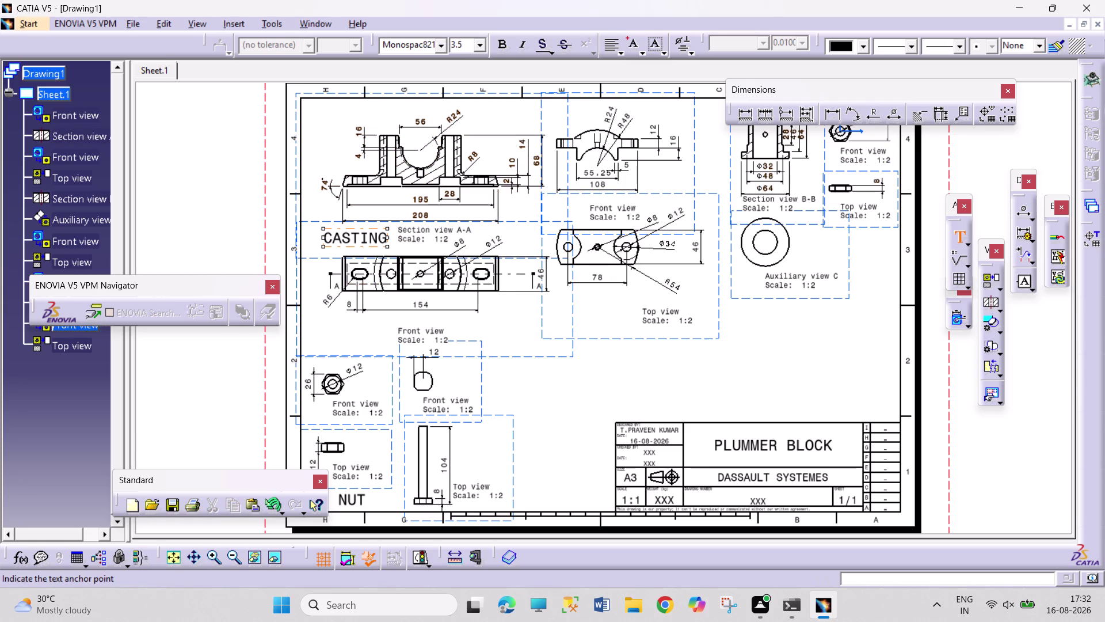
Place a new label in the cap's top view with 7 mm text size.
click(477, 47)
click(489, 94)
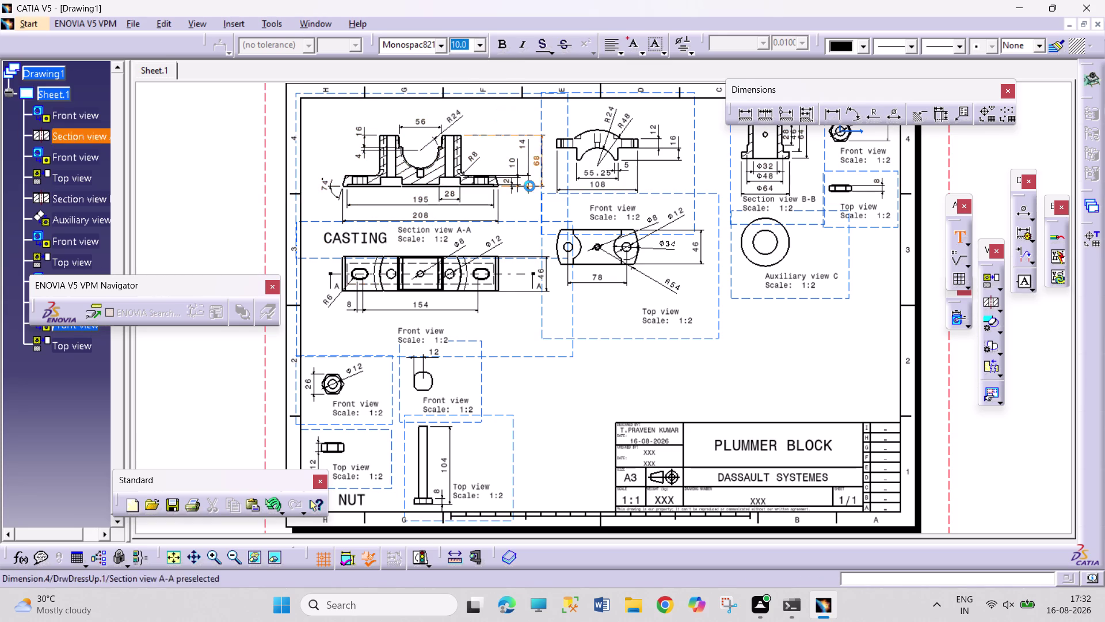
click(594, 294)
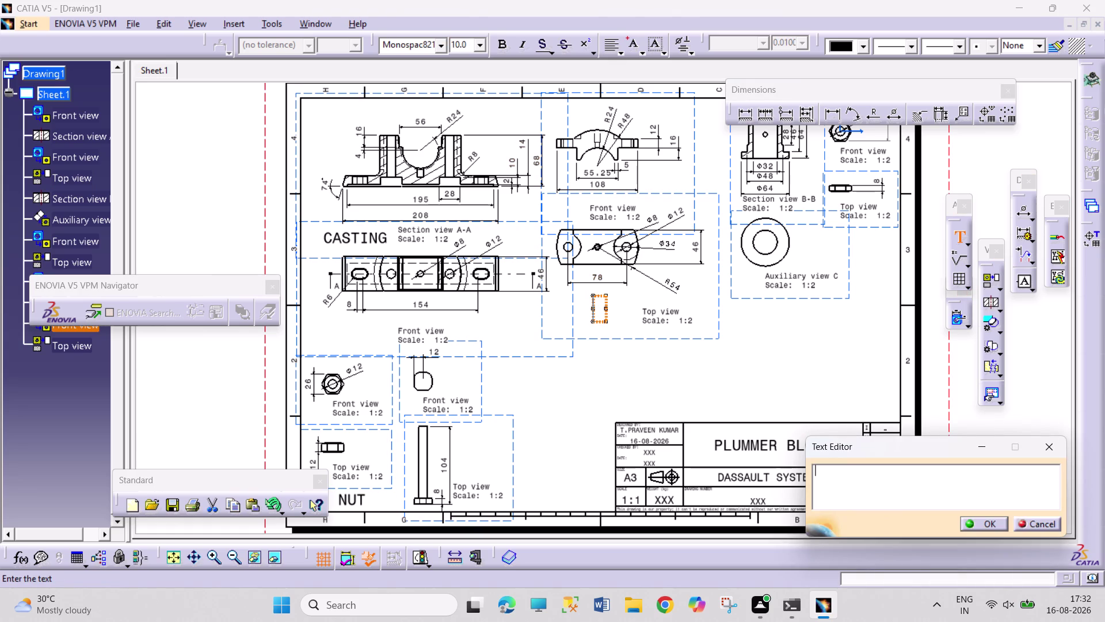
click(478, 42)
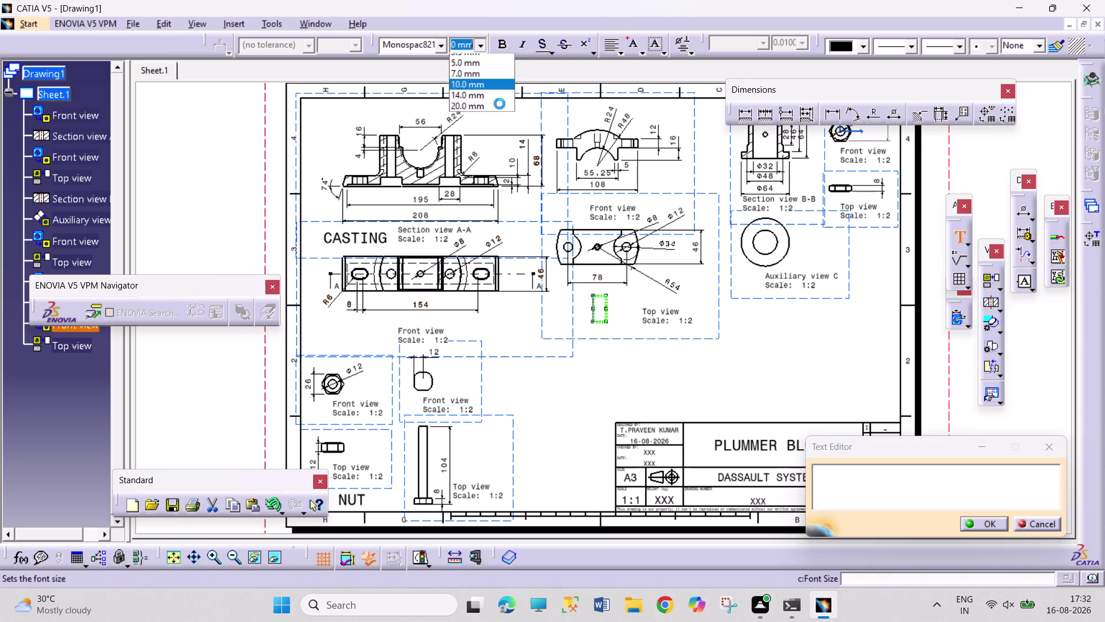
click(498, 93)
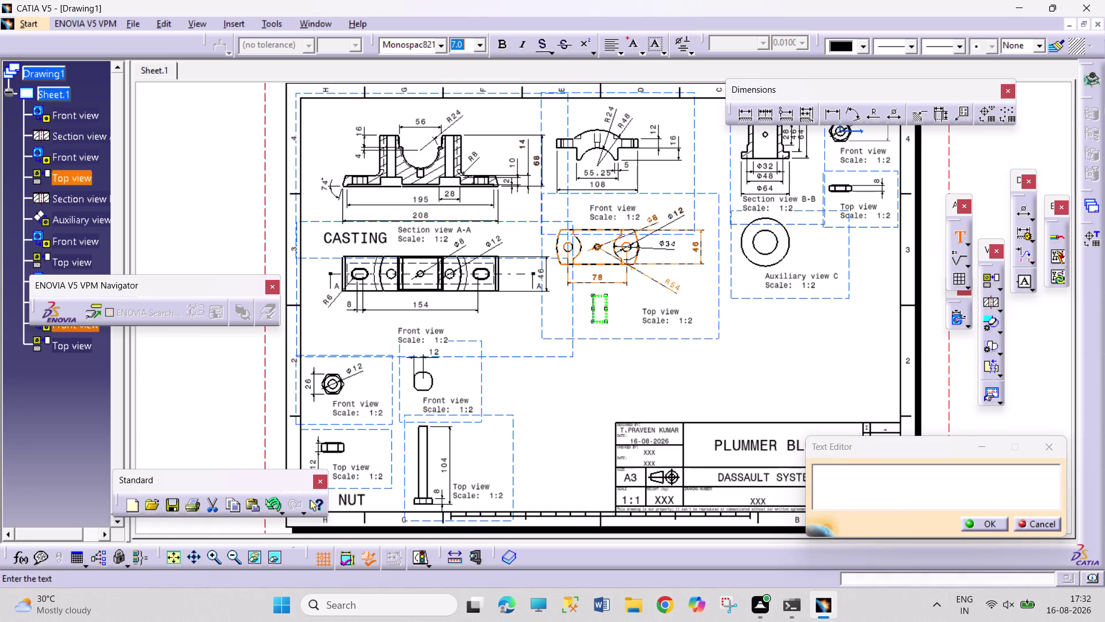
Enter the CAP label, nudge it up, and start a label beside auxiliary view C.
click(835, 468)
text(CA)
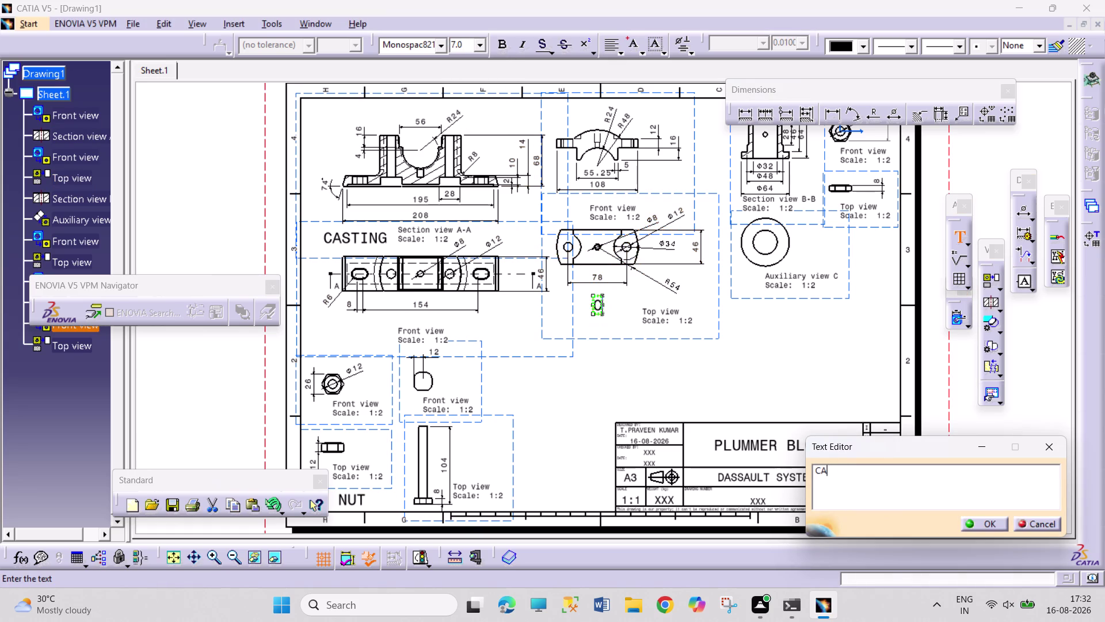
key(p)
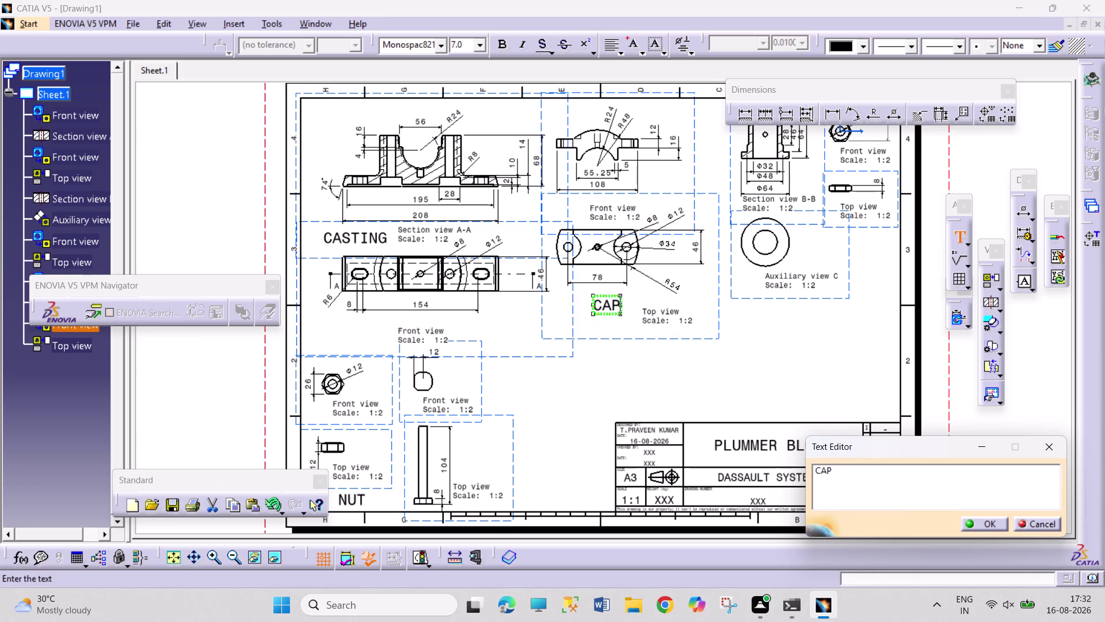
click(987, 522)
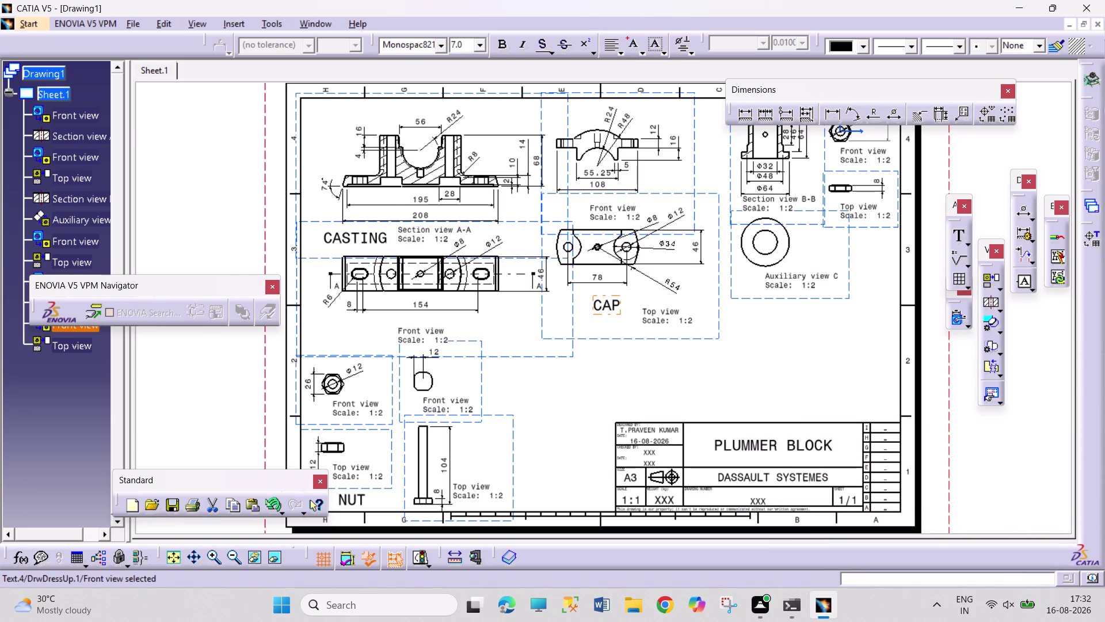
drag(603, 296, 597, 289)
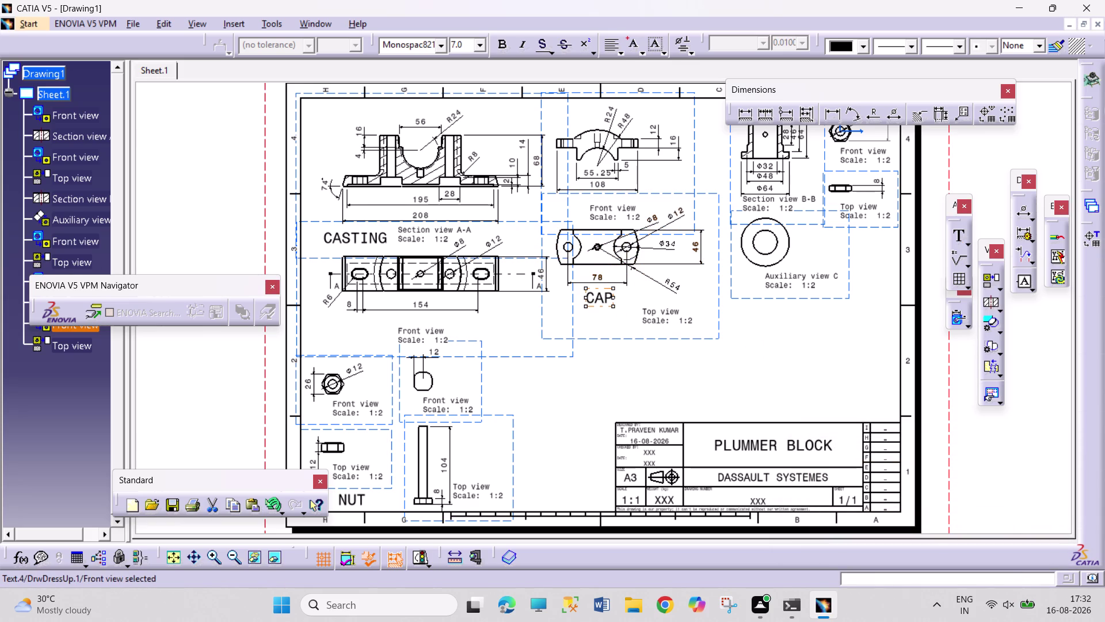
click(959, 237)
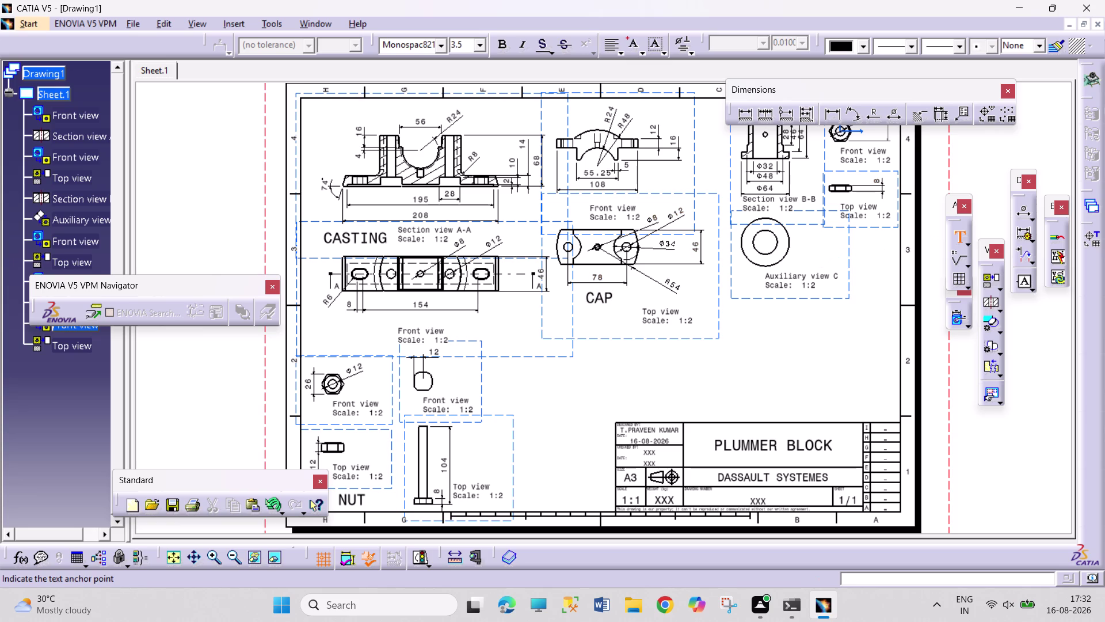
click(803, 257)
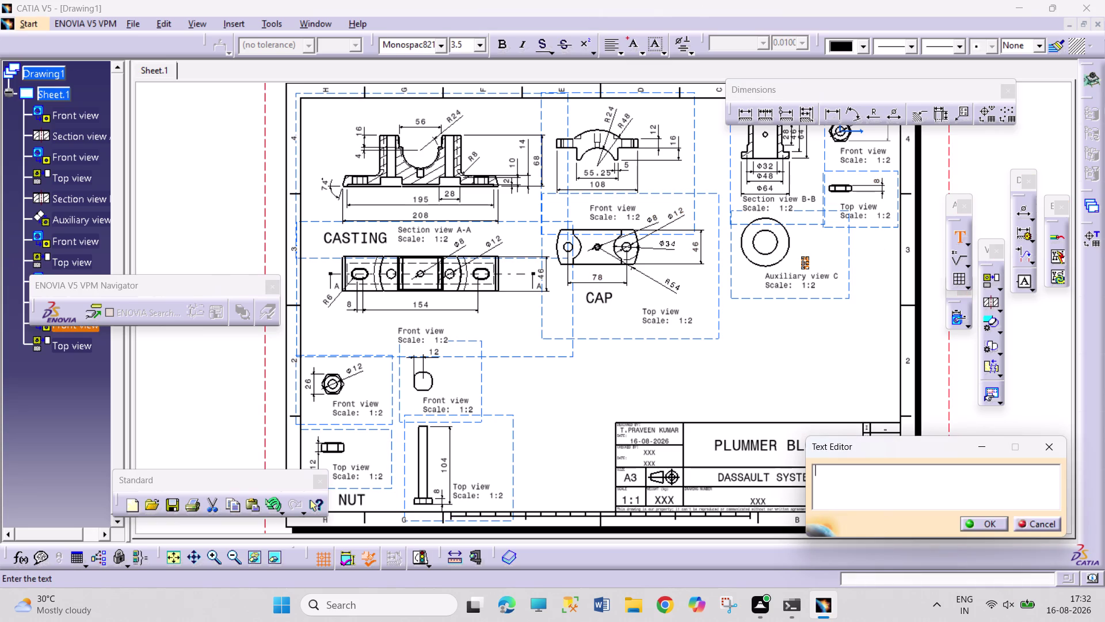
Enter BRASSES at 7 mm and position it just beneath the auxiliary view C caption.
click(479, 42)
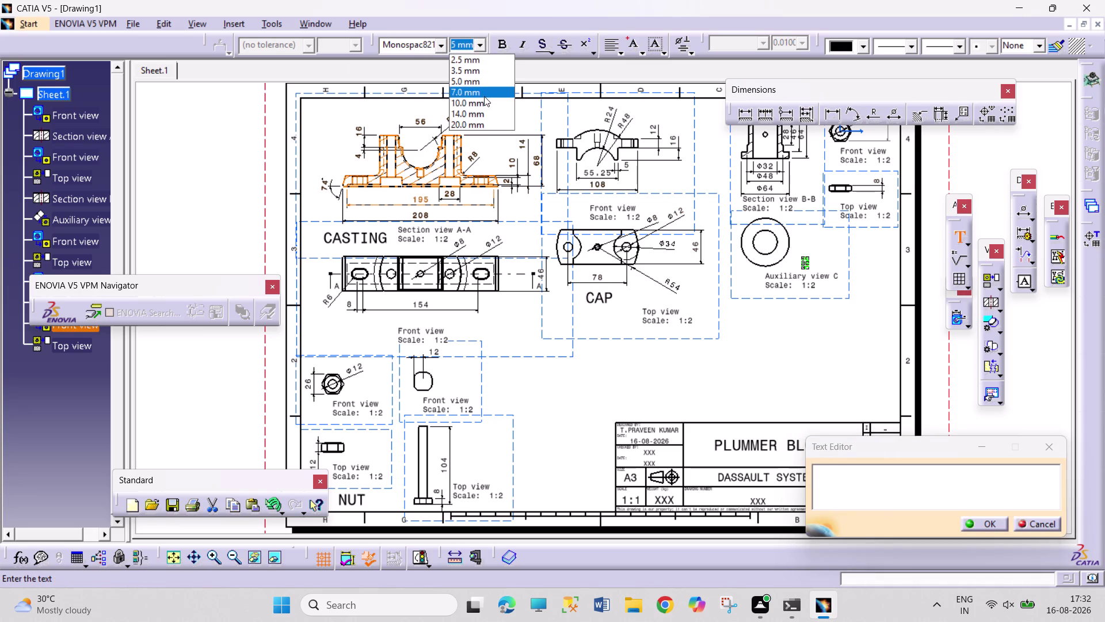
click(484, 96)
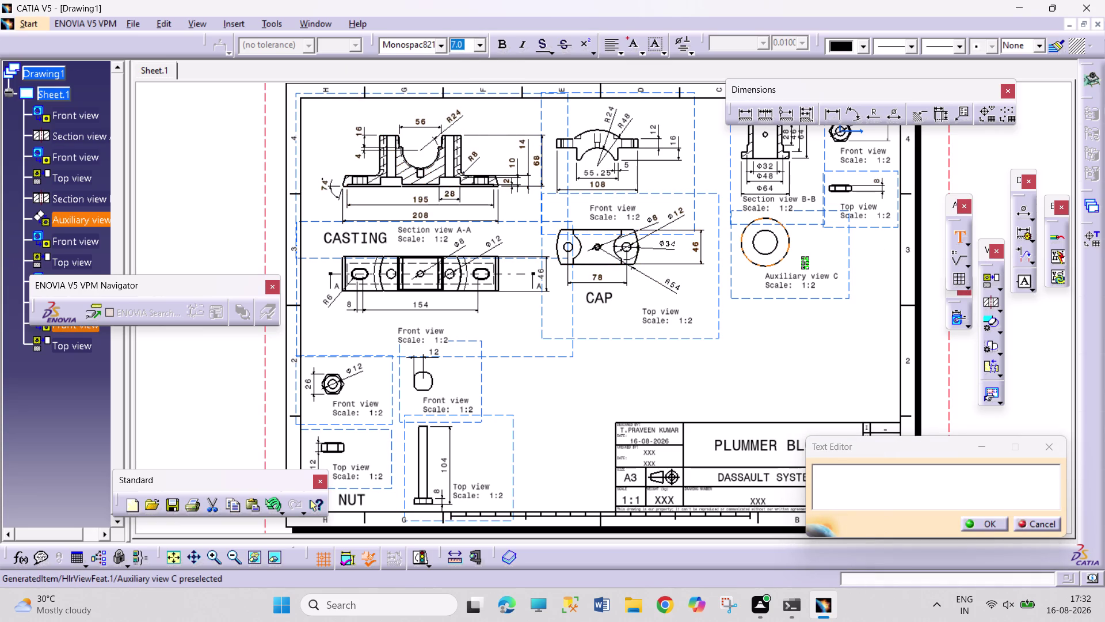
text(BRASSES)
click(829, 474)
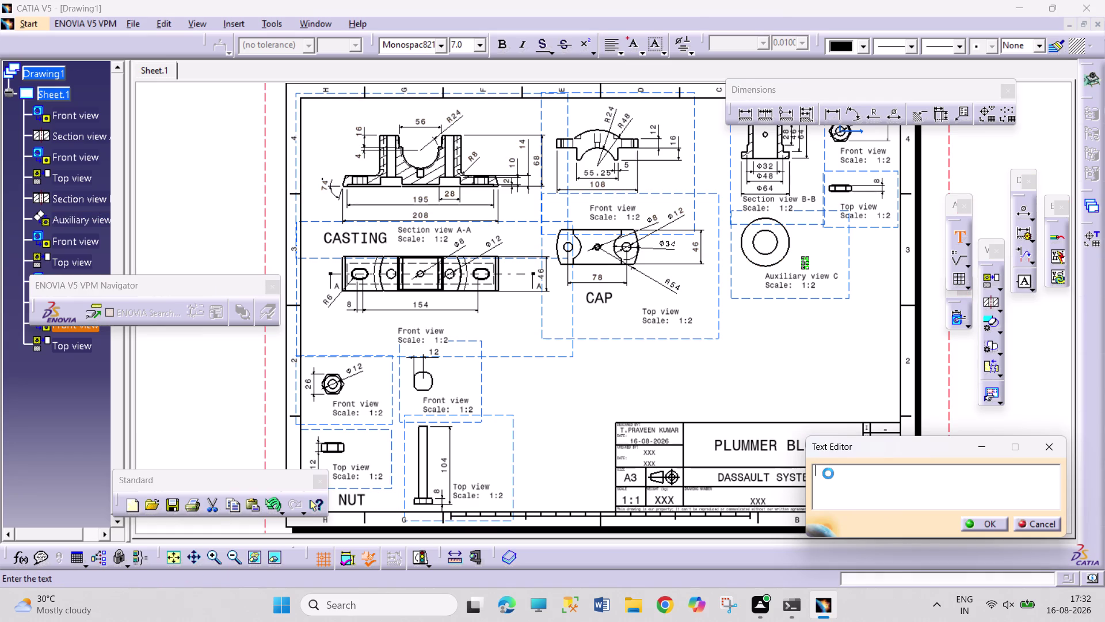
key(b)
text(RASS)
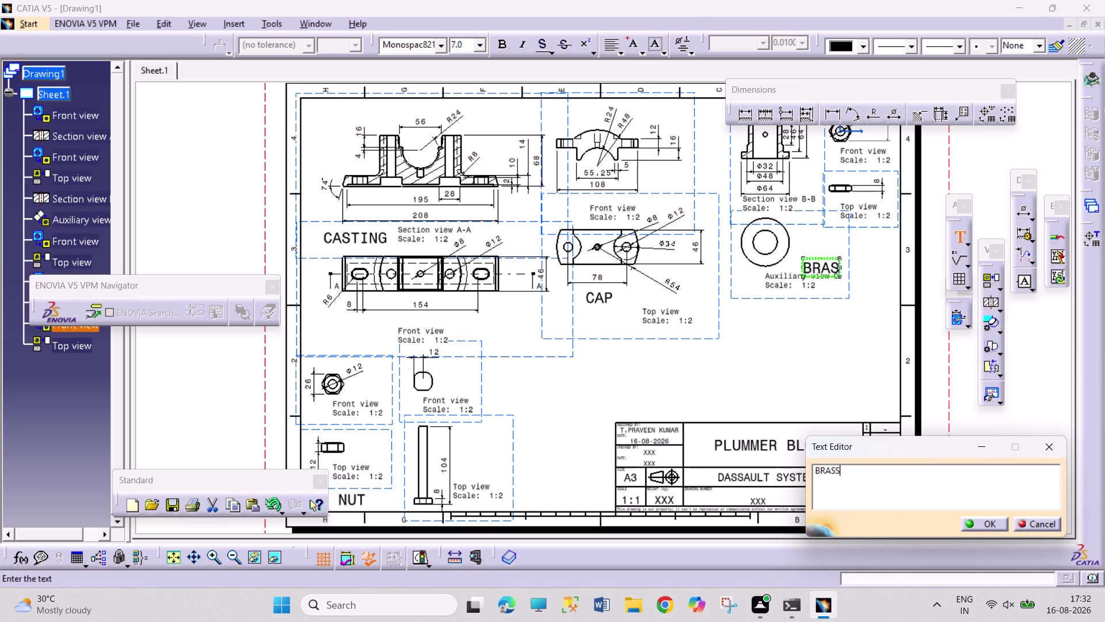
text(ES)
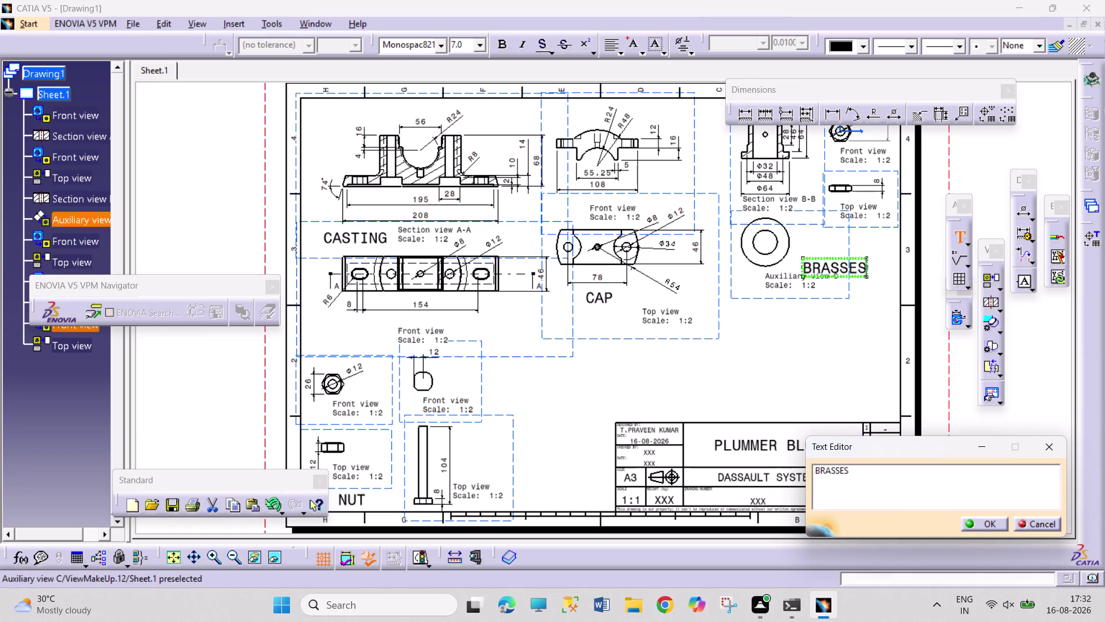
drag(847, 276, 787, 311)
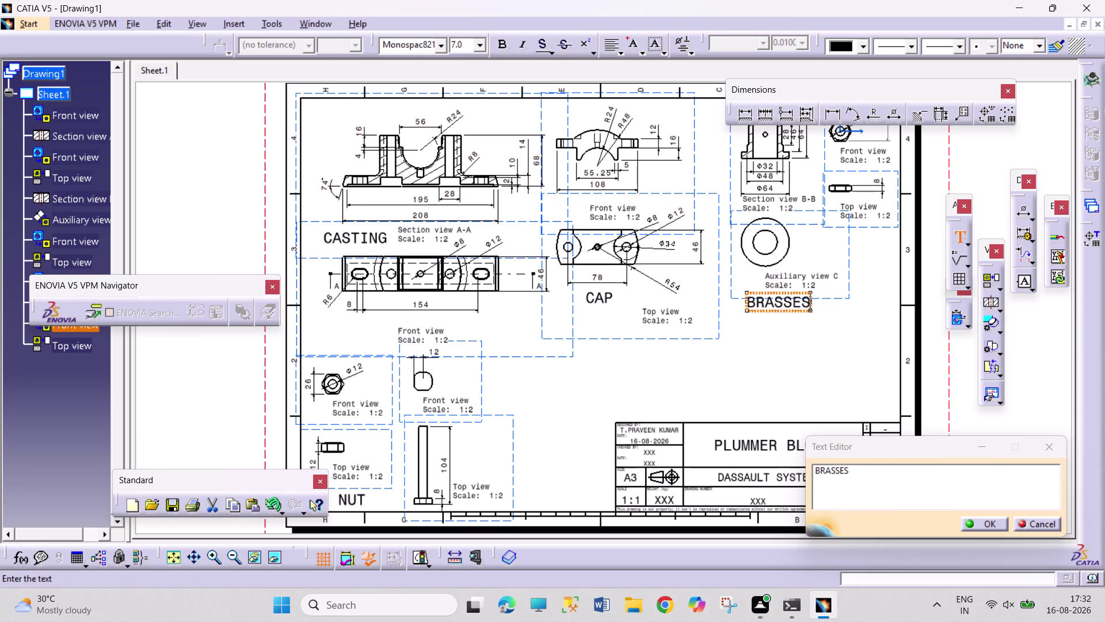
drag(788, 311, 788, 315)
click(845, 328)
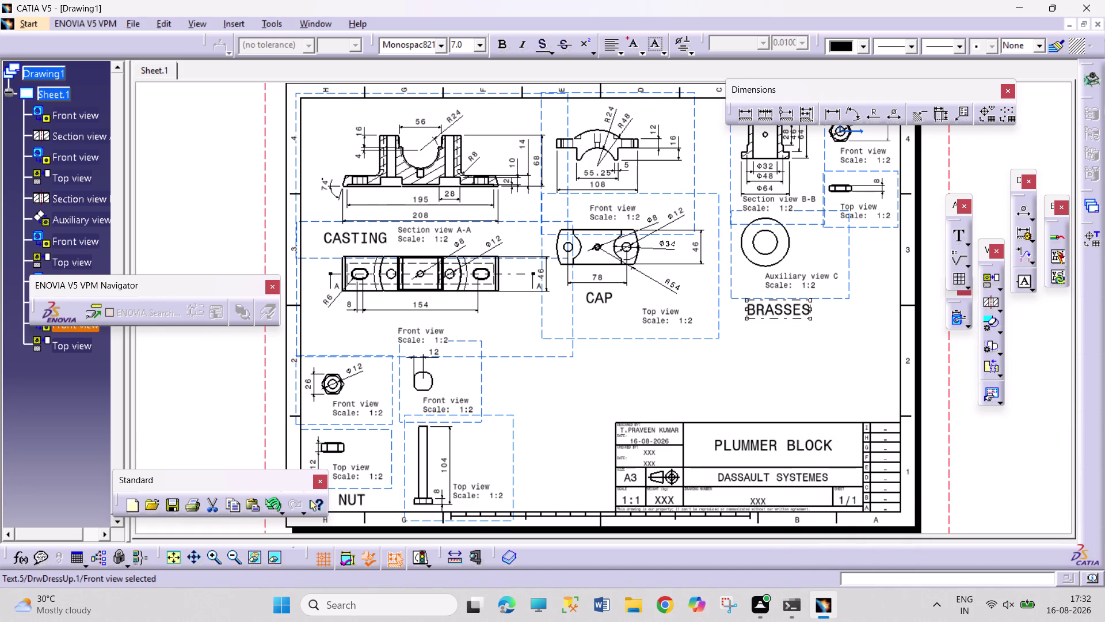
drag(786, 318, 777, 316)
Place a new 7 mm label below the right-hand top view.
click(874, 360)
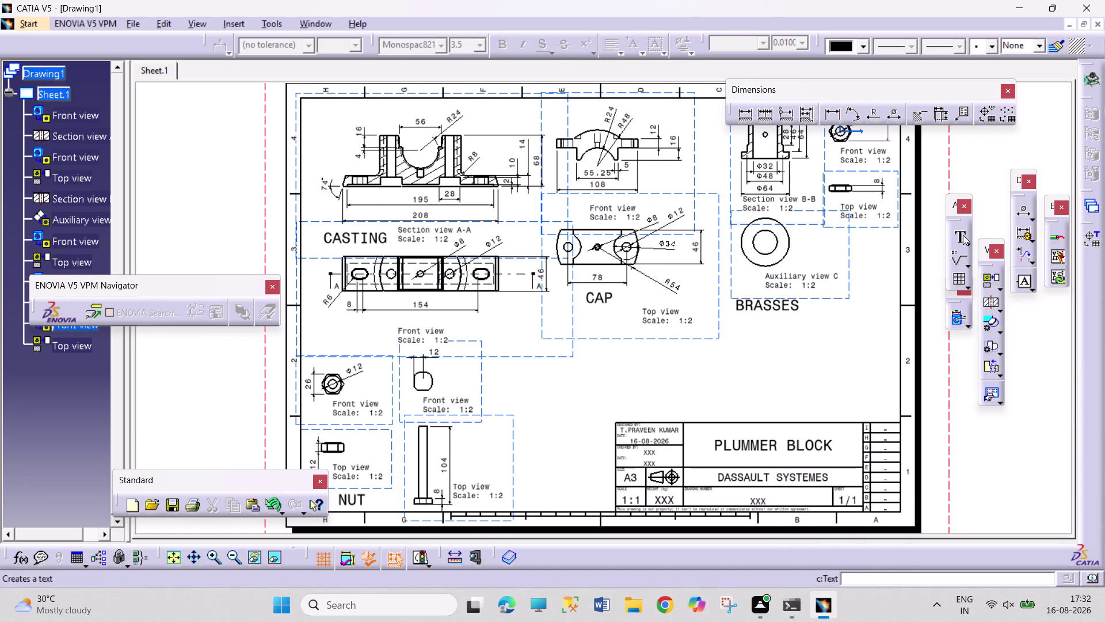
click(963, 235)
click(842, 236)
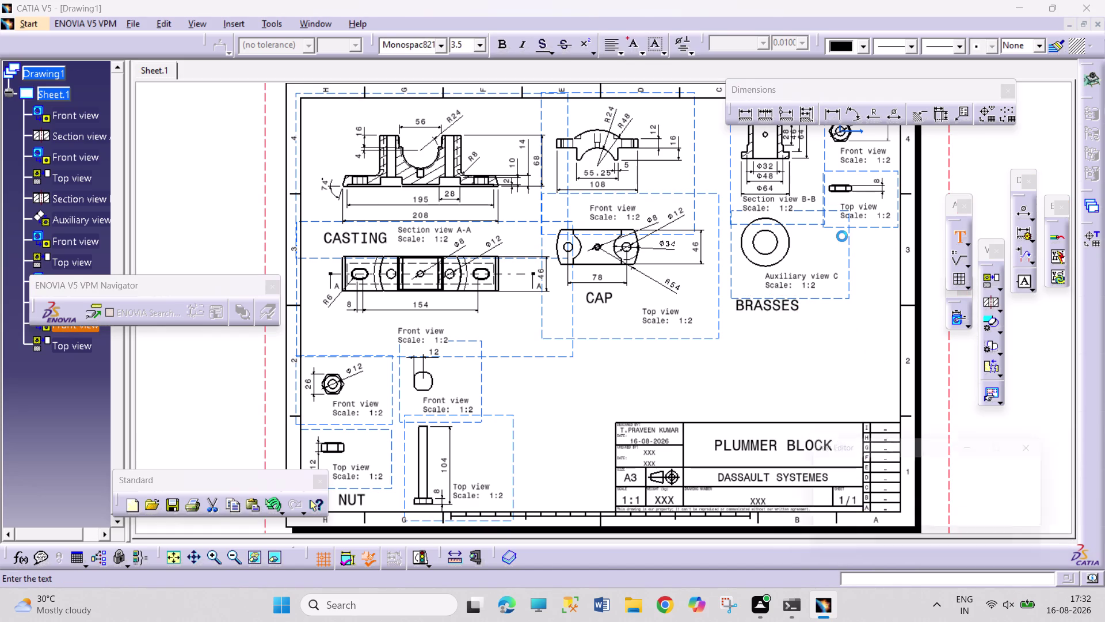
click(481, 47)
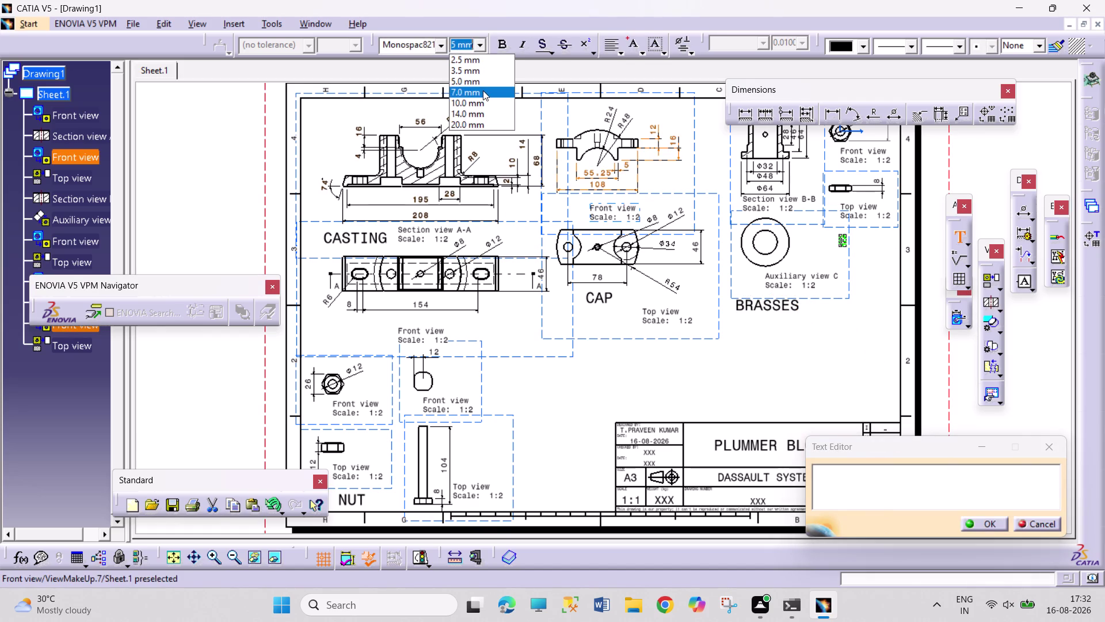
click(483, 90)
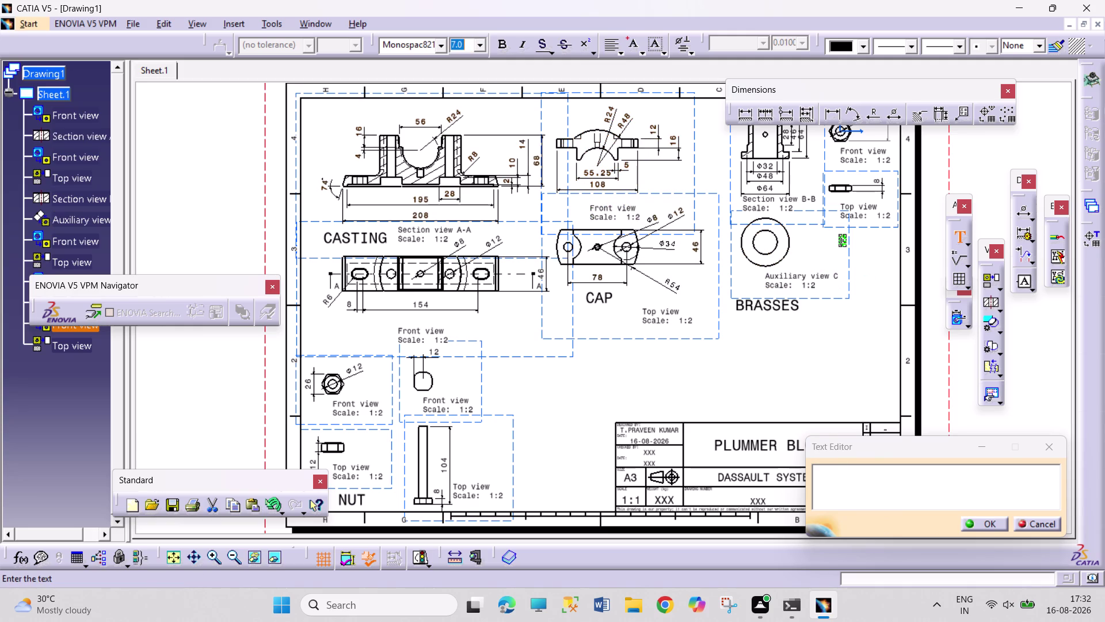
Enter LOCK NUT as the label text, shift it leftward and confirm it.
click(833, 480)
text(LOCK)
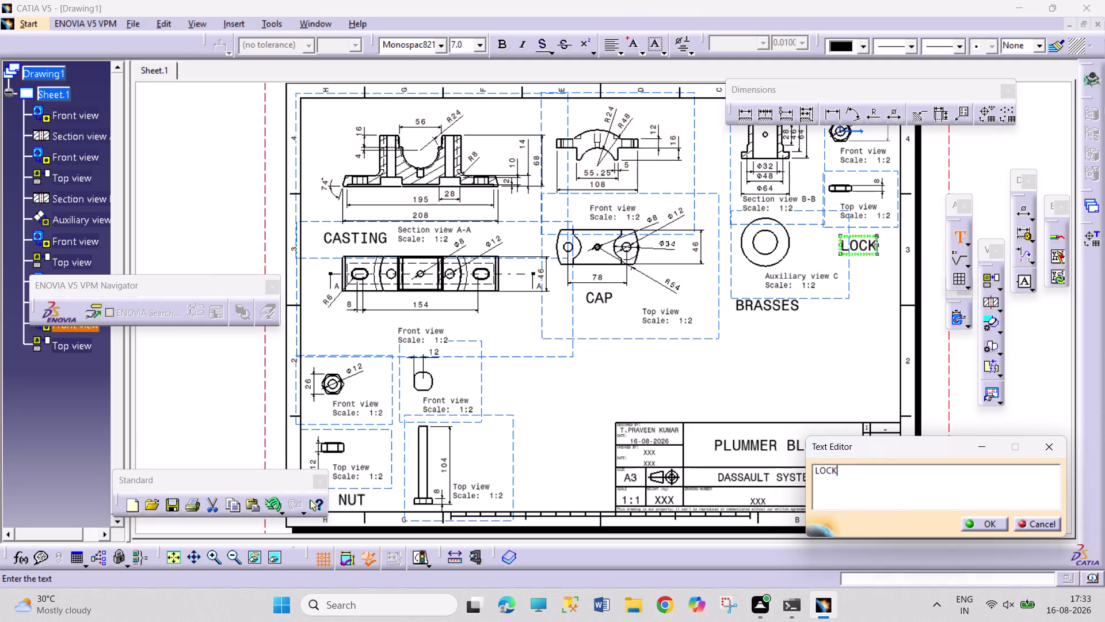
key(space)
text(NUT)
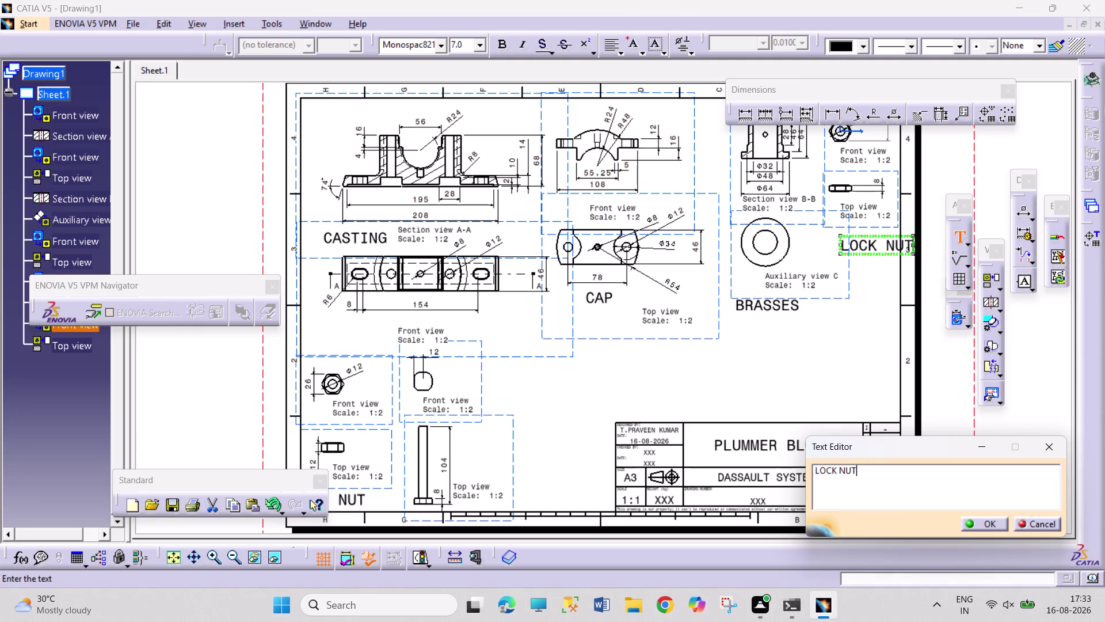
drag(878, 253, 857, 252)
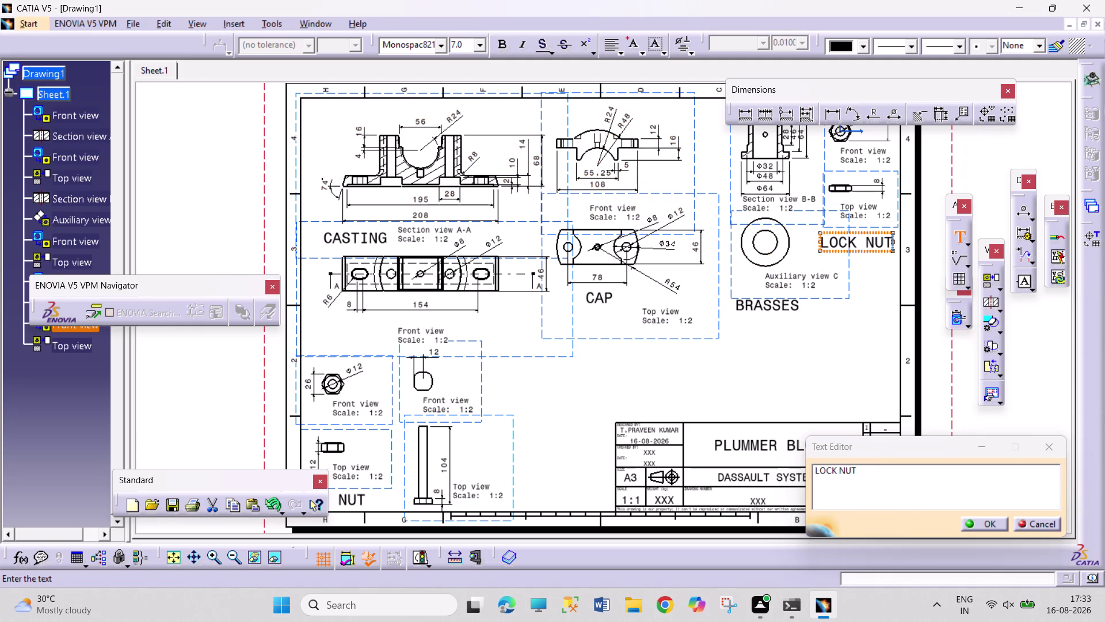
drag(858, 252, 858, 253)
click(985, 524)
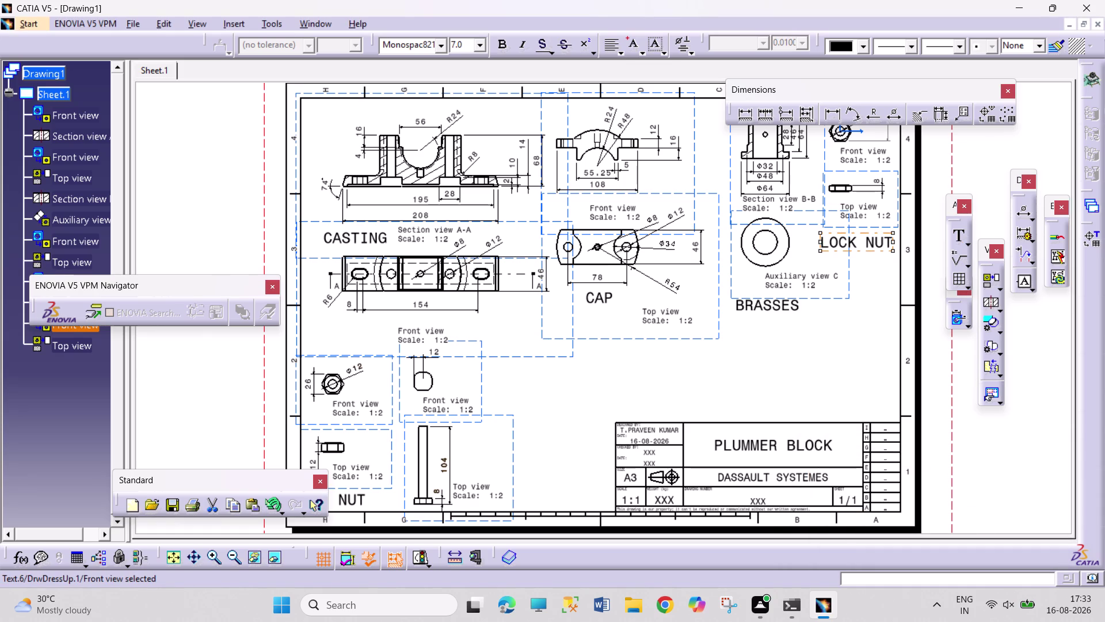
click(958, 235)
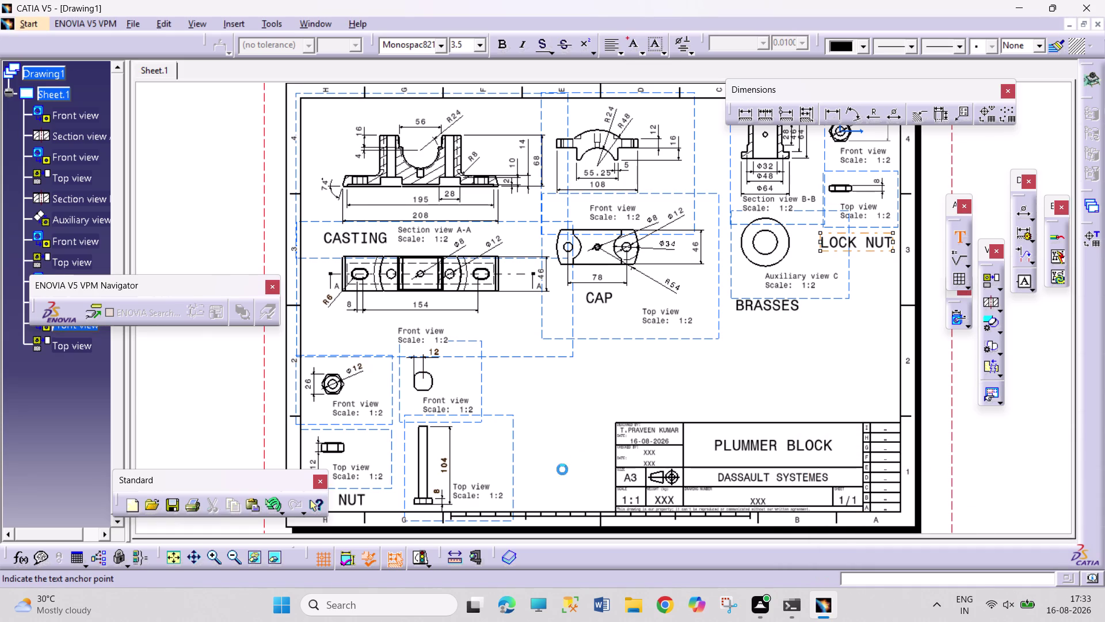
Place a 7 mm BOLT label beside the bolt's top view and reposition it.
click(471, 450)
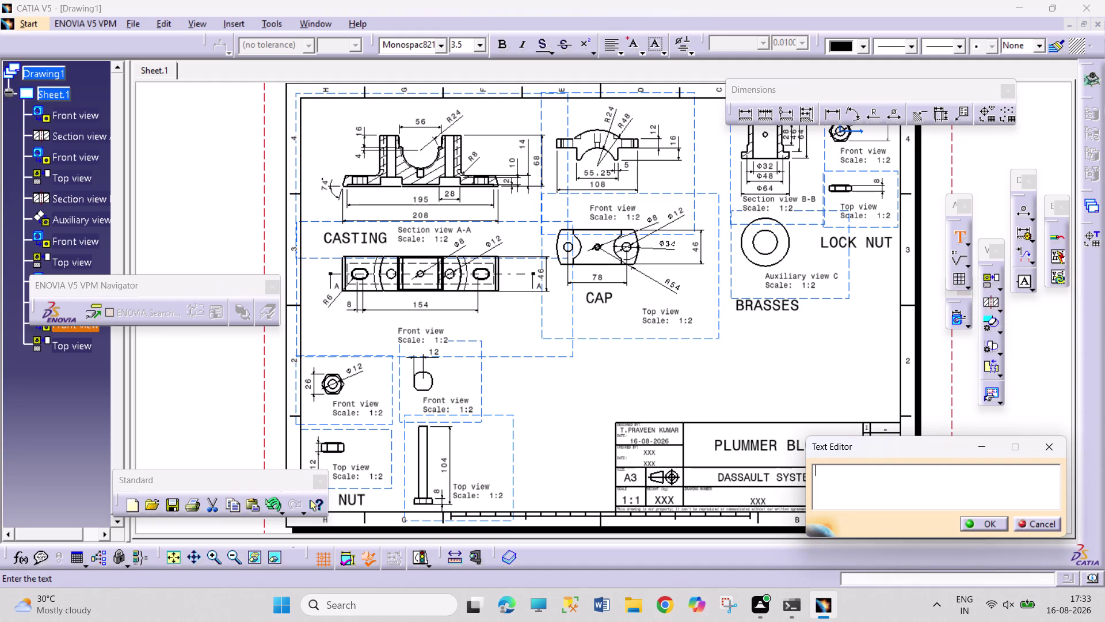
click(475, 46)
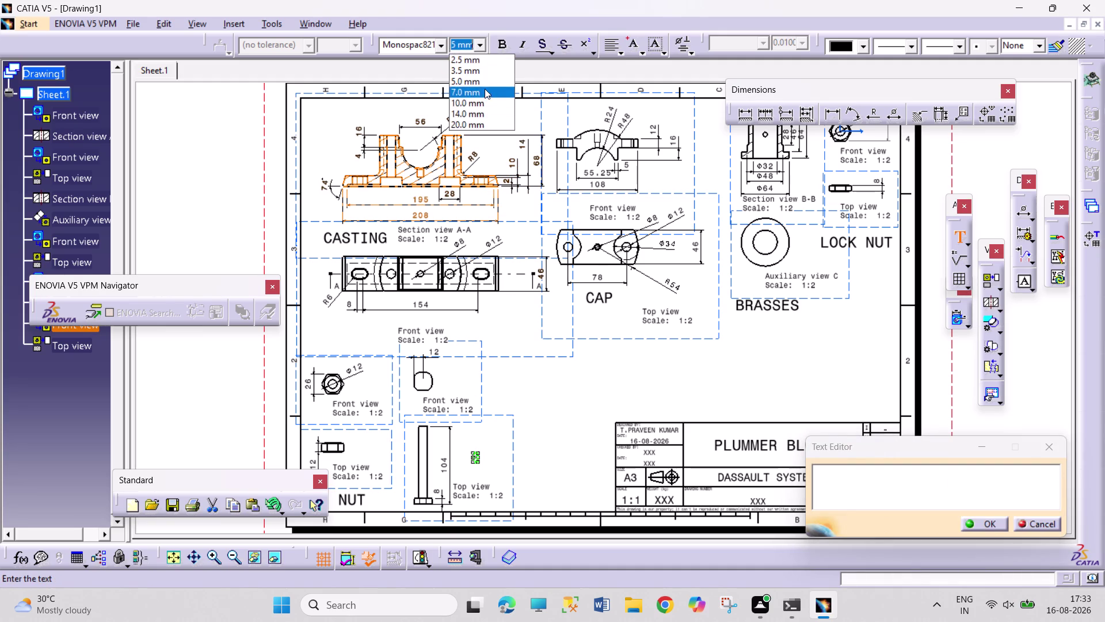
click(485, 88)
click(826, 483)
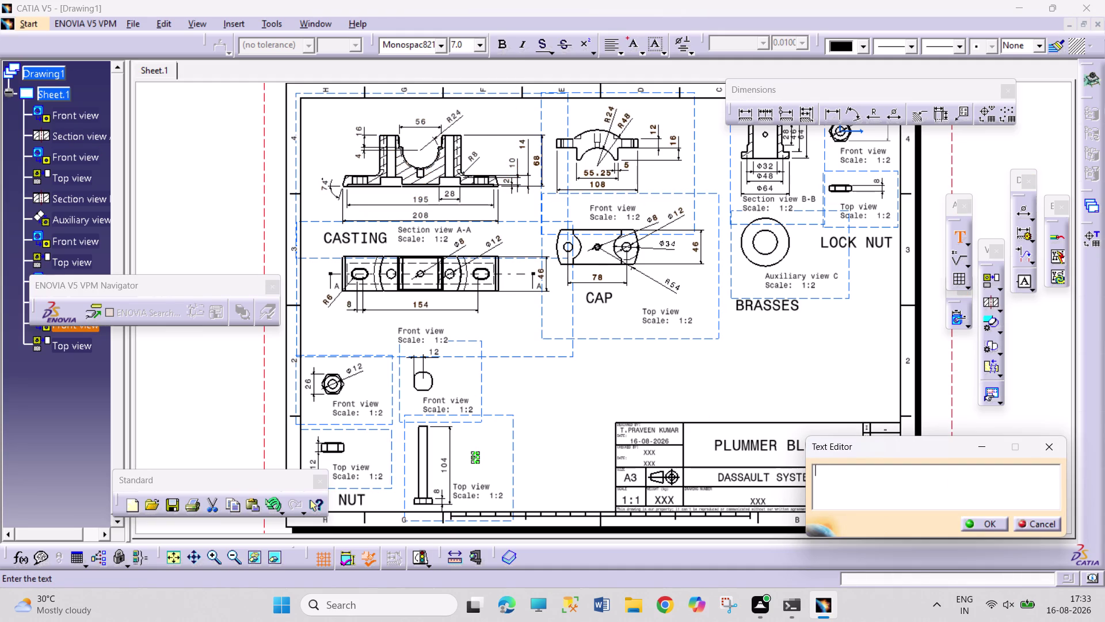
text(BOL)
key(t)
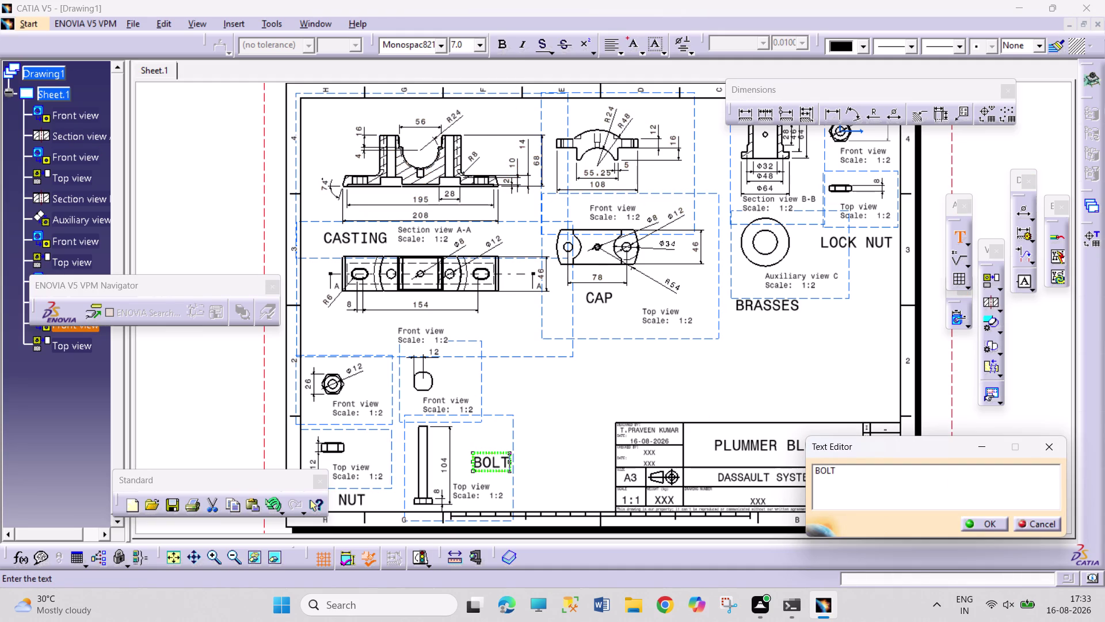
click(973, 523)
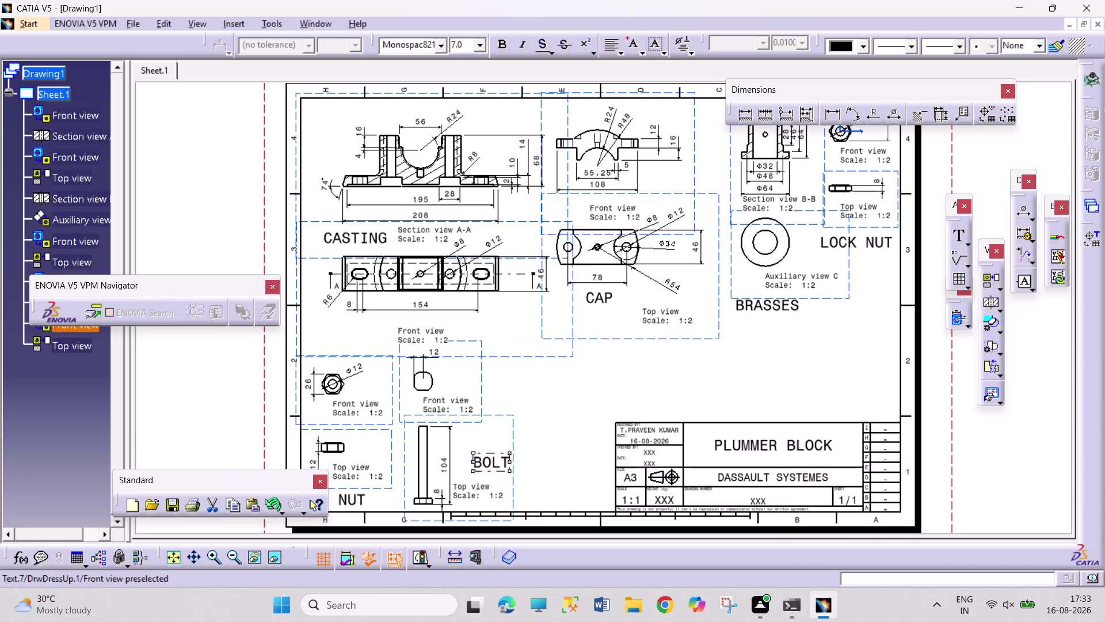
drag(482, 451, 468, 448)
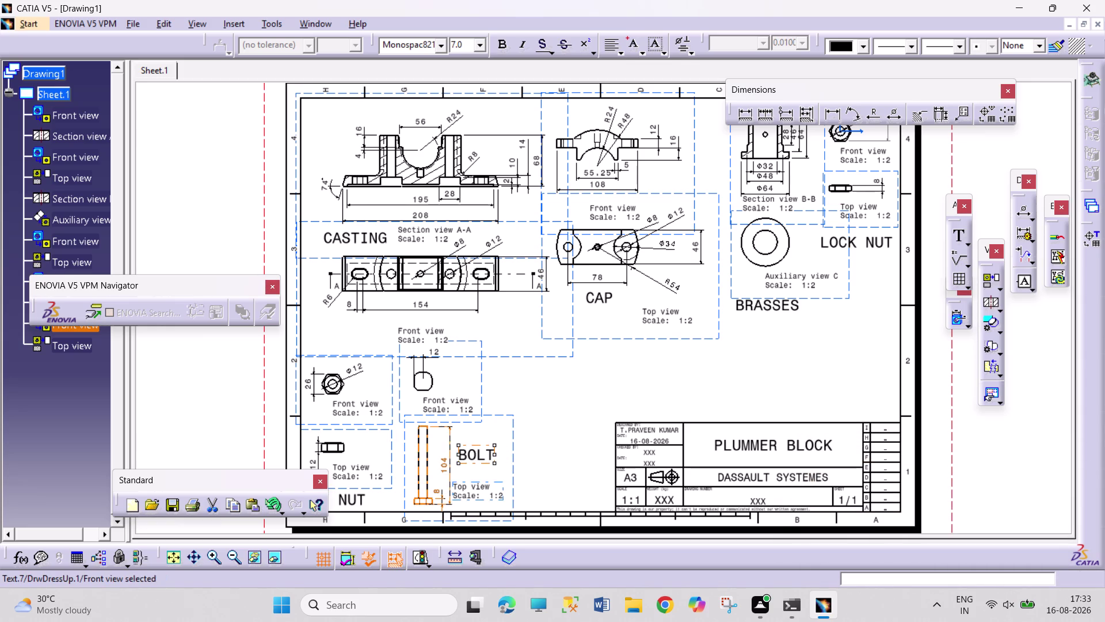
click(556, 447)
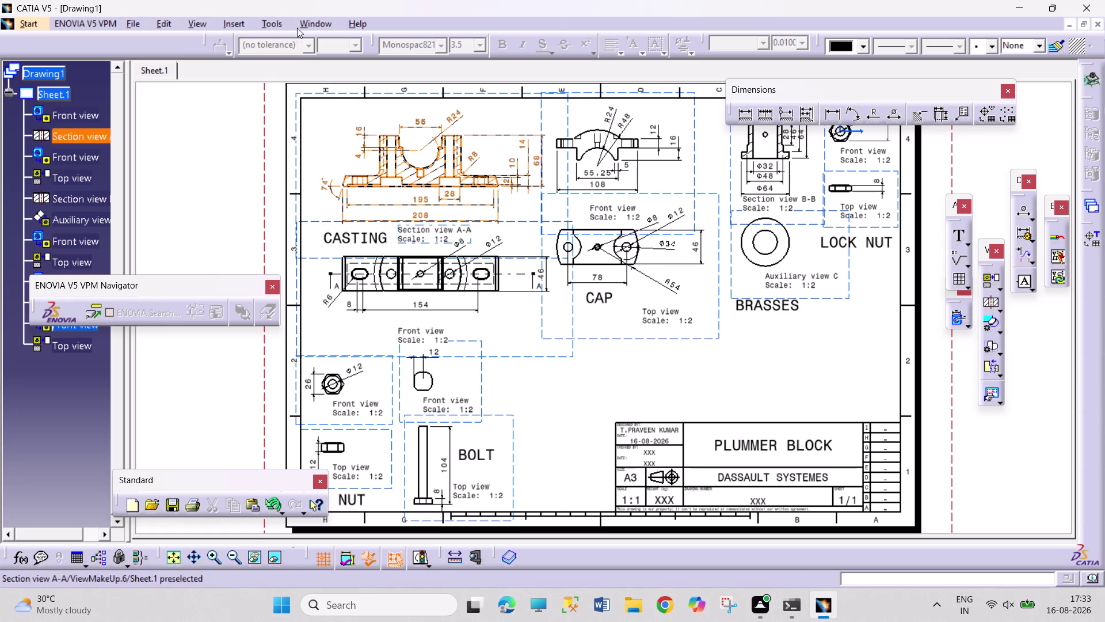
click(998, 291)
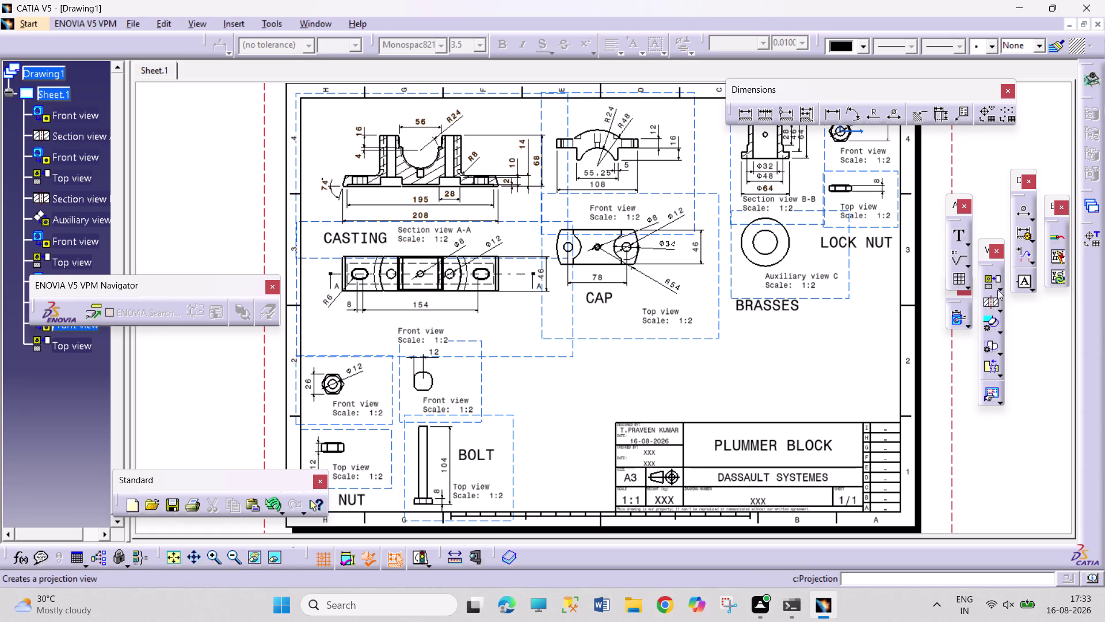
click(971, 302)
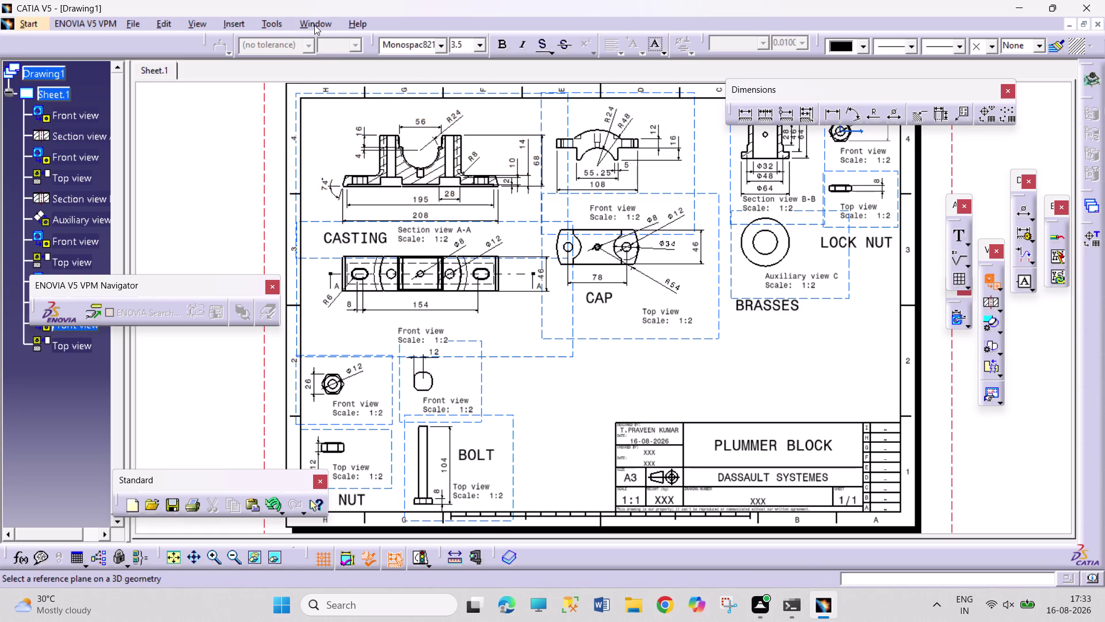
click(314, 24)
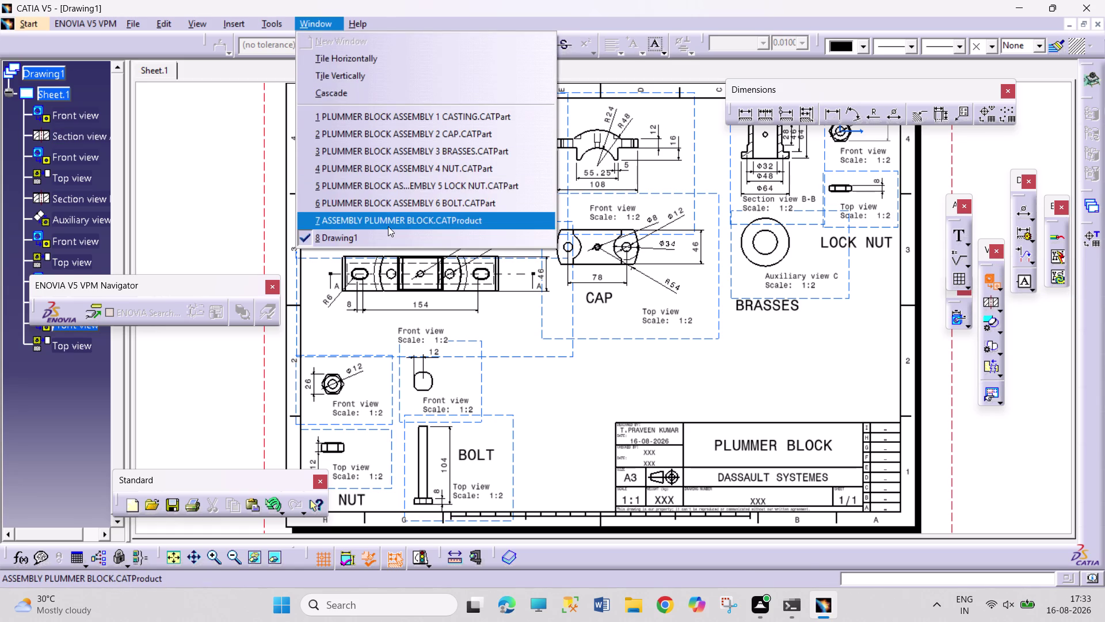
click(388, 225)
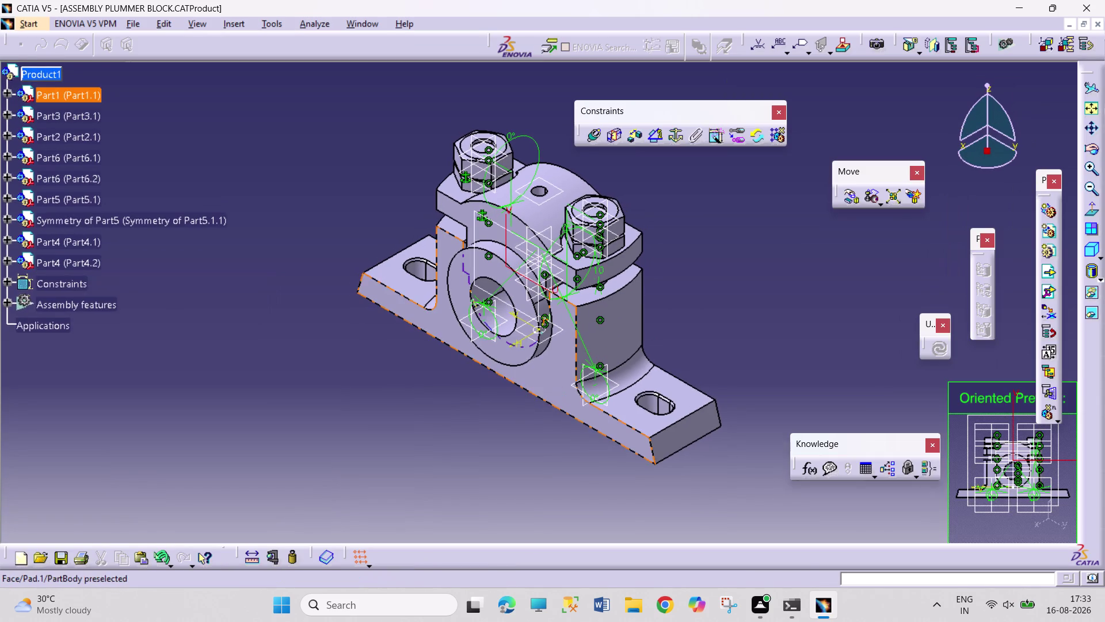
click(561, 376)
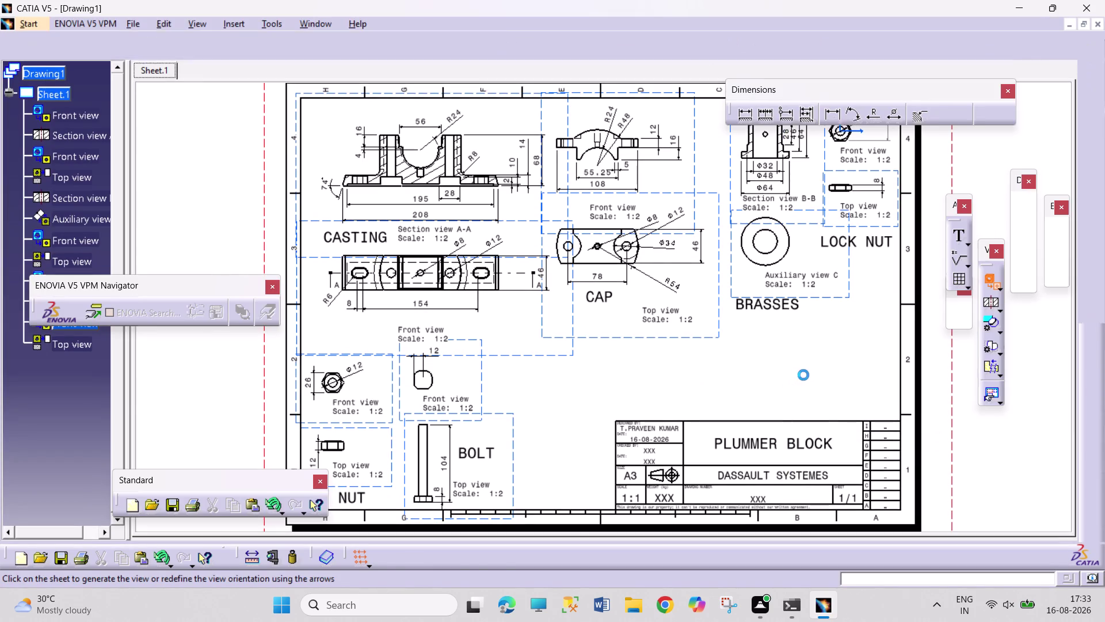
double_click(811, 382)
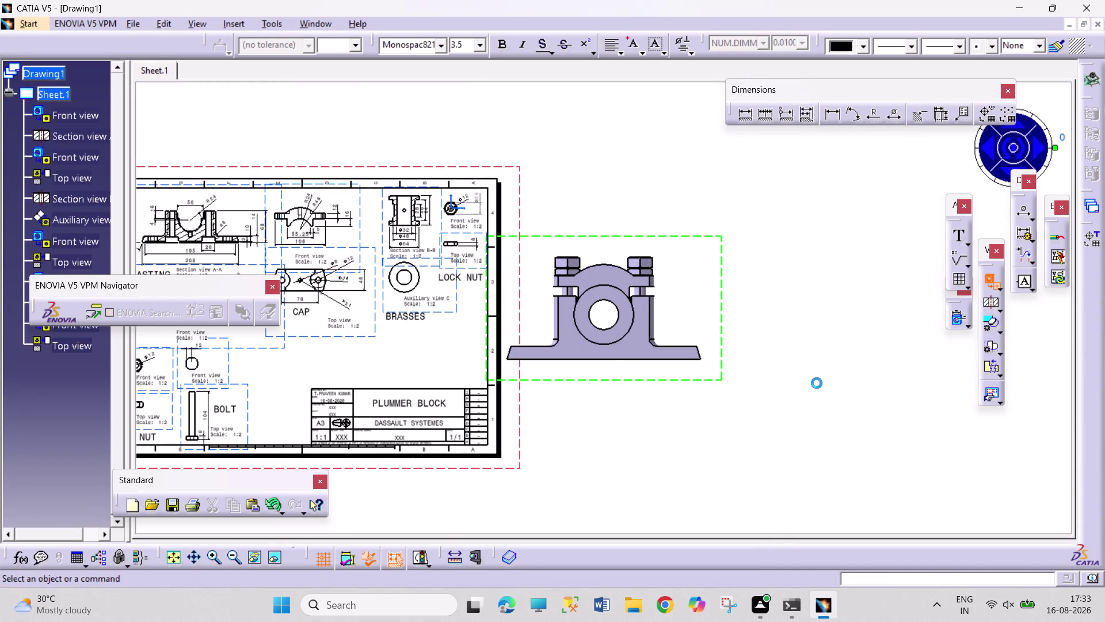
key(ctrl+z)
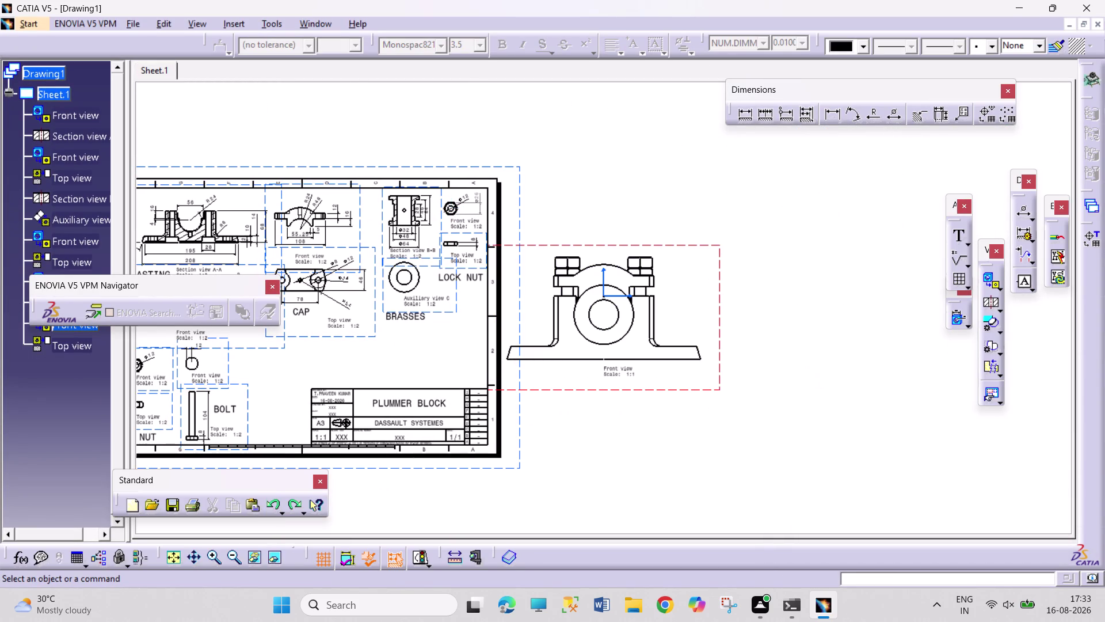
click(1001, 286)
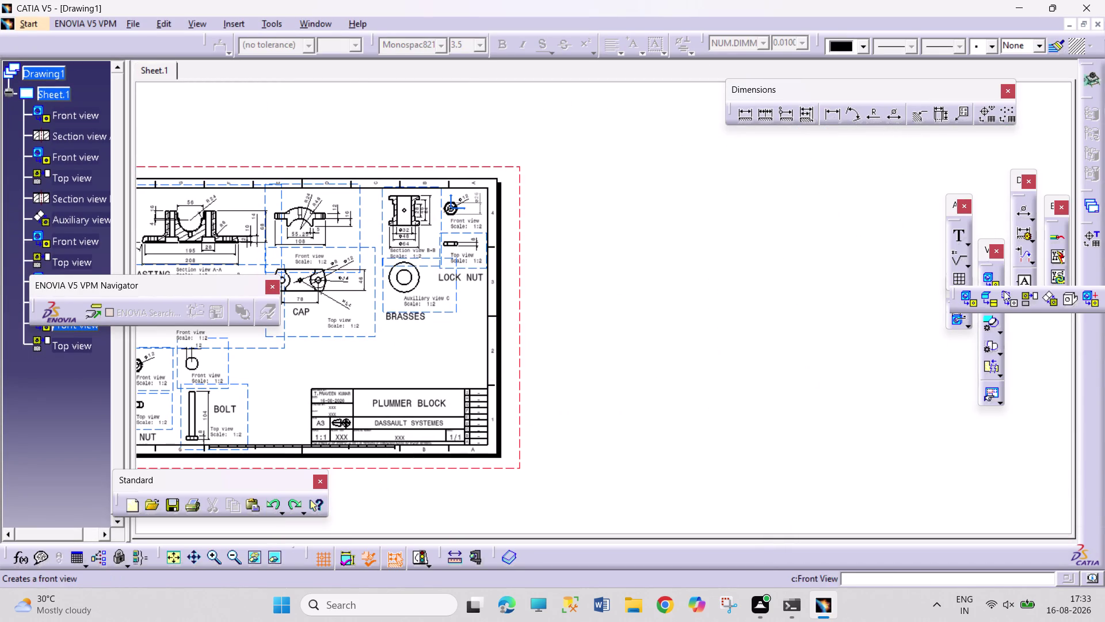
click(1078, 300)
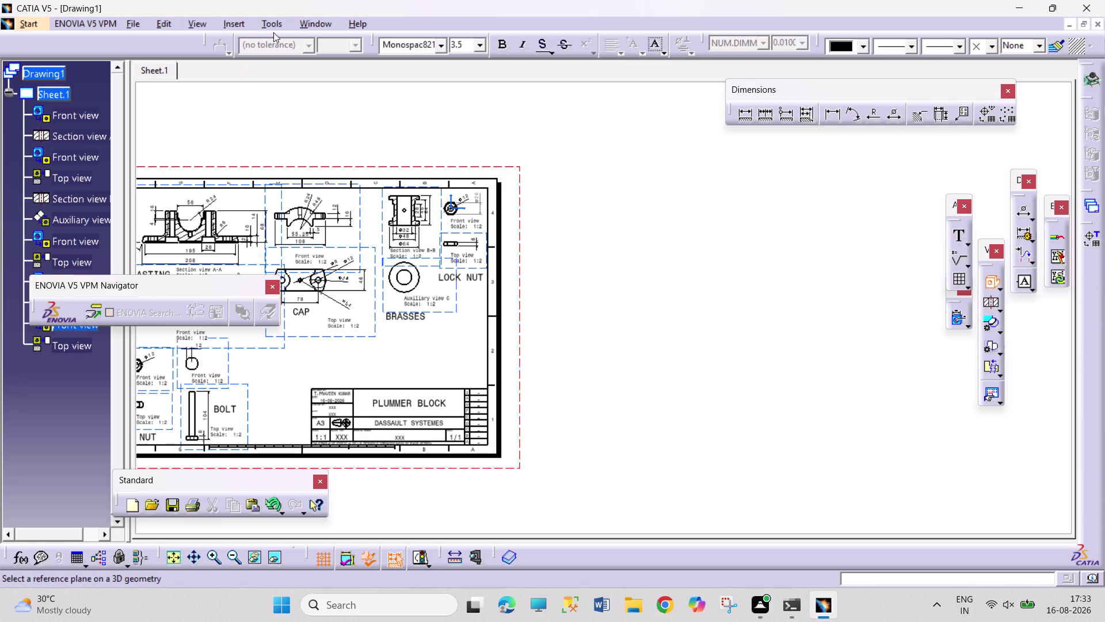
Generate an isometric view of the plummer block assembly beside the sheet.
click(298, 24)
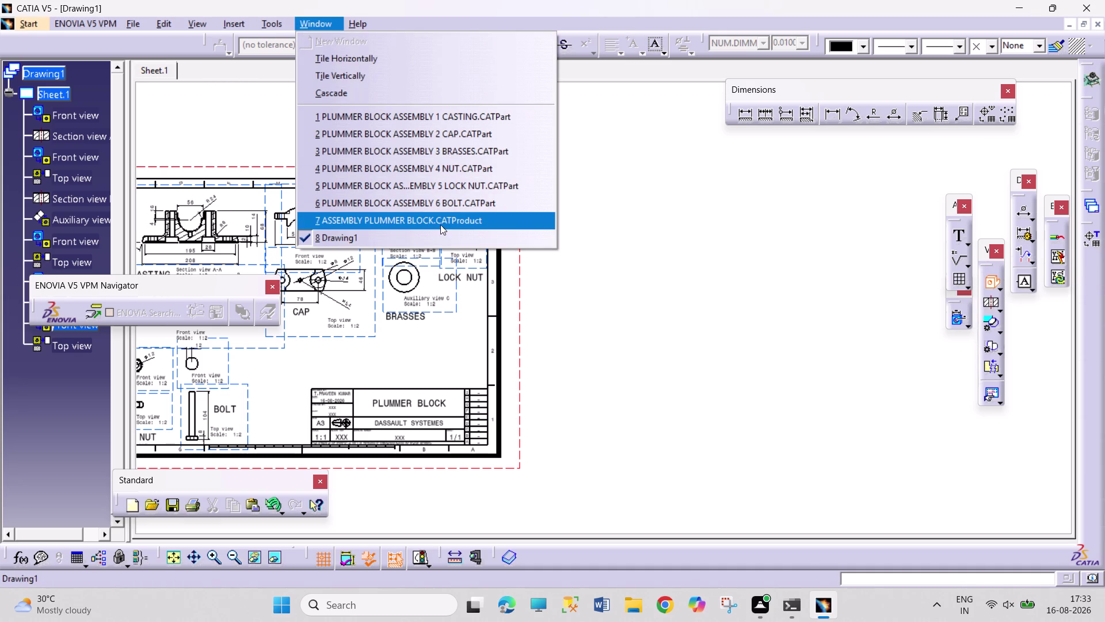
click(440, 221)
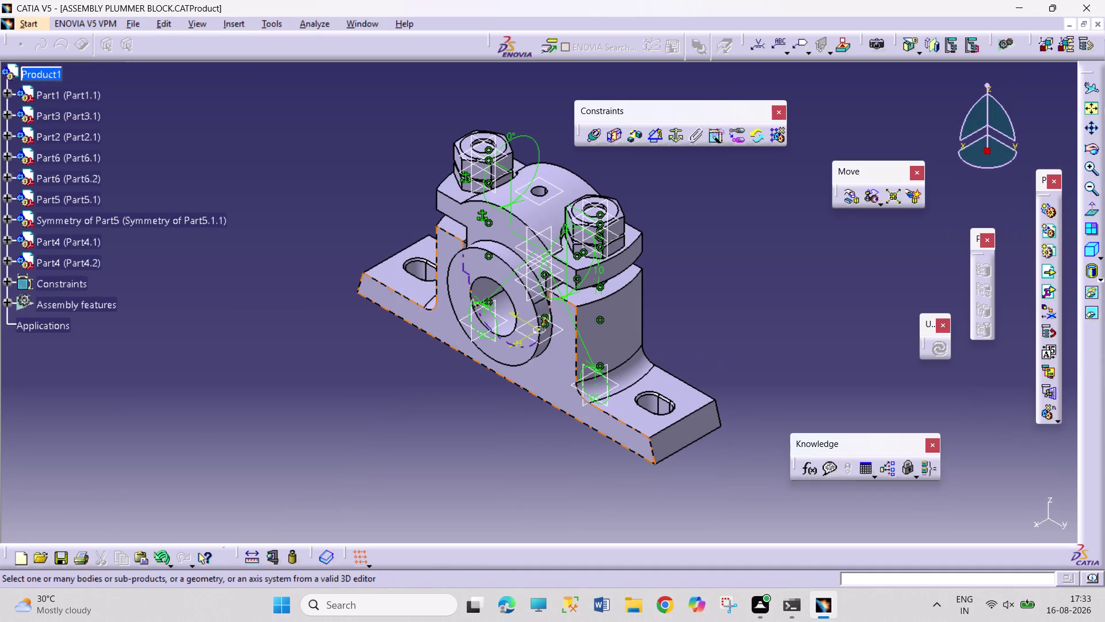
click(561, 376)
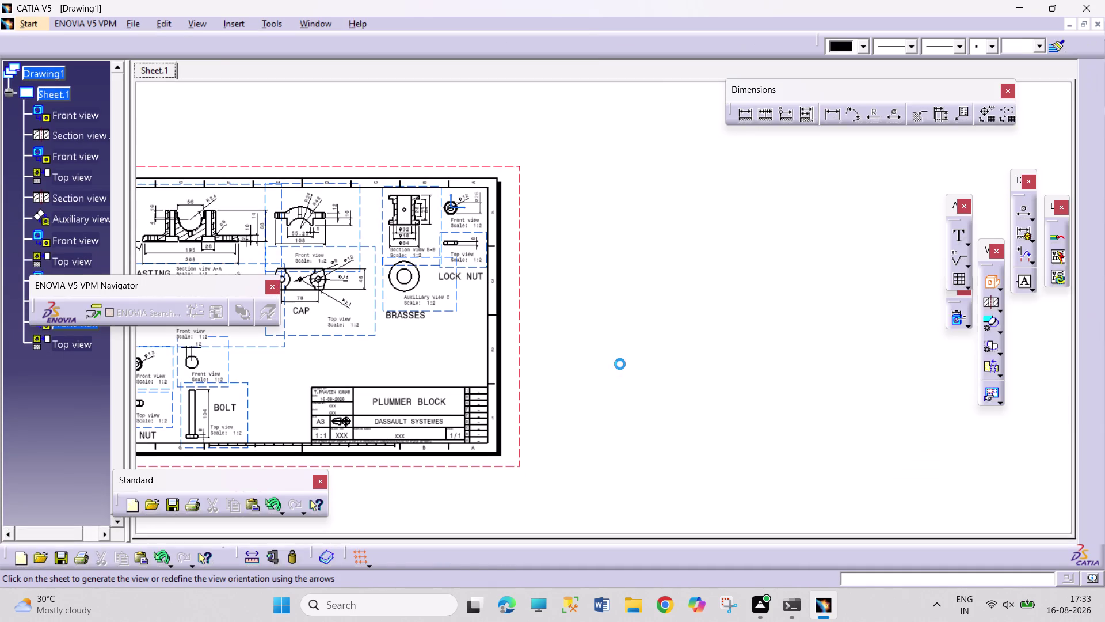
double_click(624, 416)
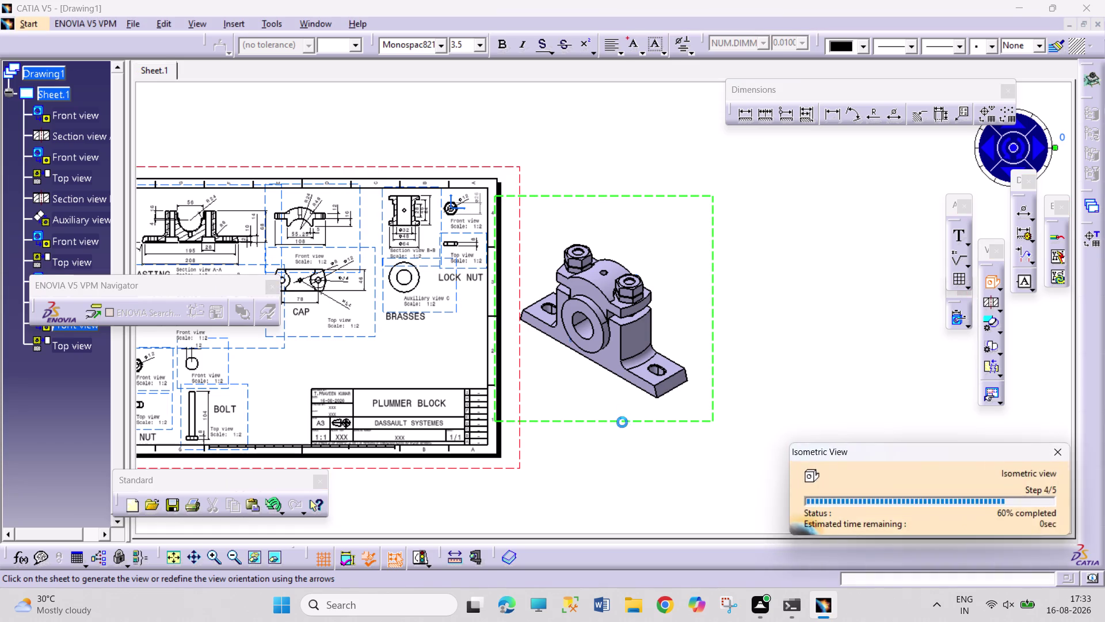
Set the isometric view's scale to 1:2 in its properties.
right_click(634, 433)
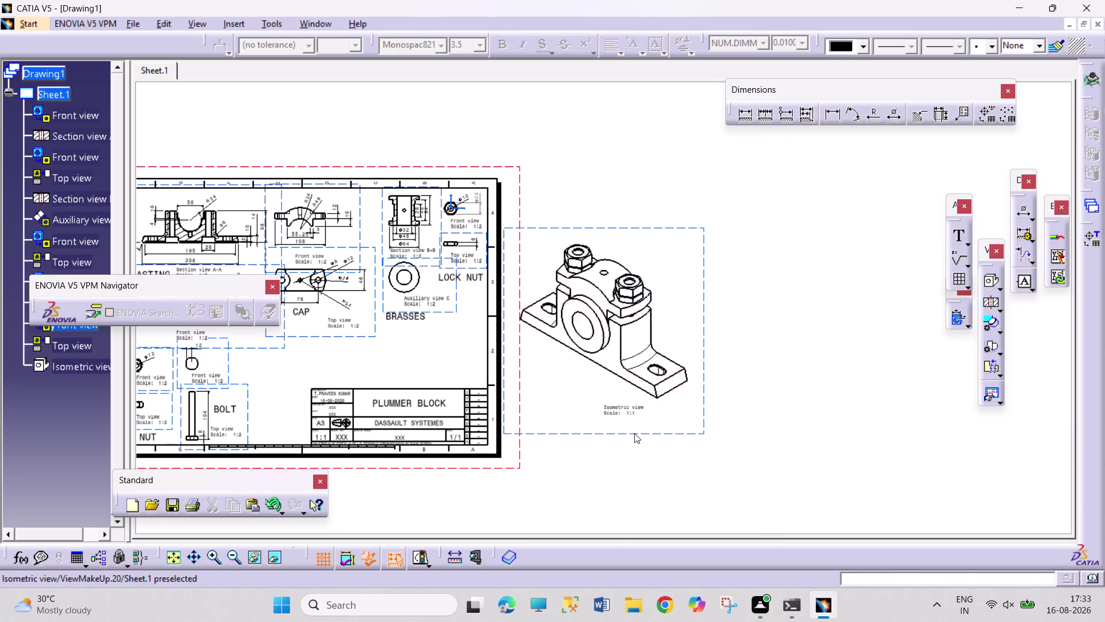
click(689, 211)
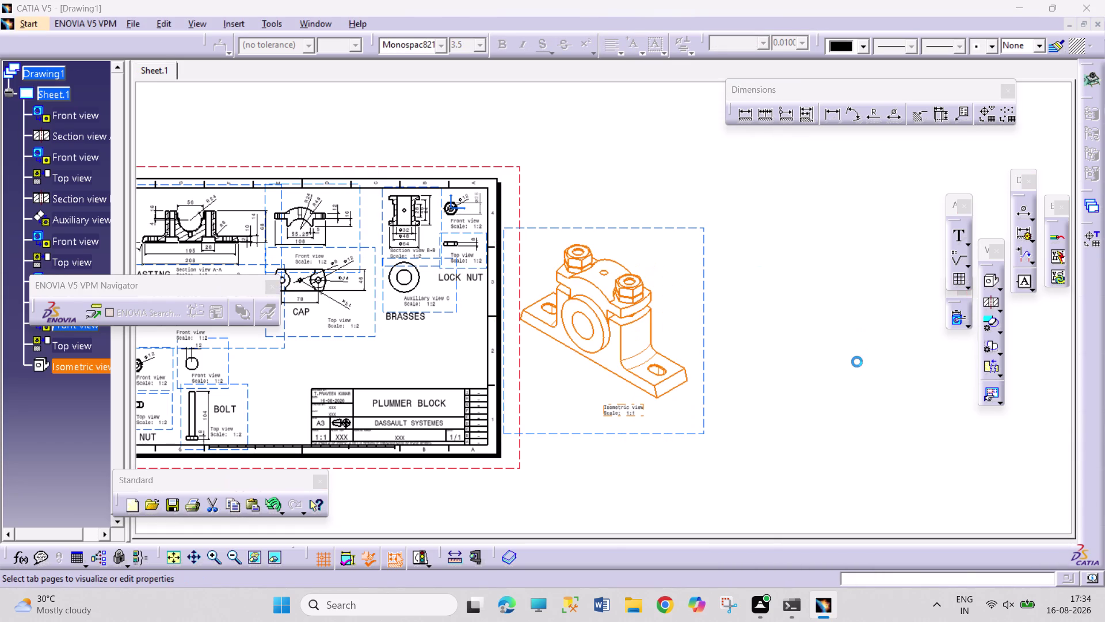
click(883, 260)
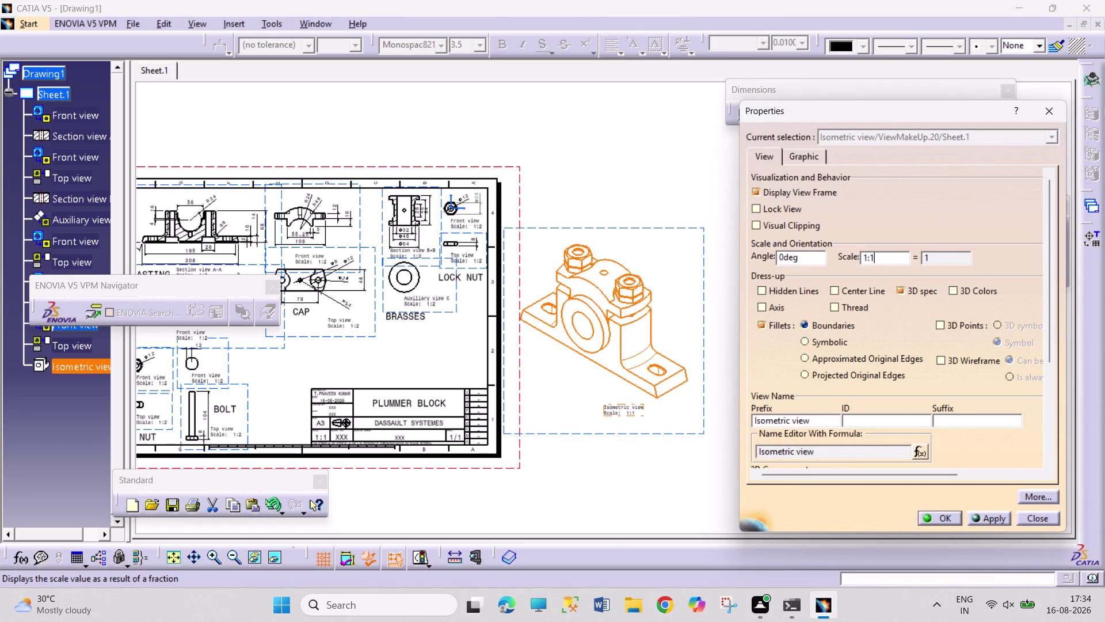
key(BackSpace)
key(2)
key(Return)
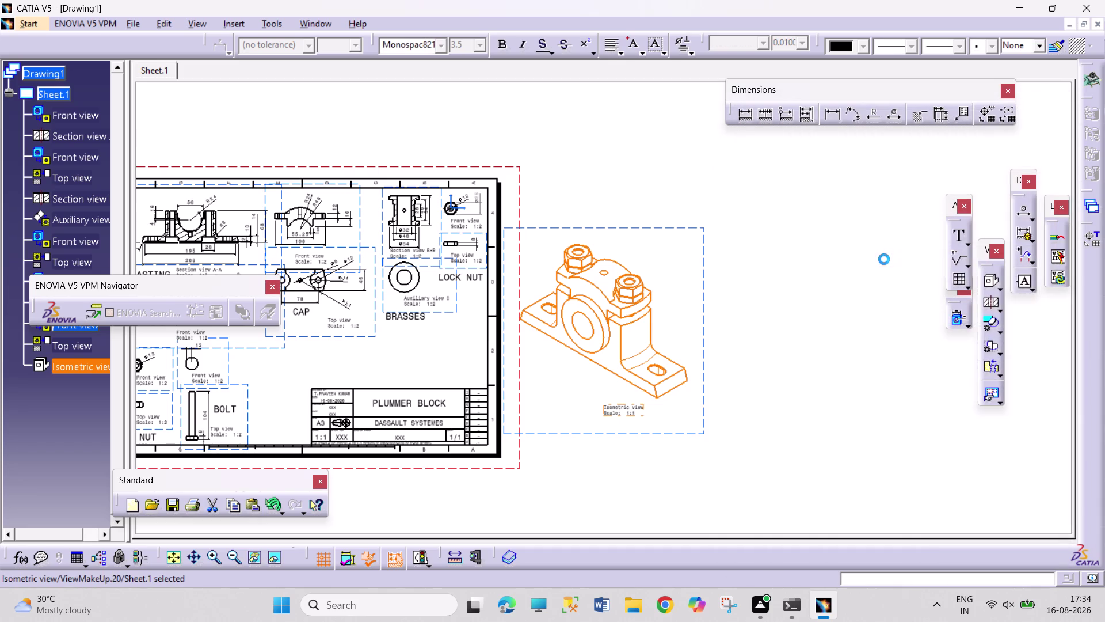
Move the isometric view onto the sheet next to the title block.
drag(596, 378, 497, 404)
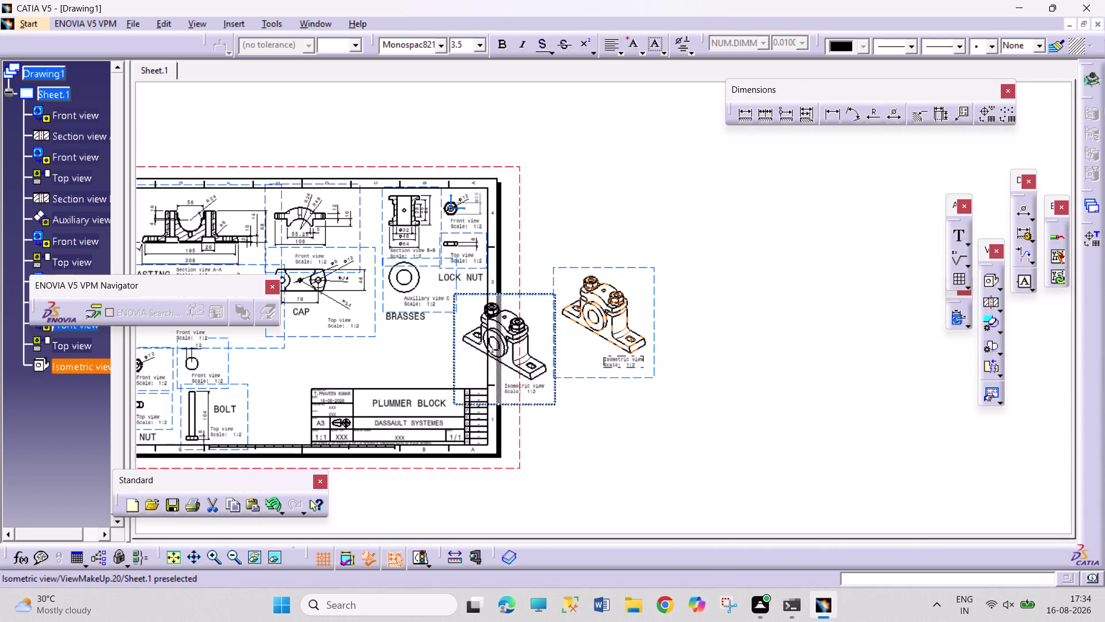
drag(497, 405, 262, 450)
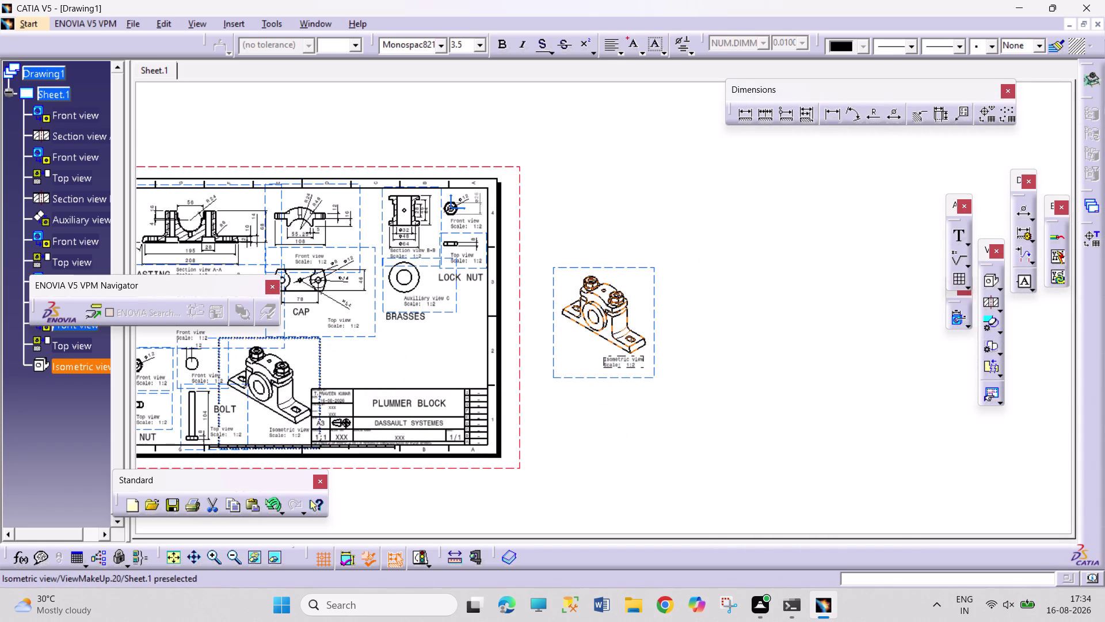
drag(262, 450, 260, 450)
click(614, 433)
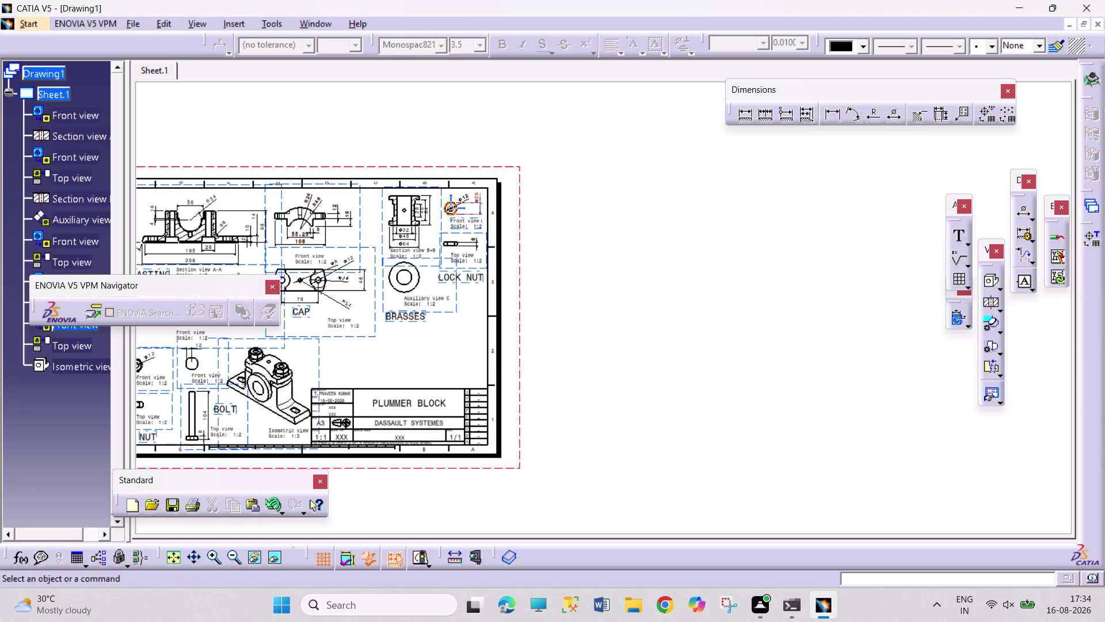
click(233, 25)
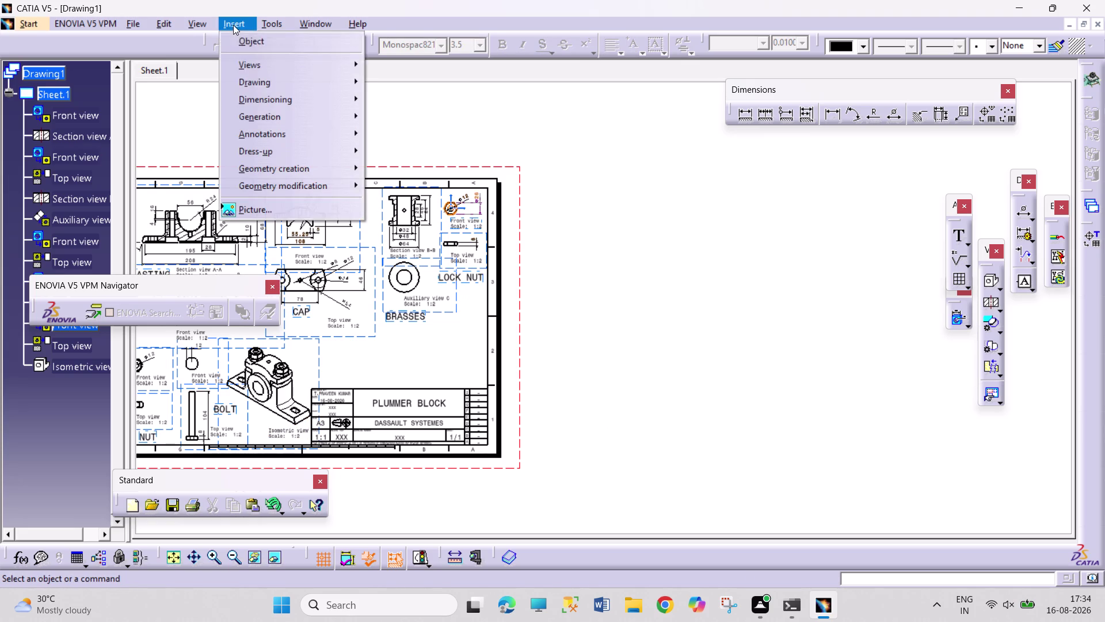
Start a bill of material insertion, then cancel it.
click(262, 121)
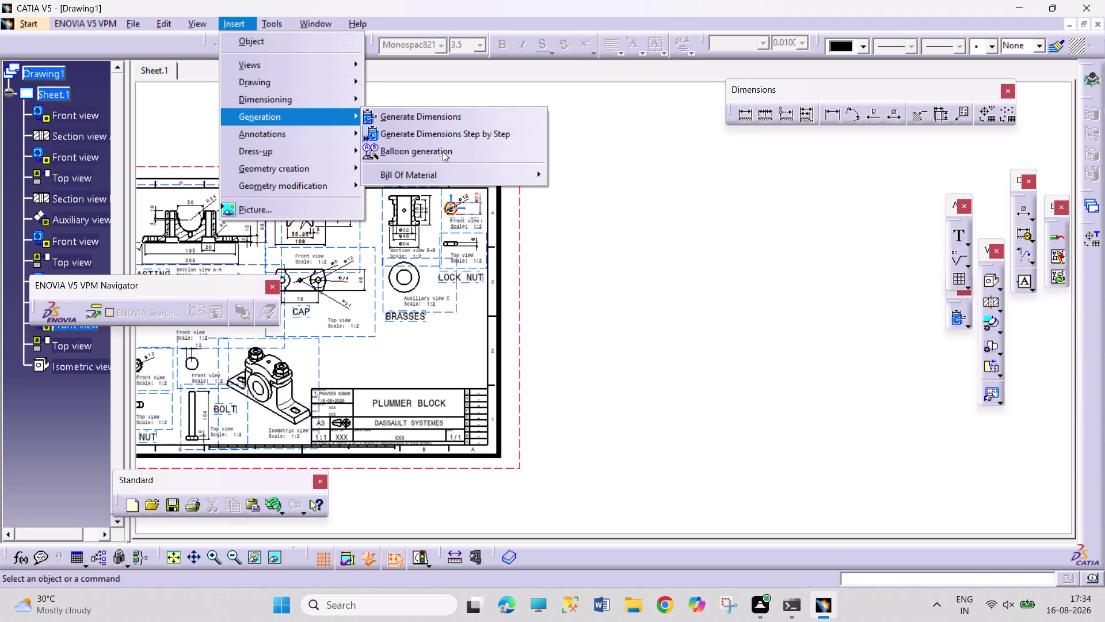
click(451, 167)
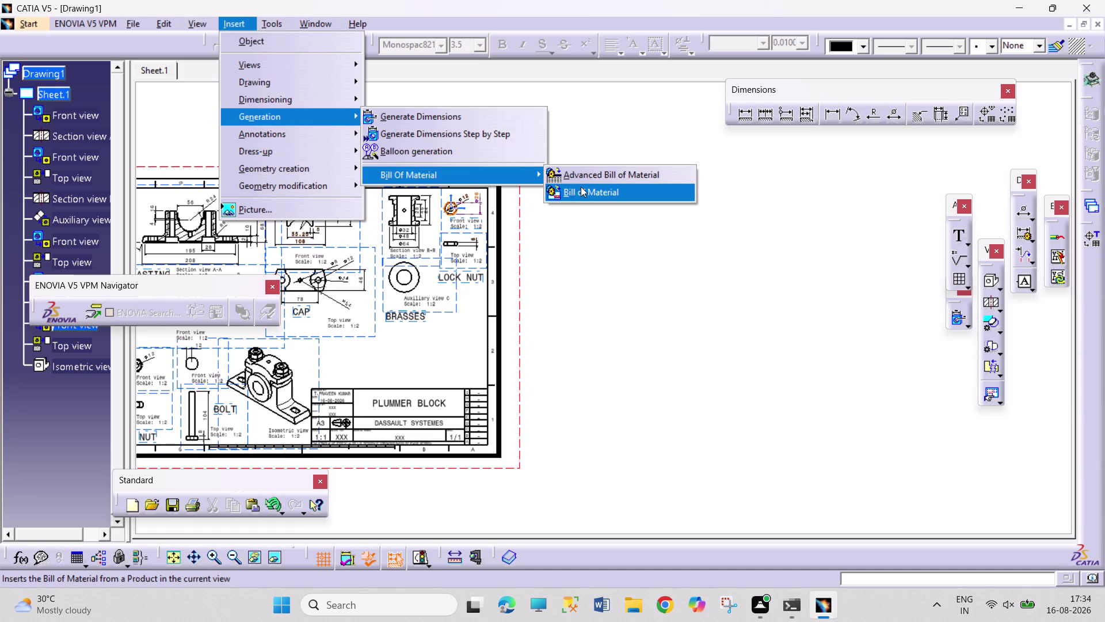
click(586, 192)
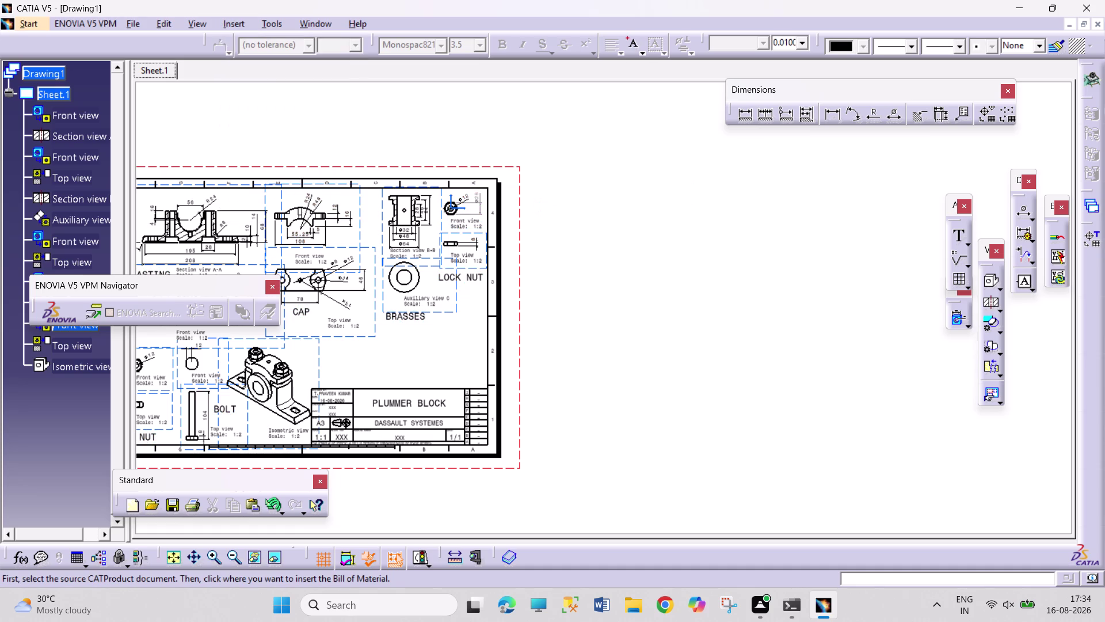
key(Escape)
key(Escape)
key(Escape)
key(Escape)
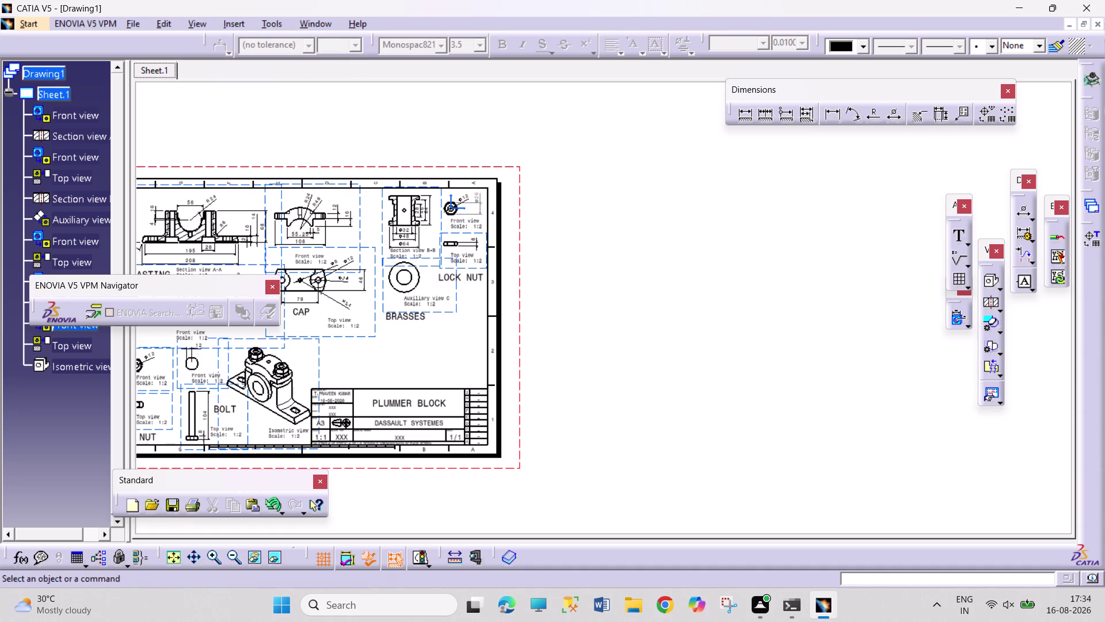
key(Escape)
key(Escape)
key(Escape)
key(Escape)
key(Escape)
key(Escape)
key(Escape)
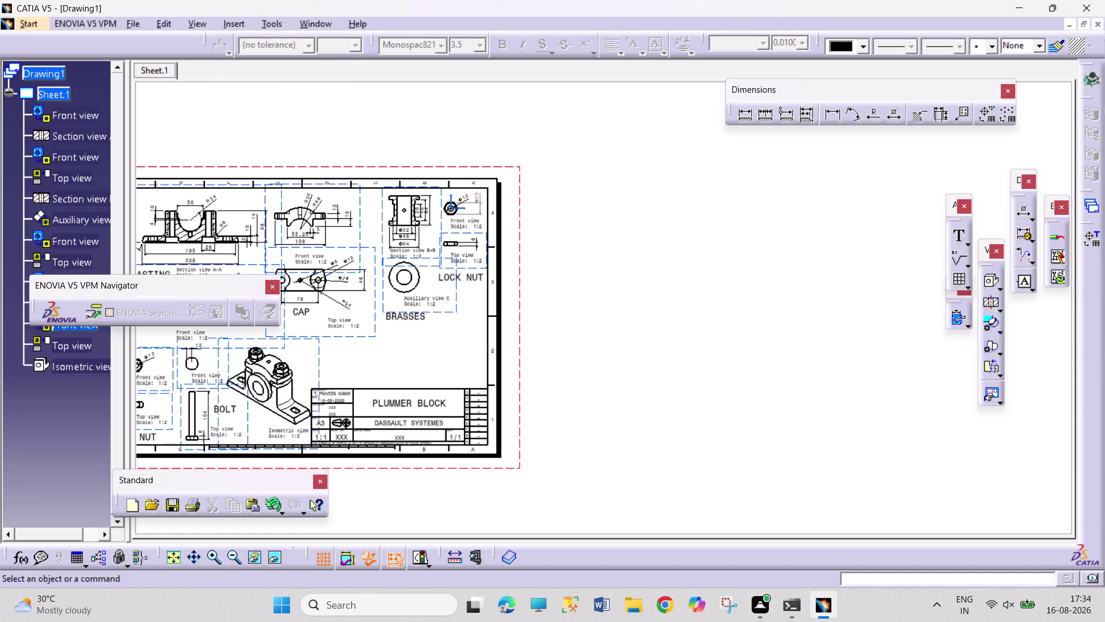
With the isometric view active, place the bill of material table and select its recapitulation.
double_click(319, 365)
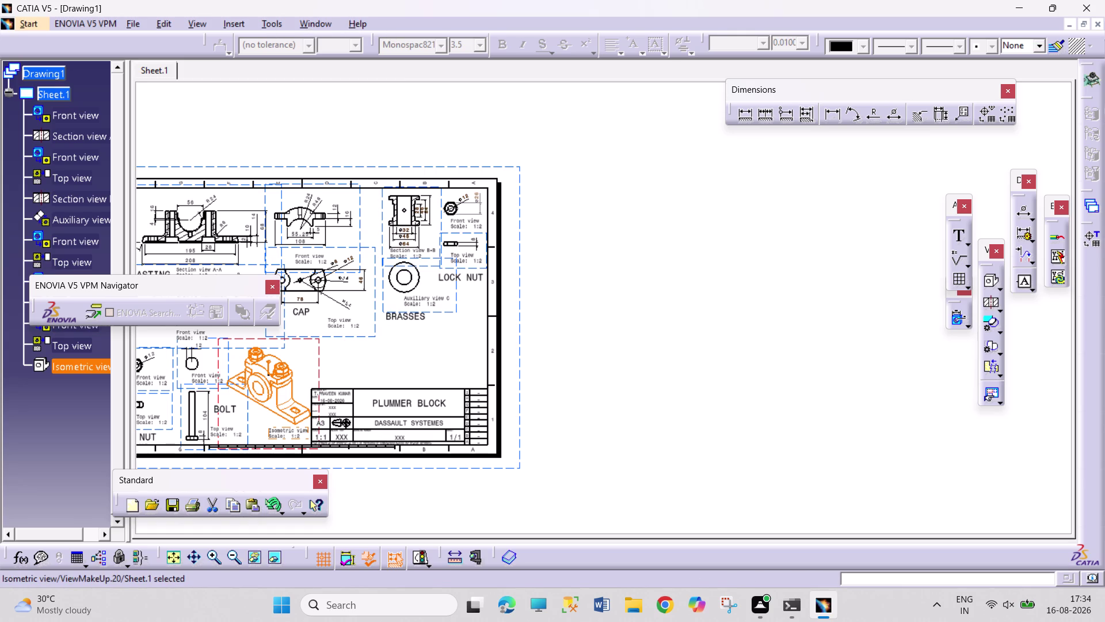
click(280, 24)
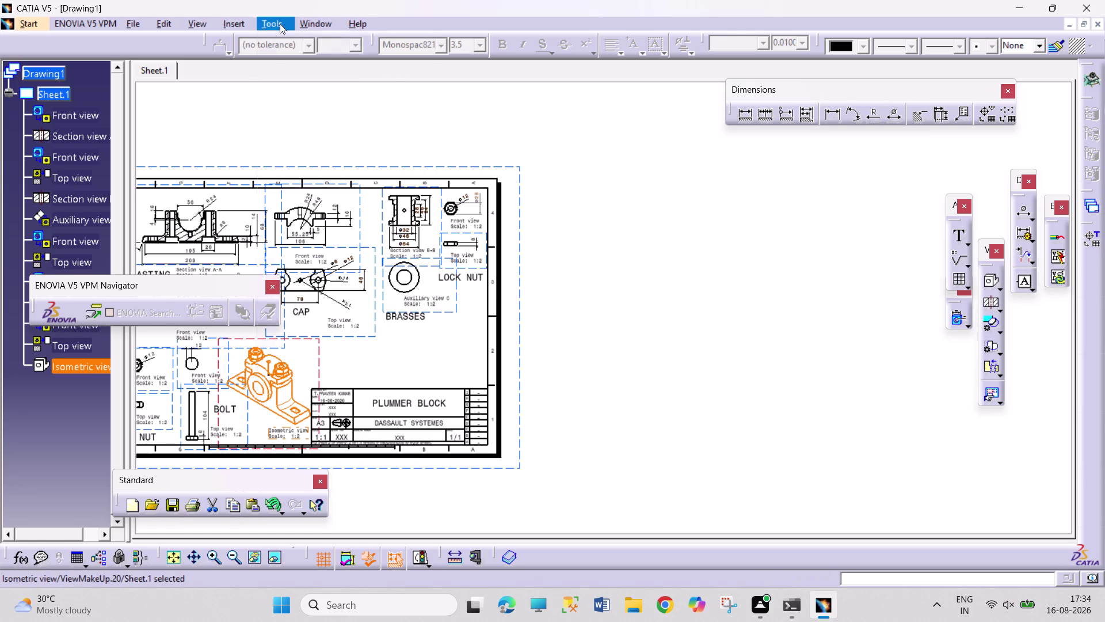
click(270, 119)
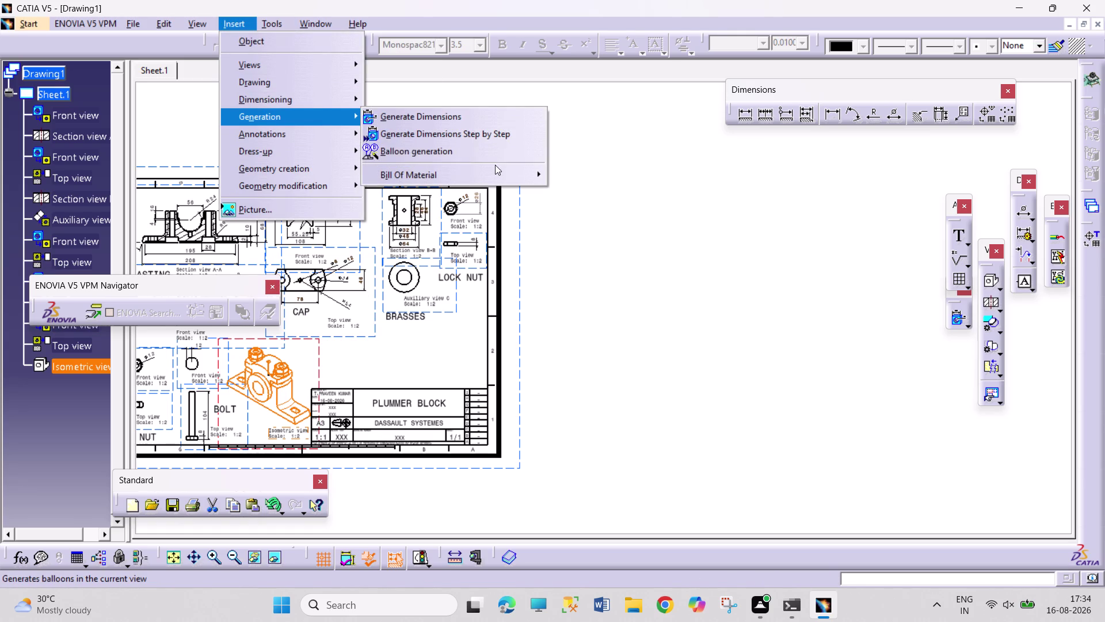
click(495, 182)
click(605, 195)
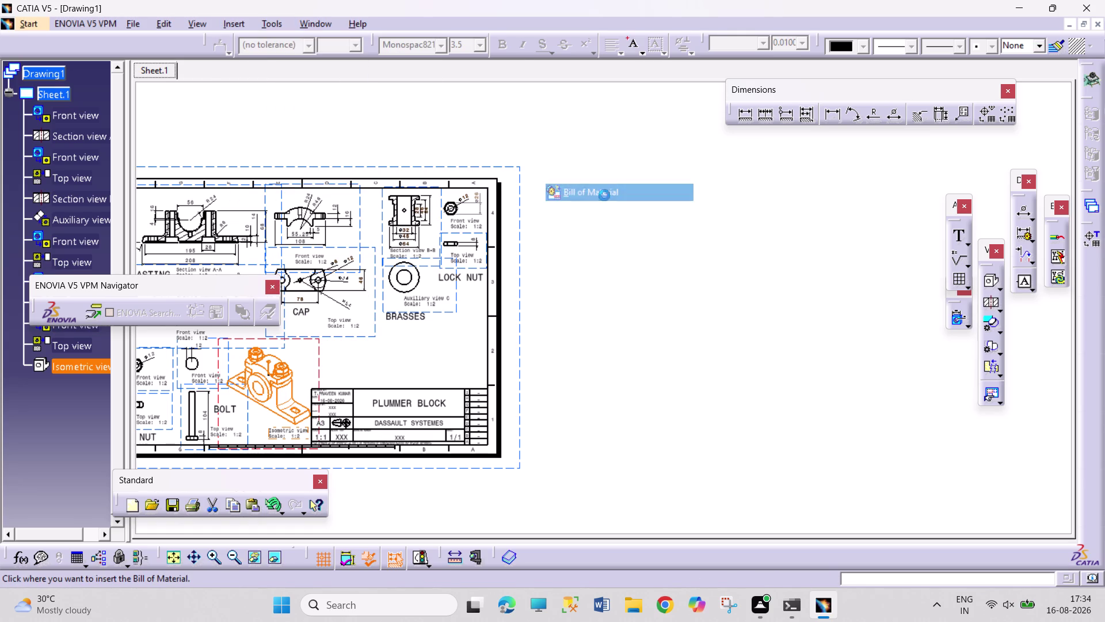
double_click(545, 355)
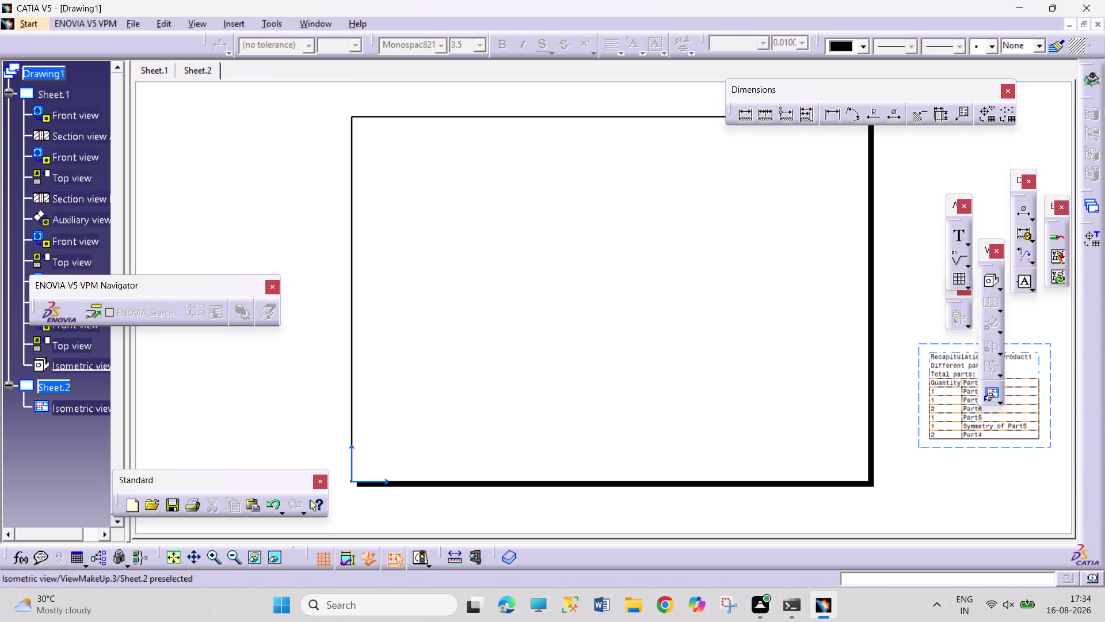
double_click(70, 364)
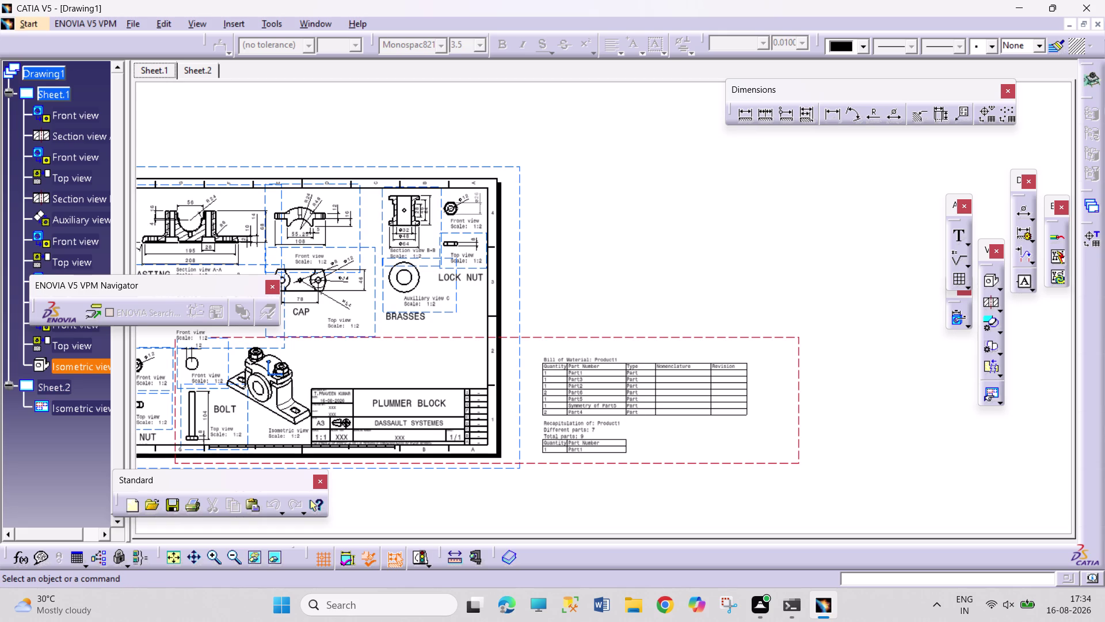
click(593, 432)
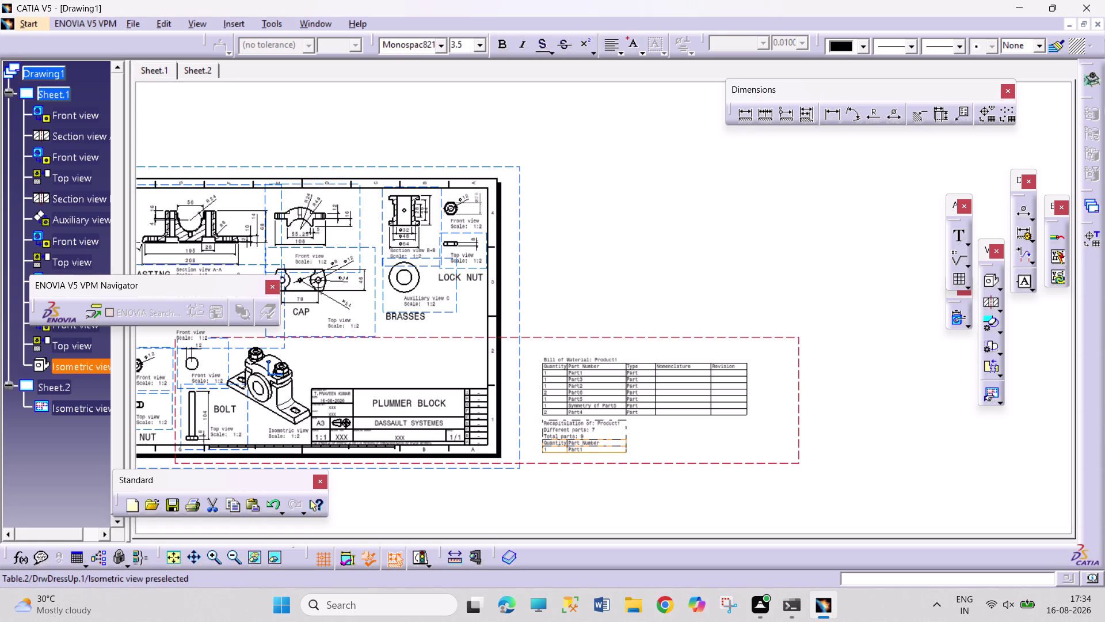
Delete the recapitulation summary and select the bill of material table.
key(Delete)
click(680, 365)
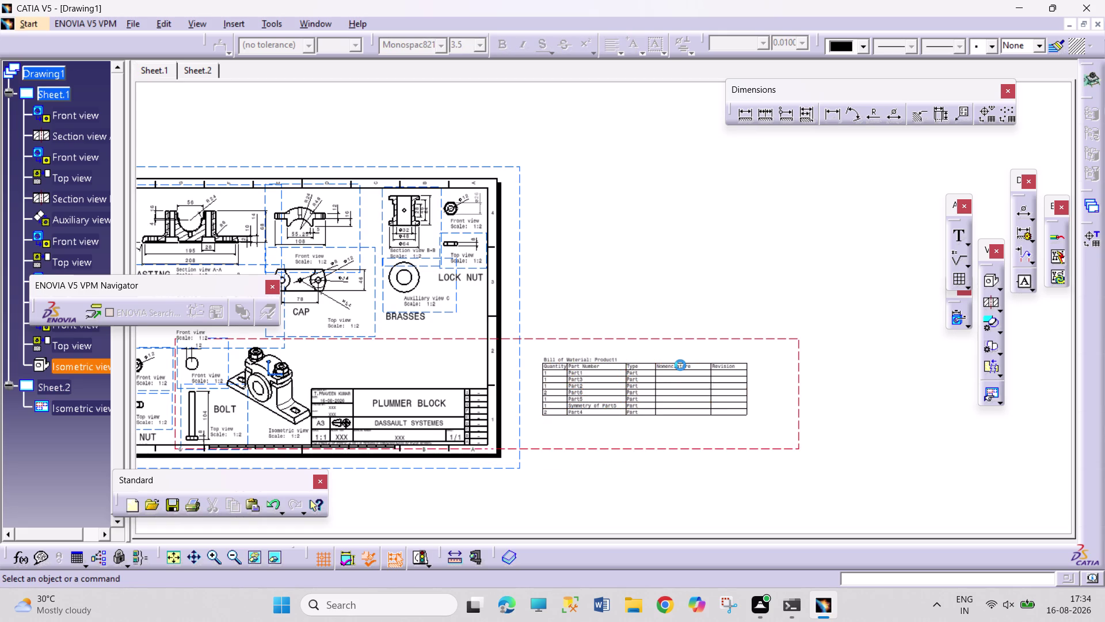
click(680, 358)
click(676, 354)
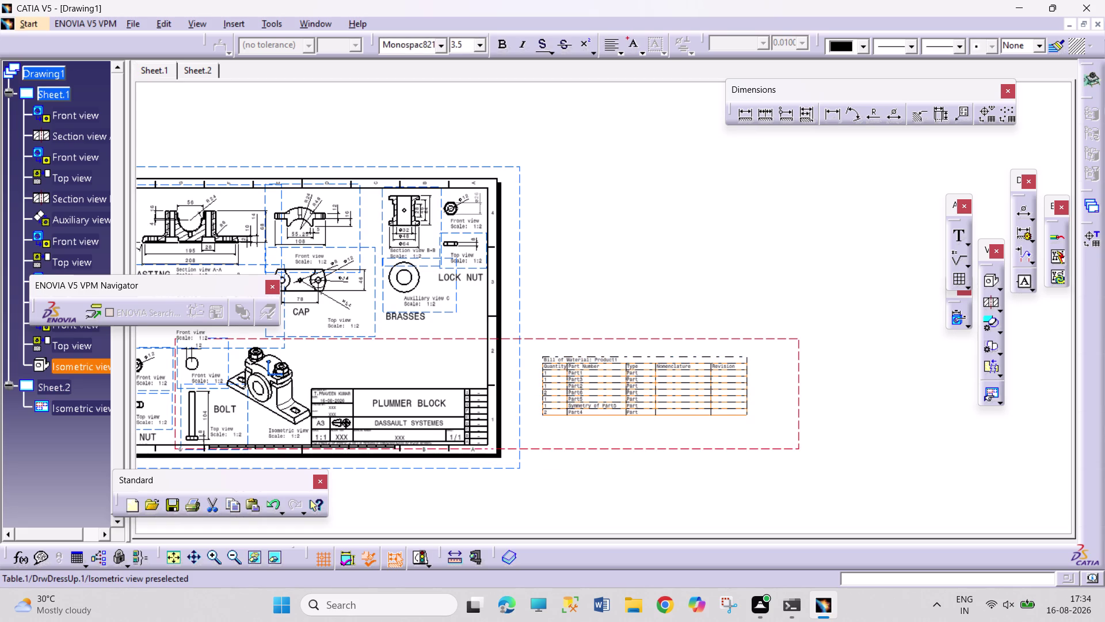
click(675, 361)
Undo the recent changes, bringing back the recapitulation summary.
key(ctrl+z)
key(ctrl+z)
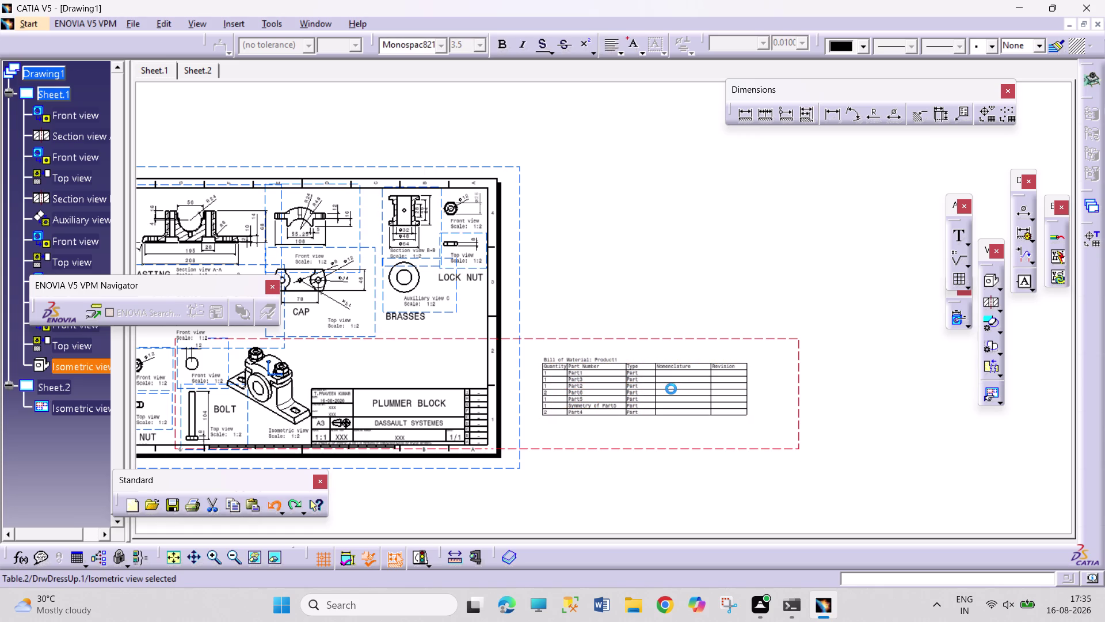
key(z)
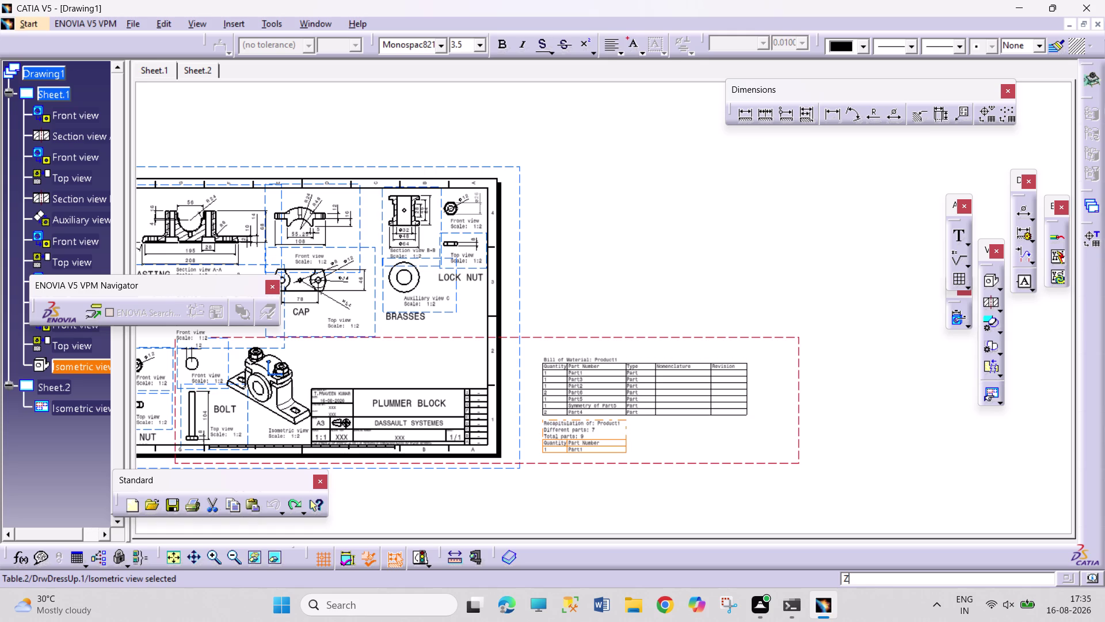
key(ctrl+z)
key(ctrl+z)
key(ctrl+z)
key(ctrl+z)
key(ctrl+z)
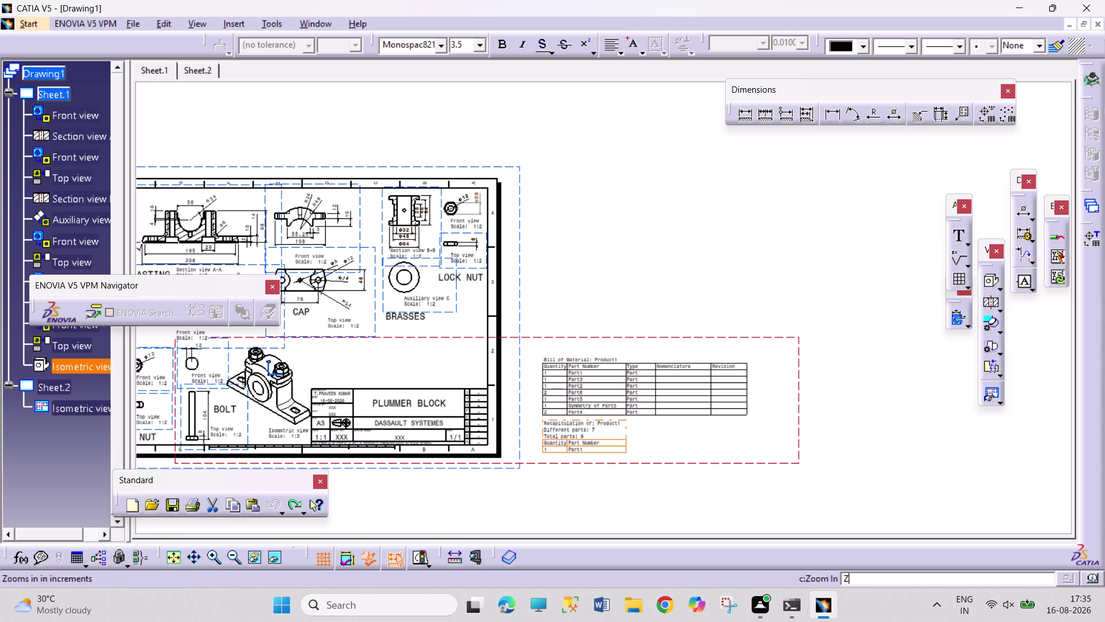
Delete the recapitulation summary again.
click(606, 432)
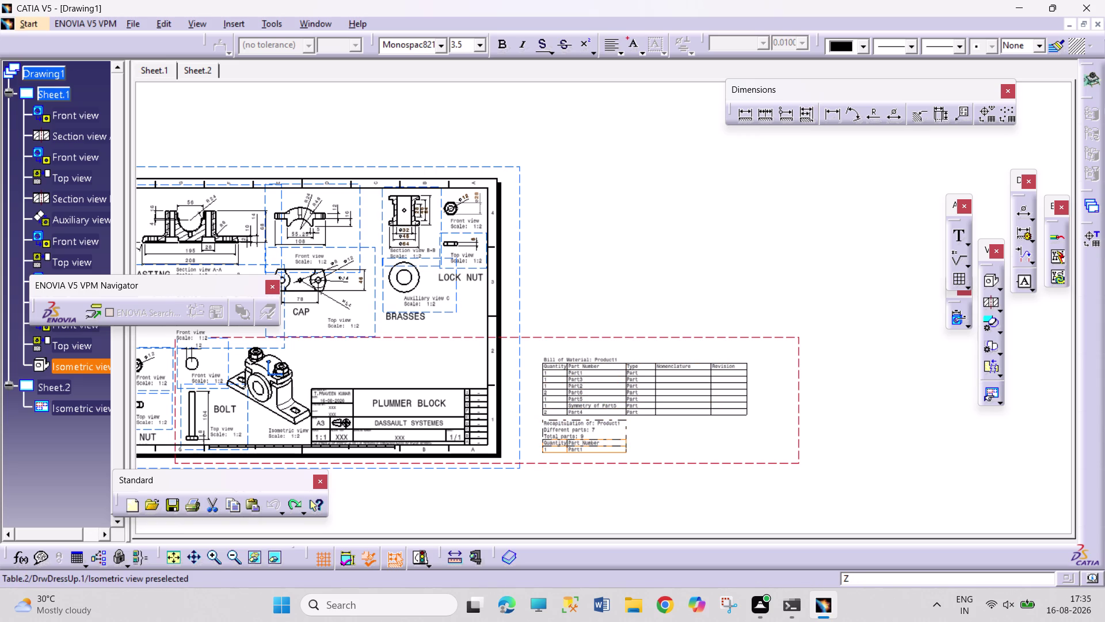
key(Delete)
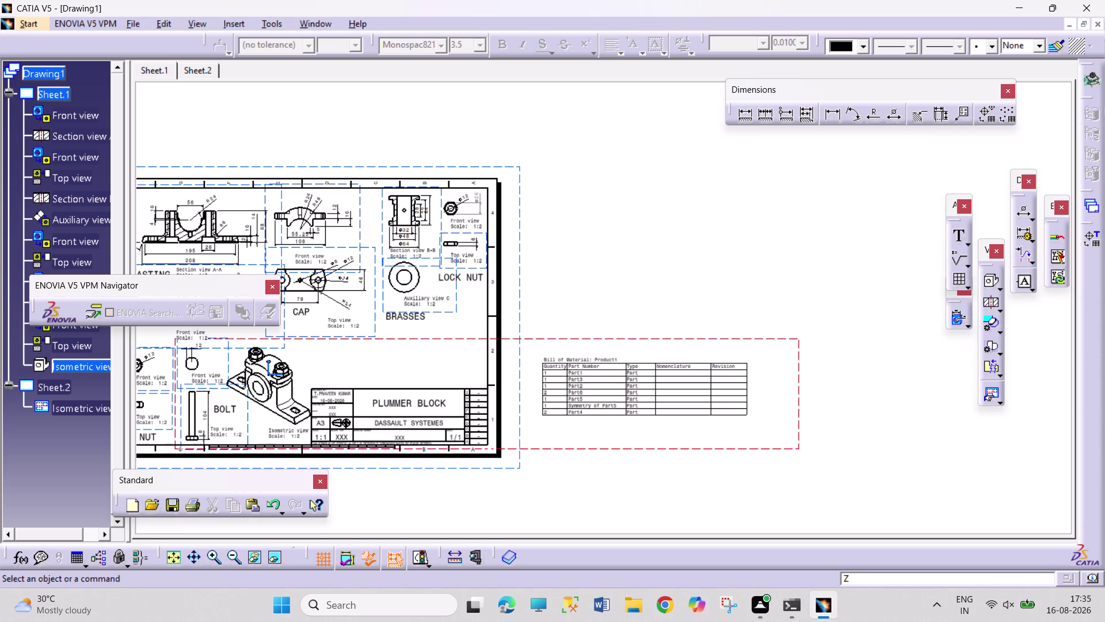
click(690, 365)
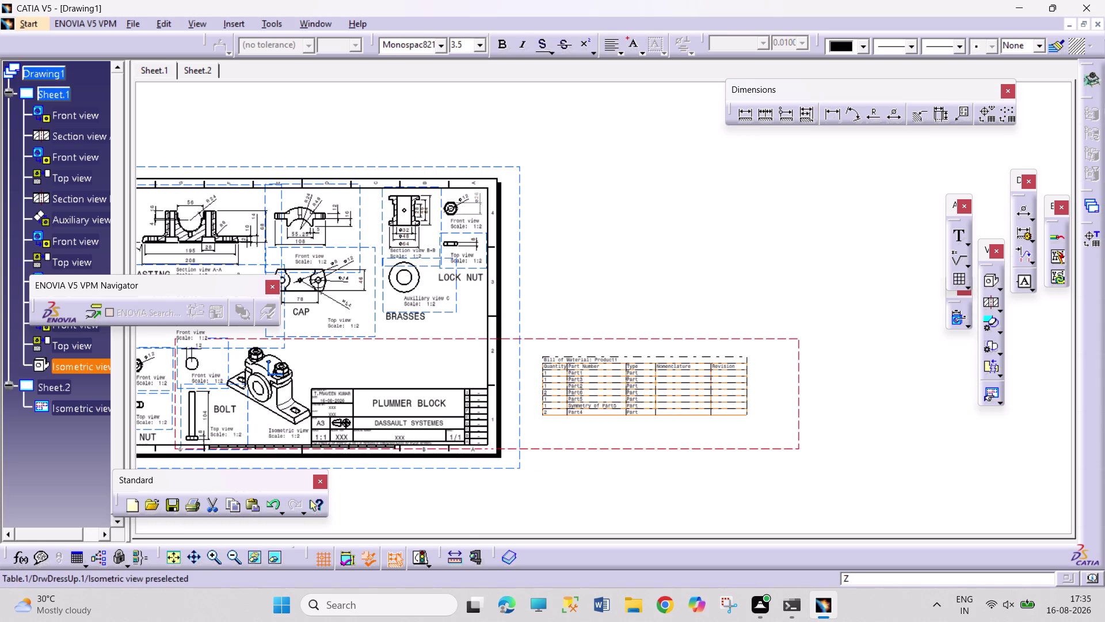
double_click(690, 358)
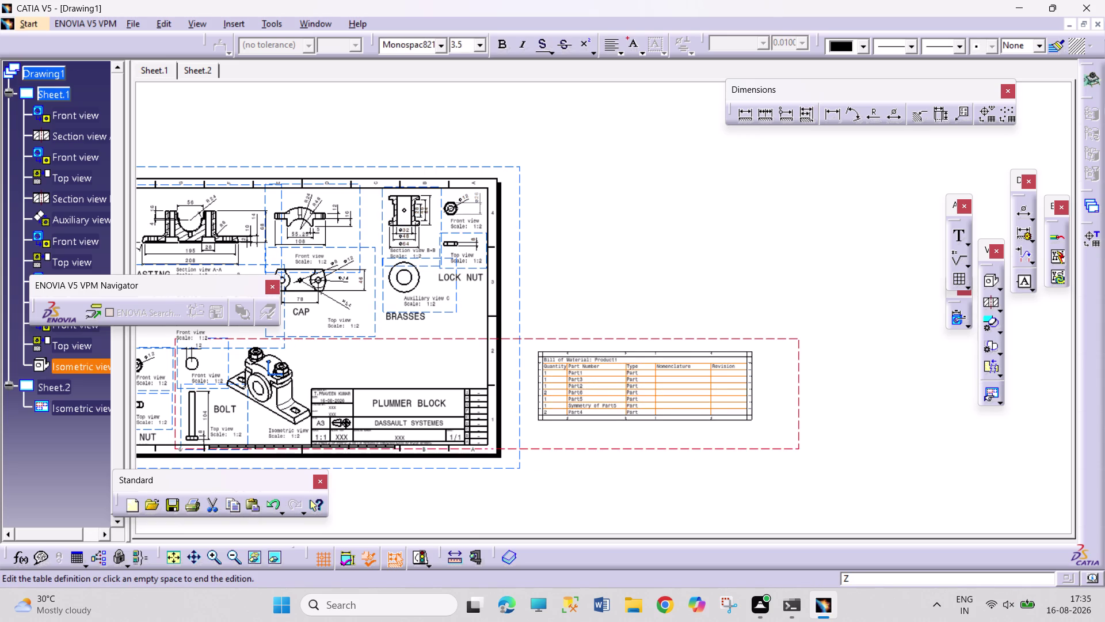
click(681, 354)
key(Delete)
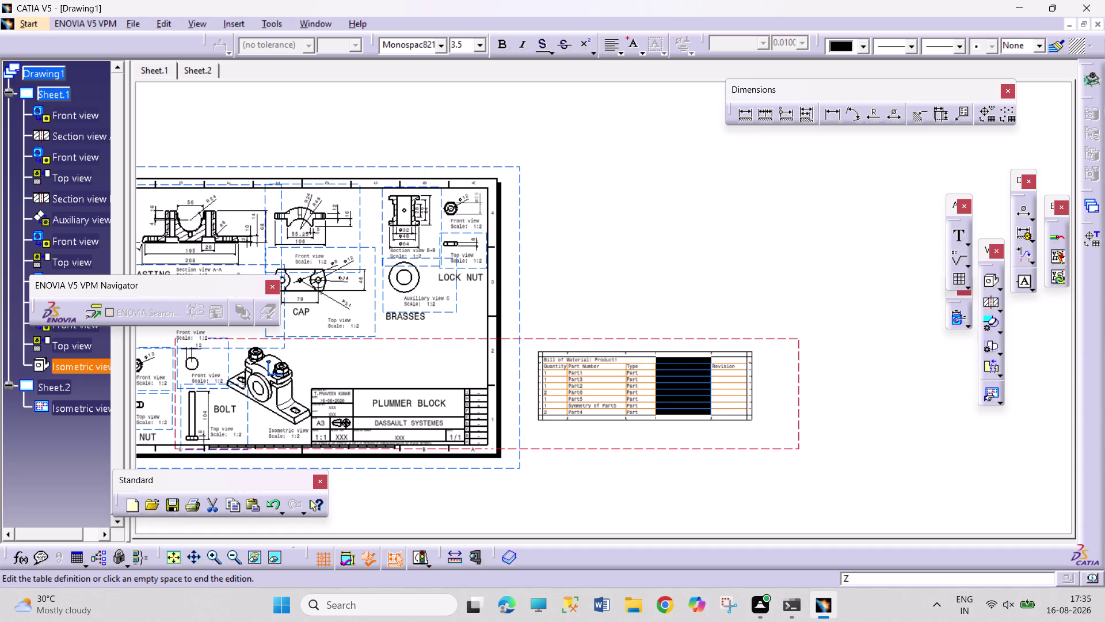
click(674, 355)
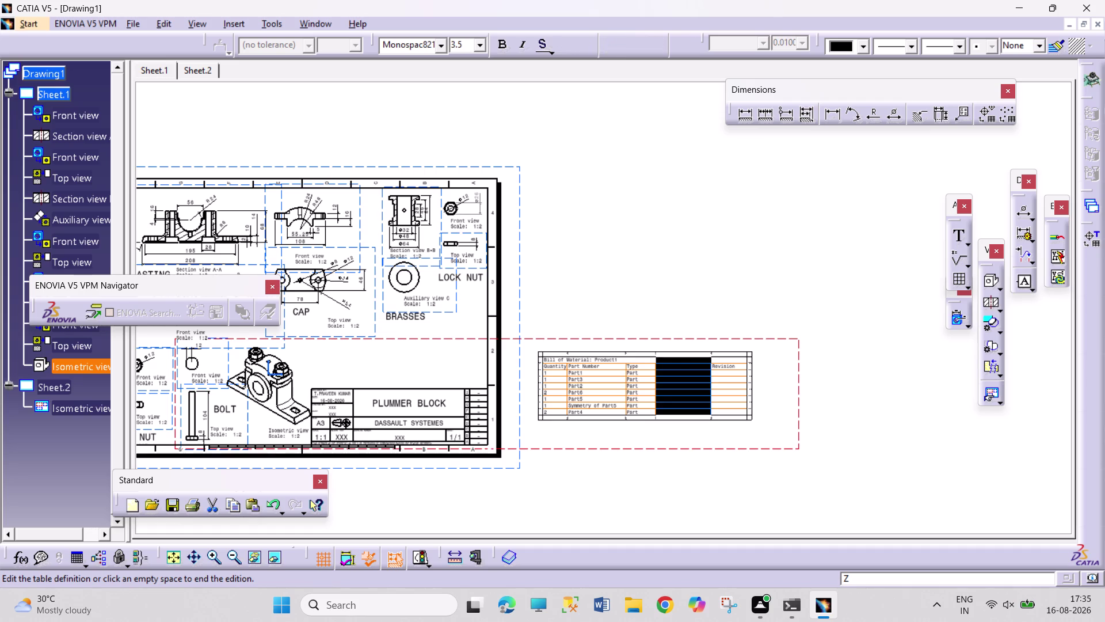
right_click(675, 355)
click(689, 377)
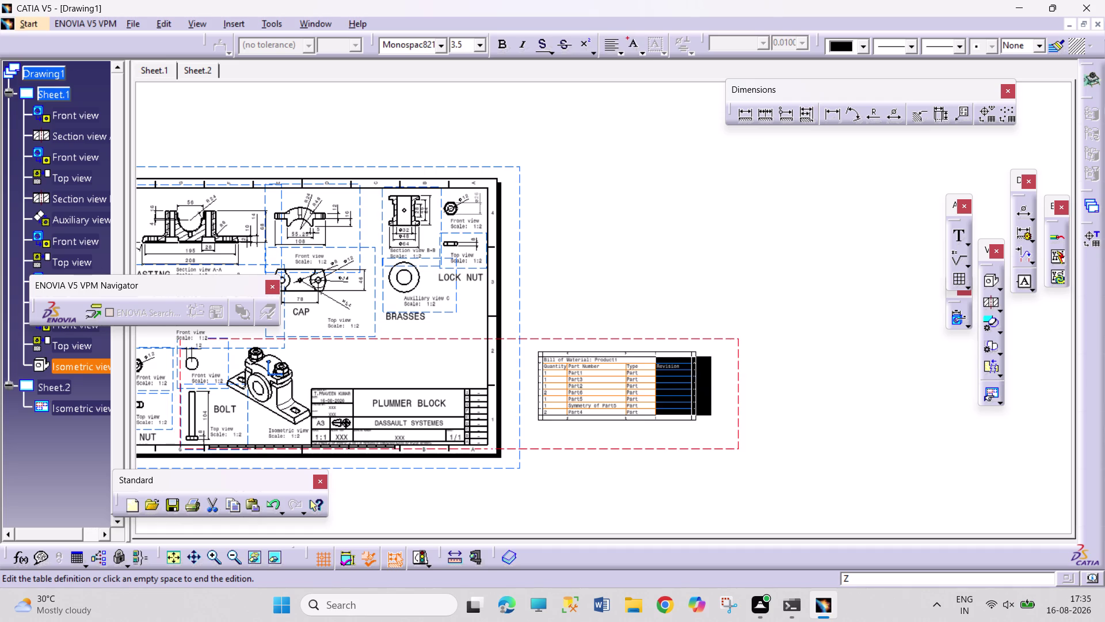
right_click(681, 355)
click(688, 382)
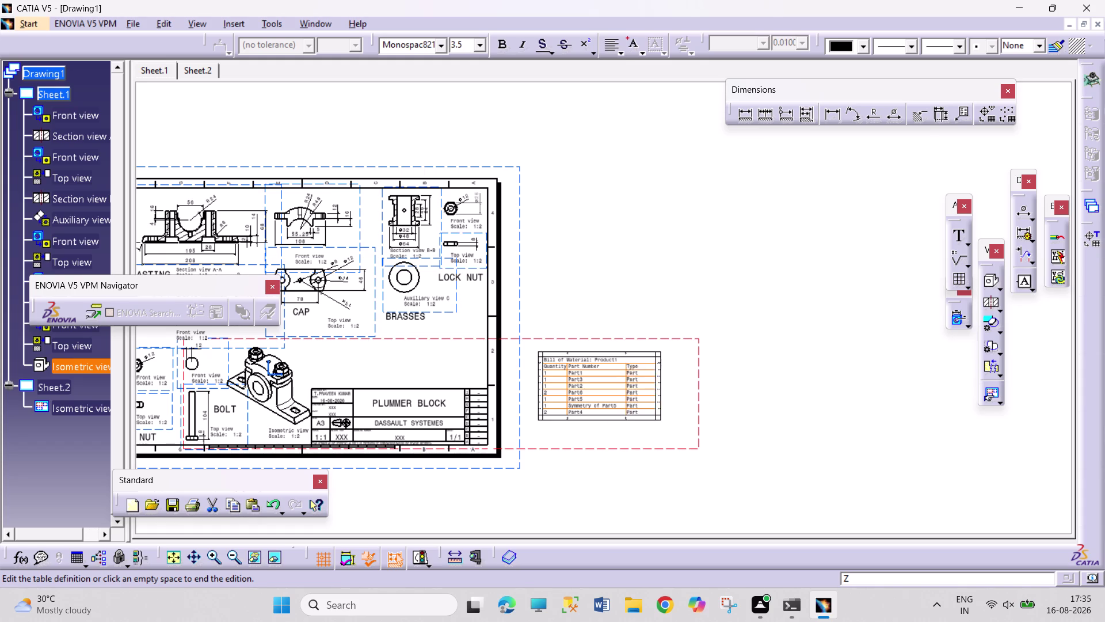
key(ctrl+z)
key(ctrl+z)
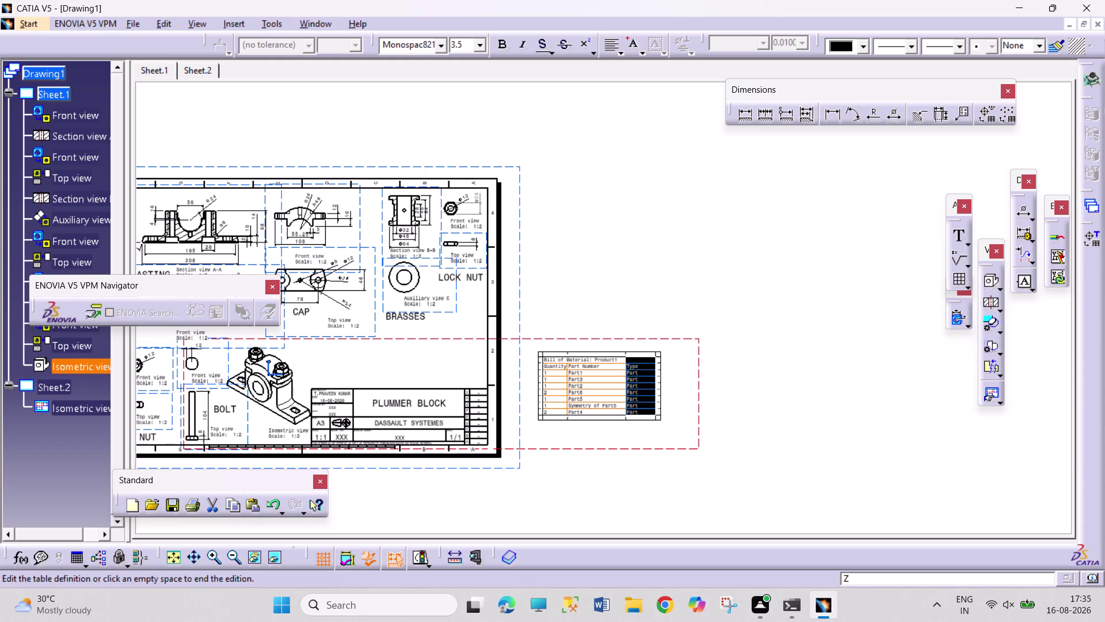
key(ctrl+z)
key(ctrl+z)
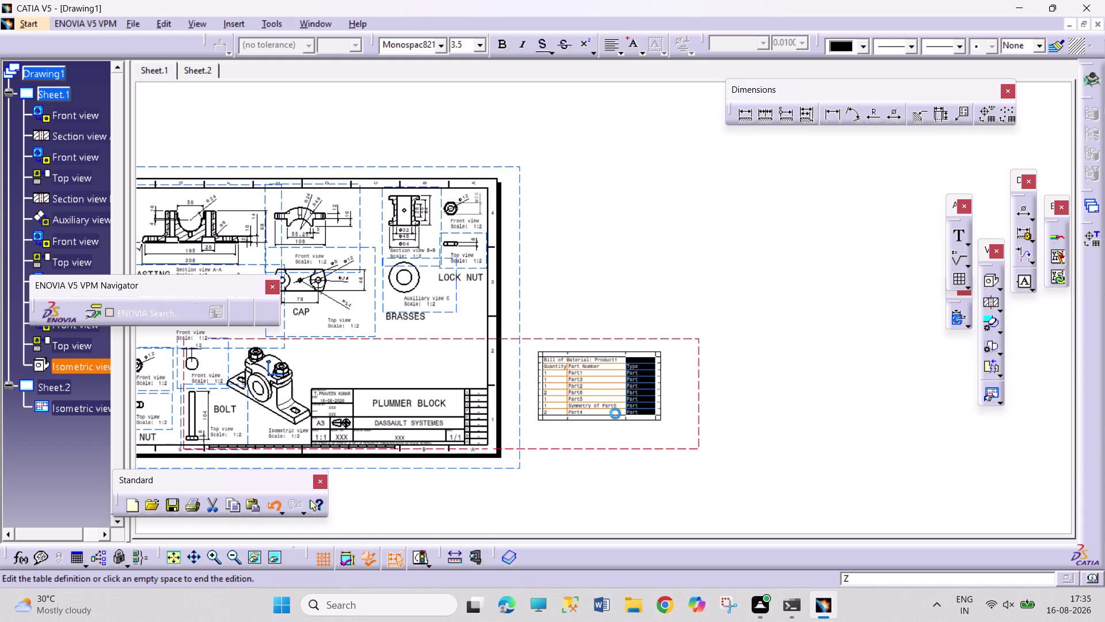
click(539, 352)
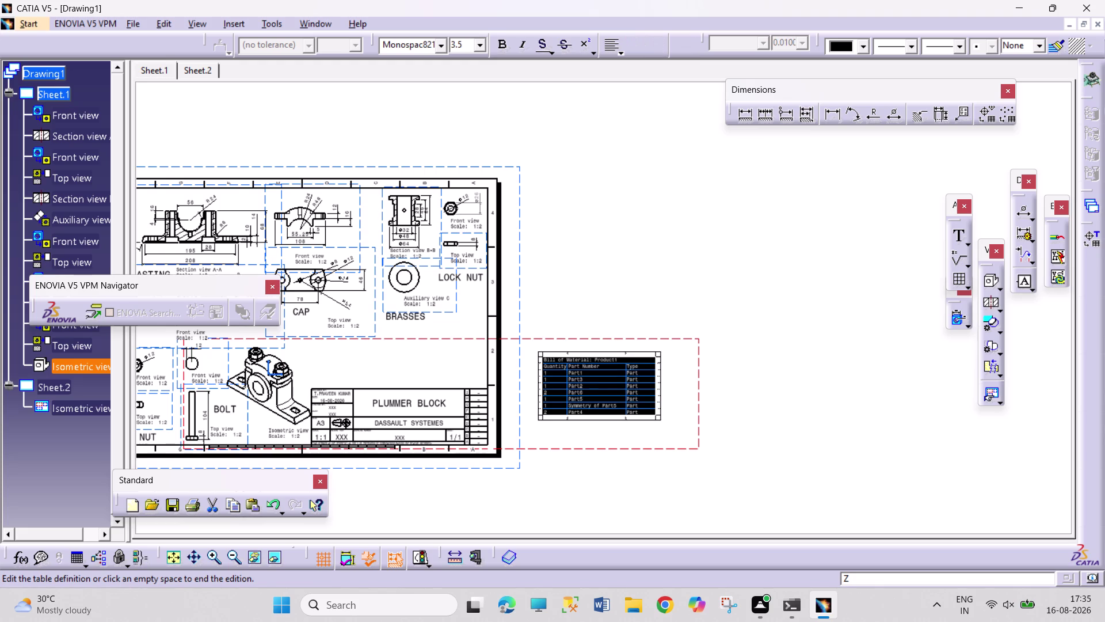
click(537, 348)
click(532, 349)
click(540, 362)
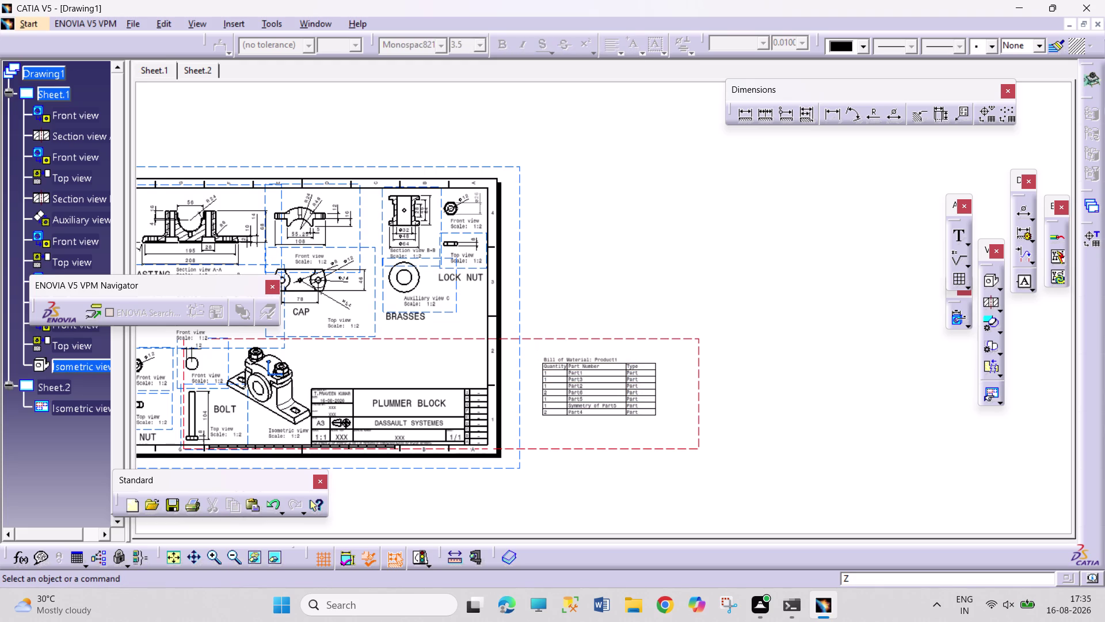
click(542, 363)
double_click(543, 363)
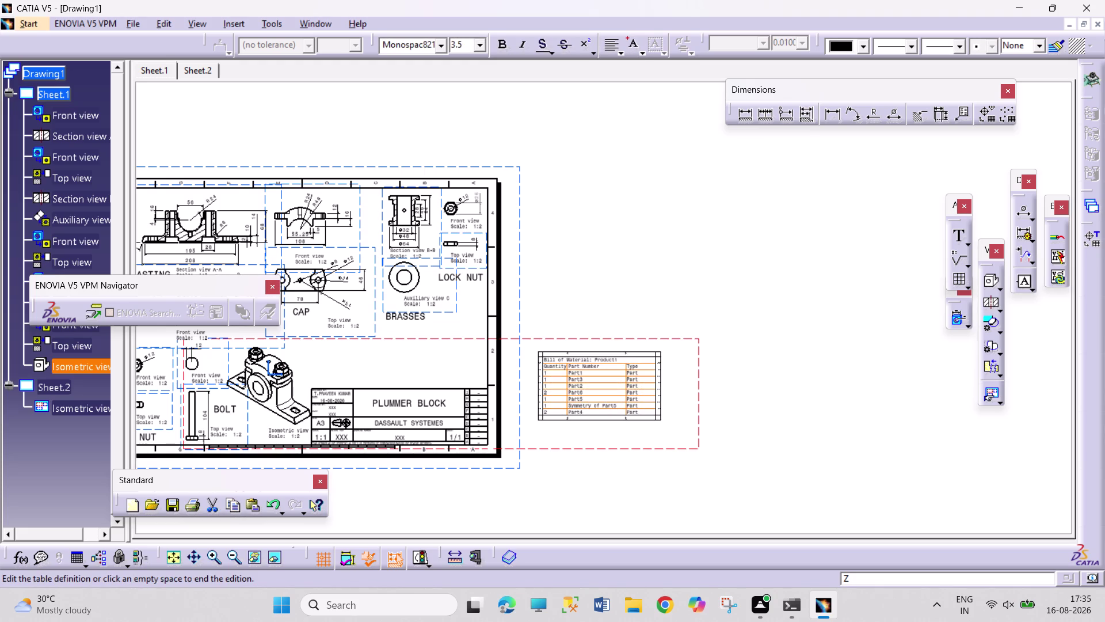
drag(539, 353, 467, 350)
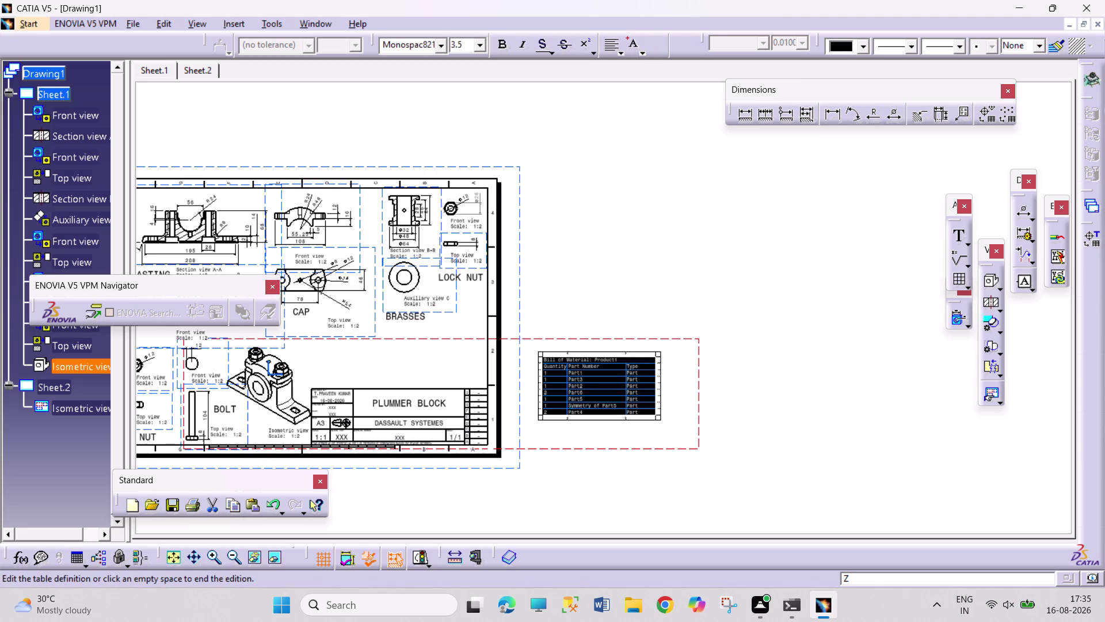
click(659, 481)
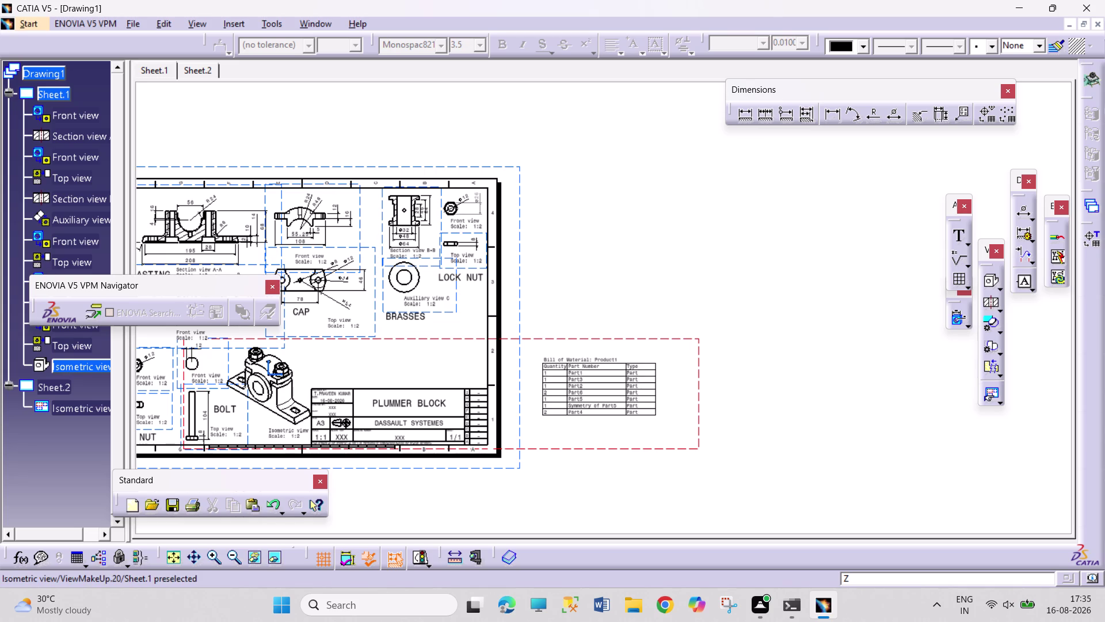
double_click(630, 418)
triple_click(629, 413)
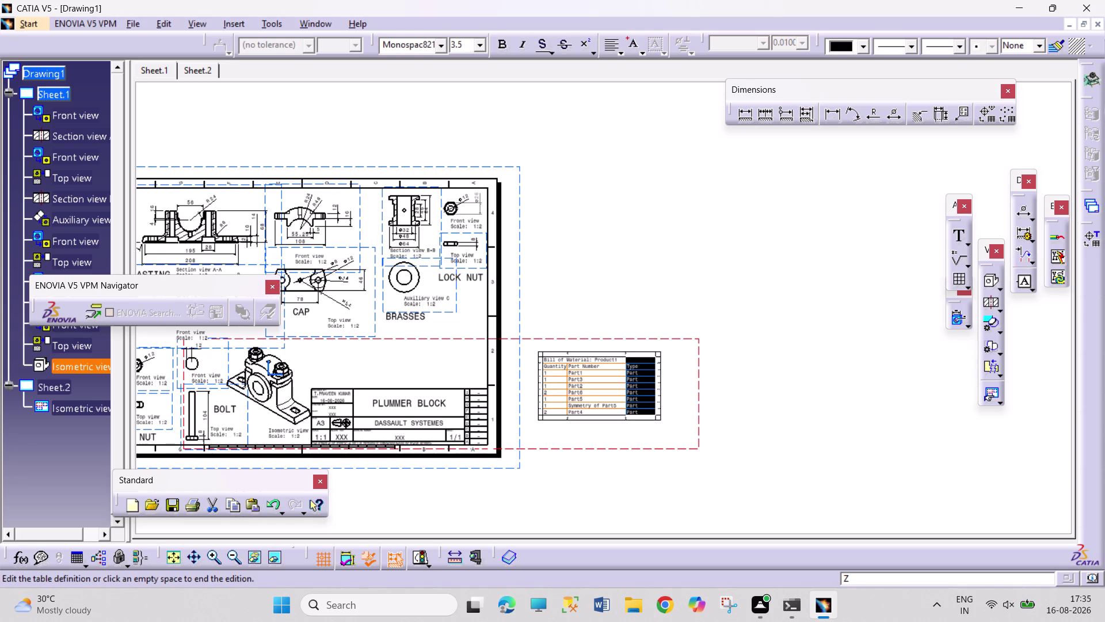
drag(539, 350, 509, 361)
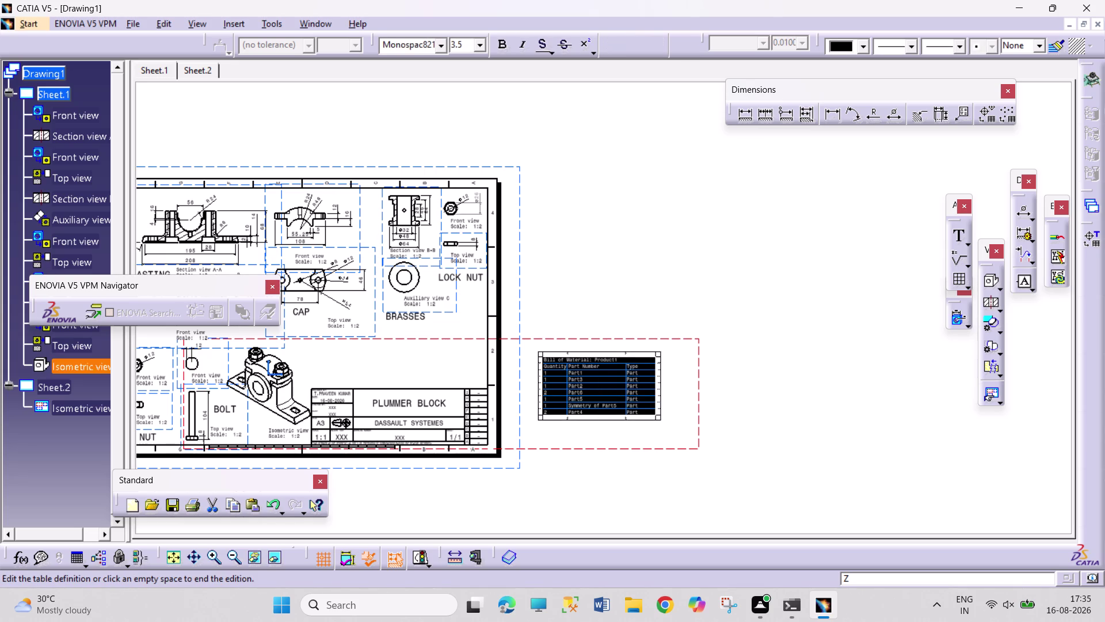
drag(658, 418, 634, 421)
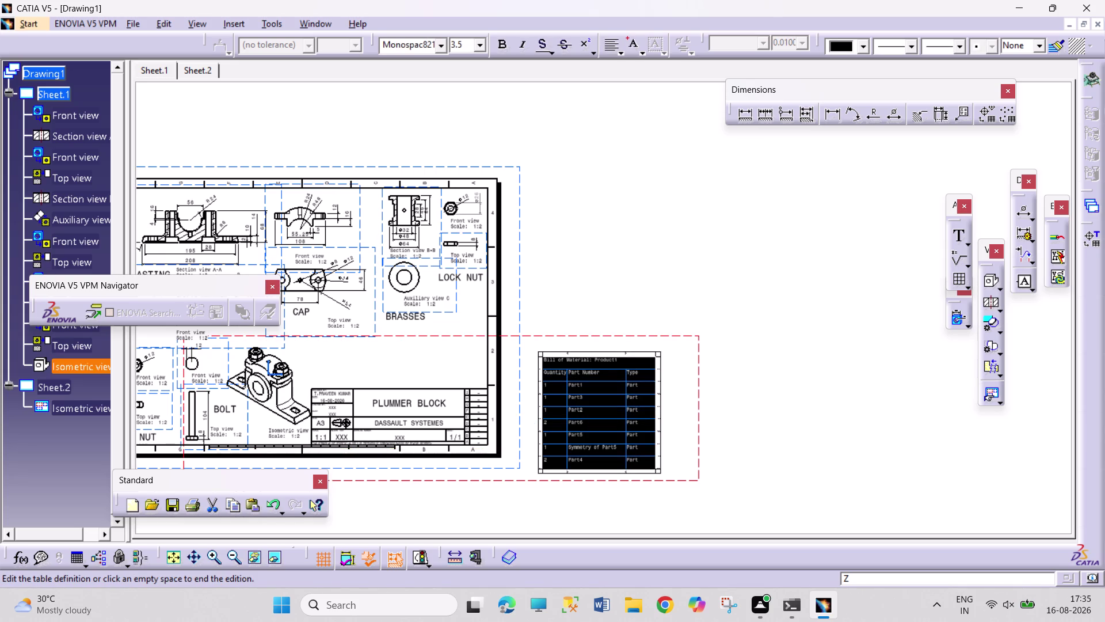
key(ctrl+z)
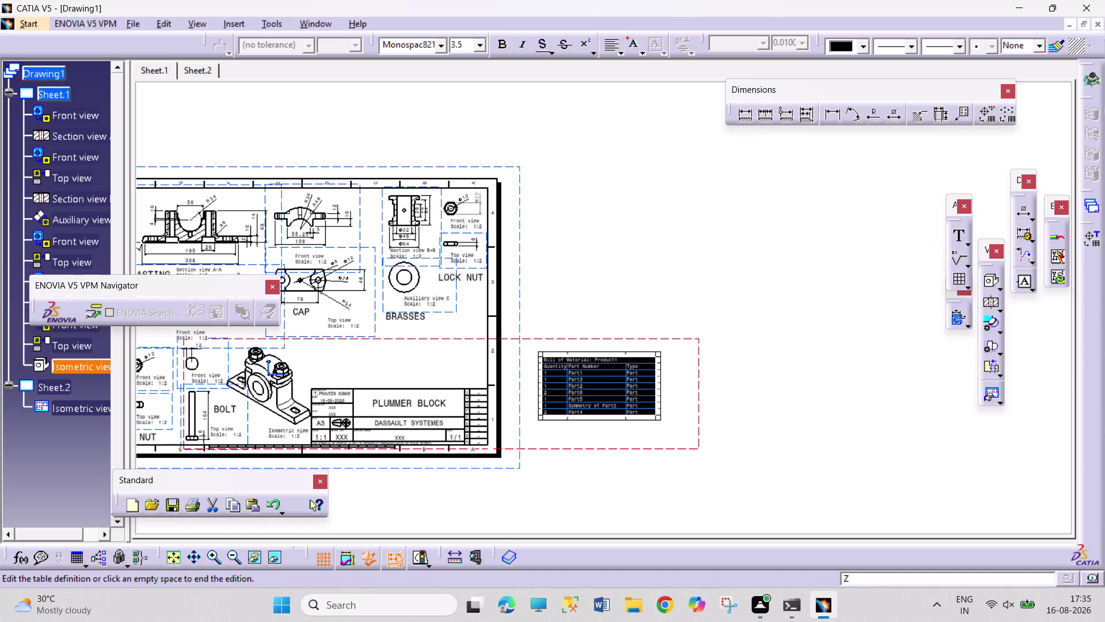
key(Escape)
key(Escape)
key(Escape)
Finish editing the table, then select the bill of material table.
key(Escape)
key(Escape)
click(588, 383)
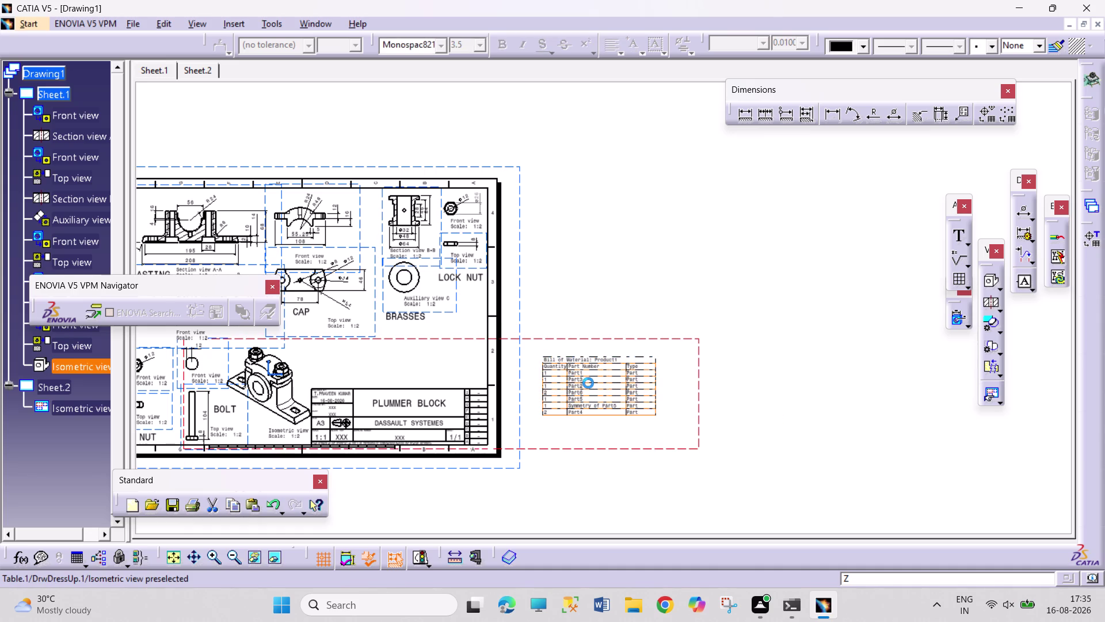
click(544, 357)
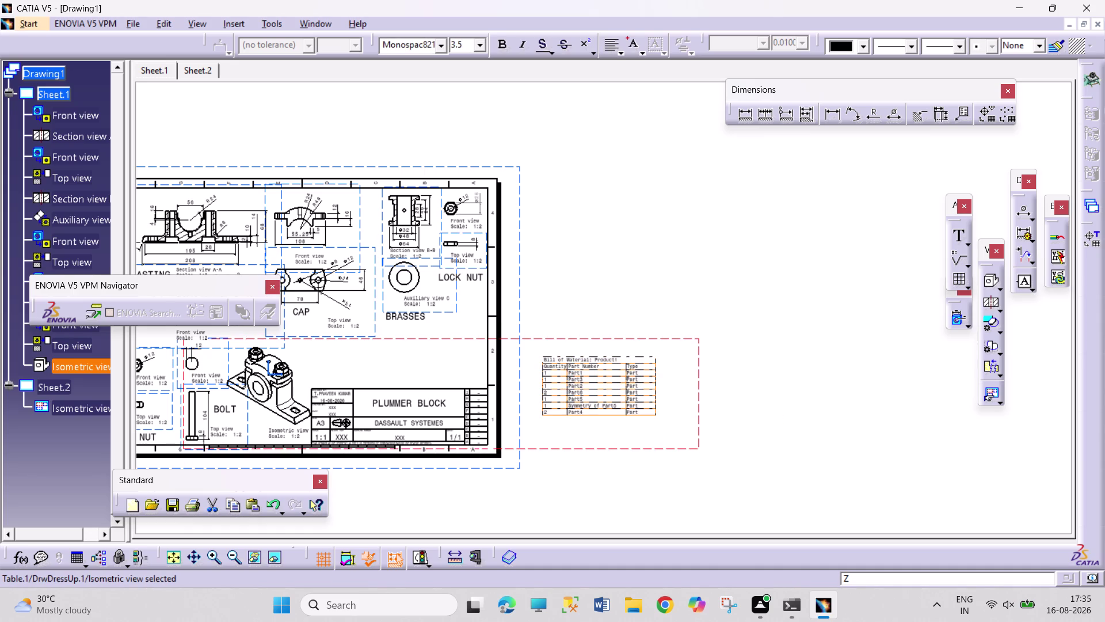
double_click(546, 357)
drag(539, 354, 531, 354)
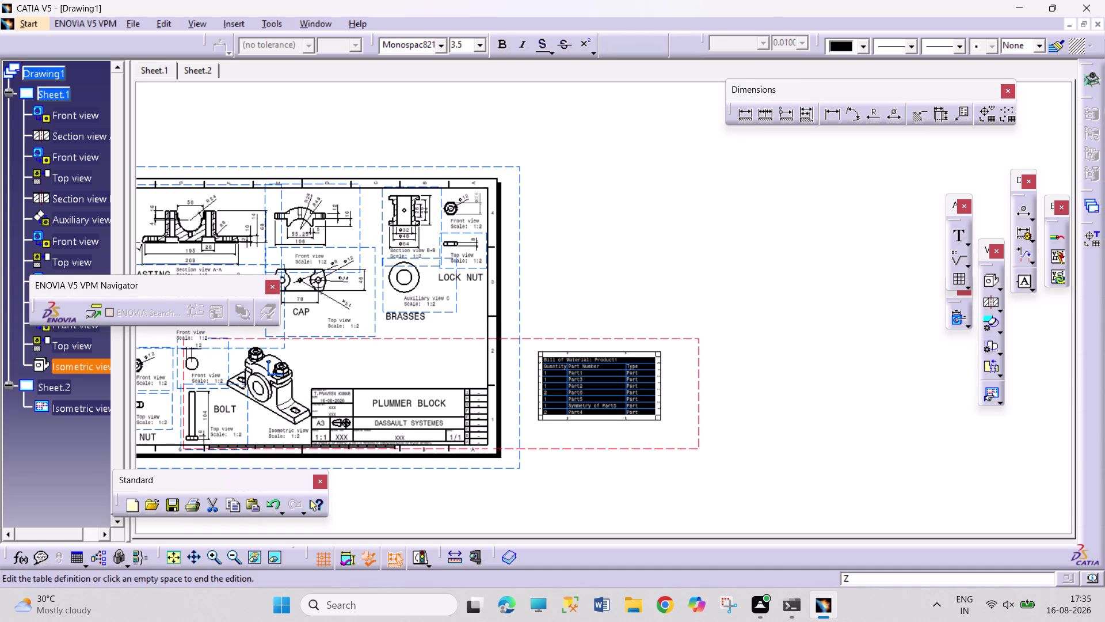
drag(531, 354, 483, 342)
triple_click(791, 406)
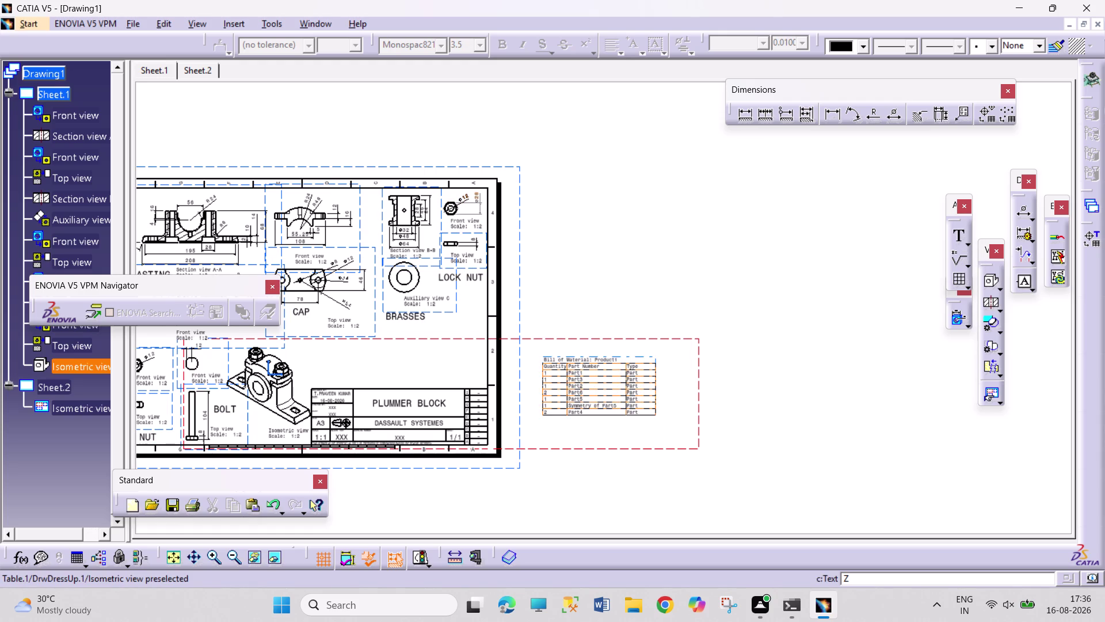
Drag the table inside the border, above the title block and below BRASSES.
drag(654, 379, 445, 358)
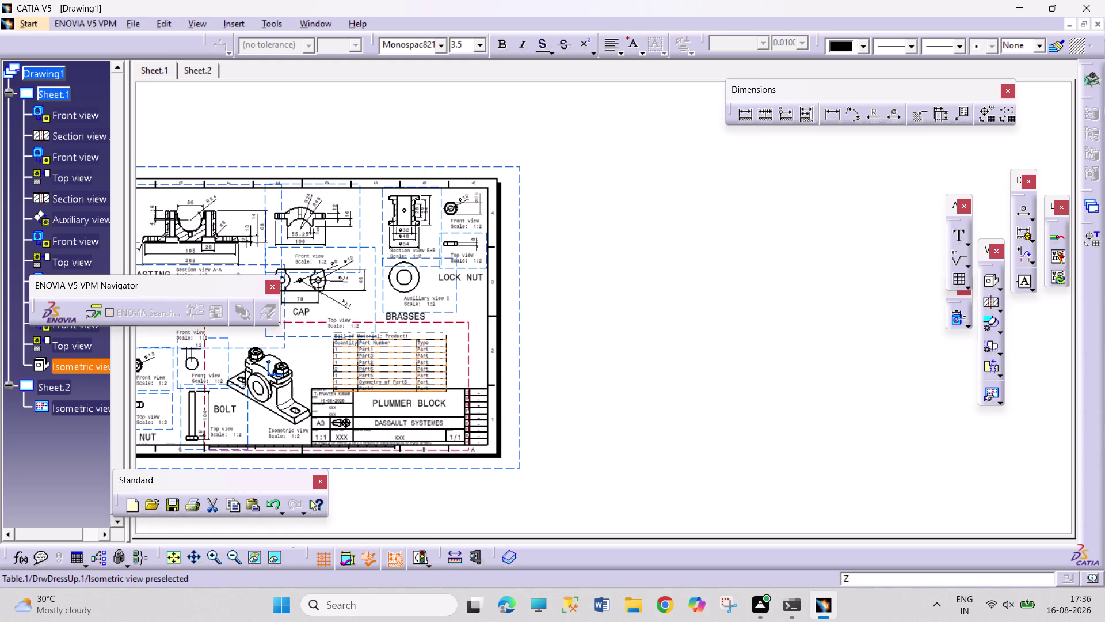
drag(445, 358, 481, 347)
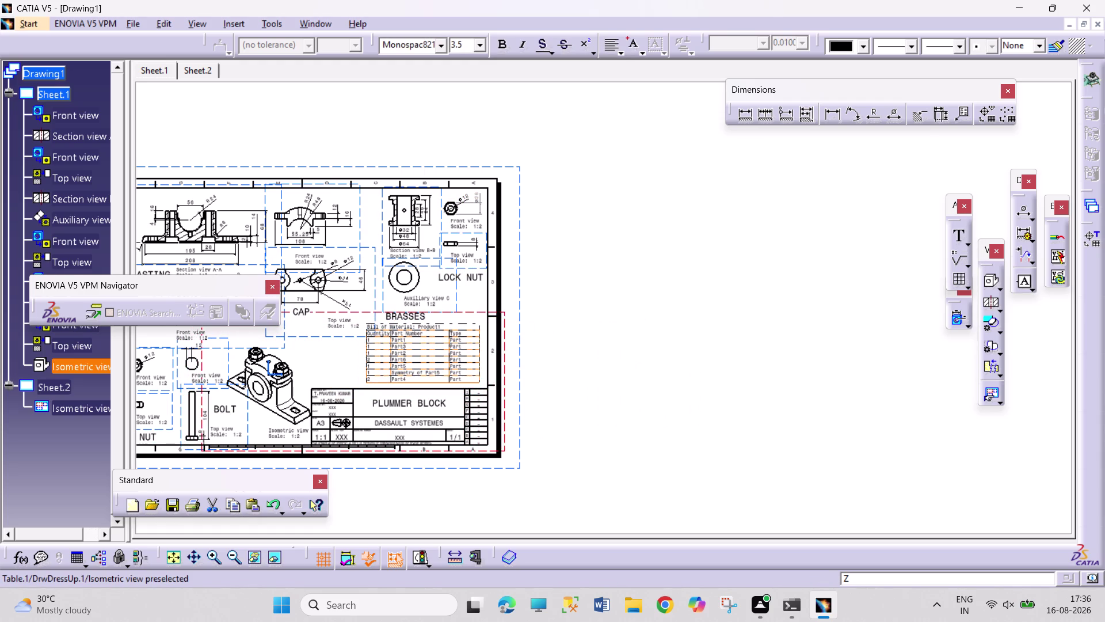
drag(482, 347, 483, 348)
drag(650, 366, 657, 367)
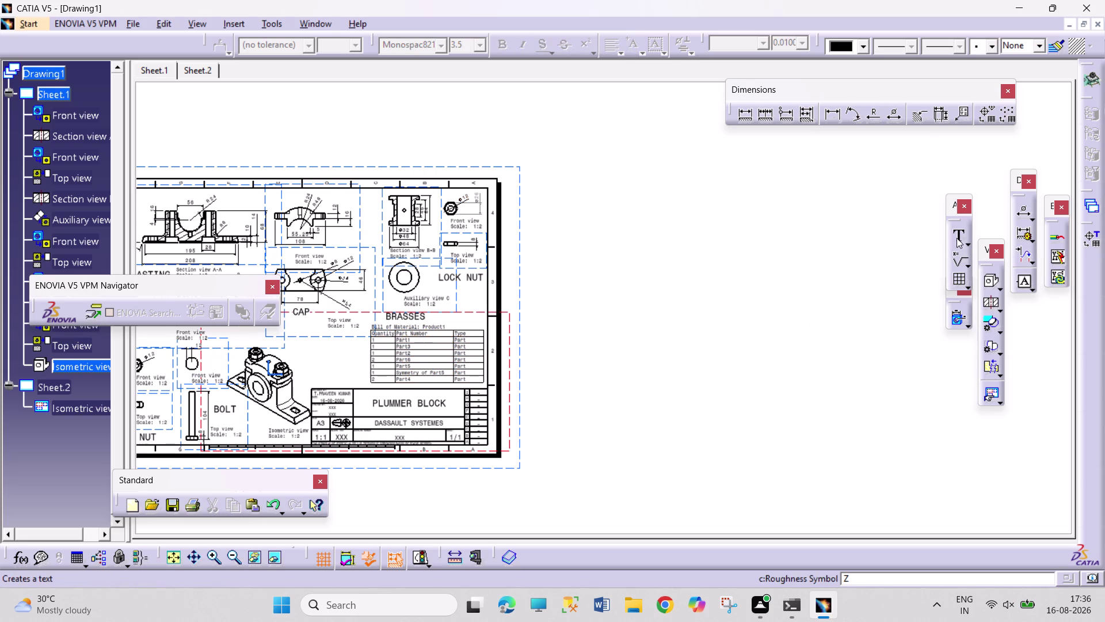
Add a text reading PLUMMER BLOCK beside the isometric view.
click(957, 238)
click(312, 362)
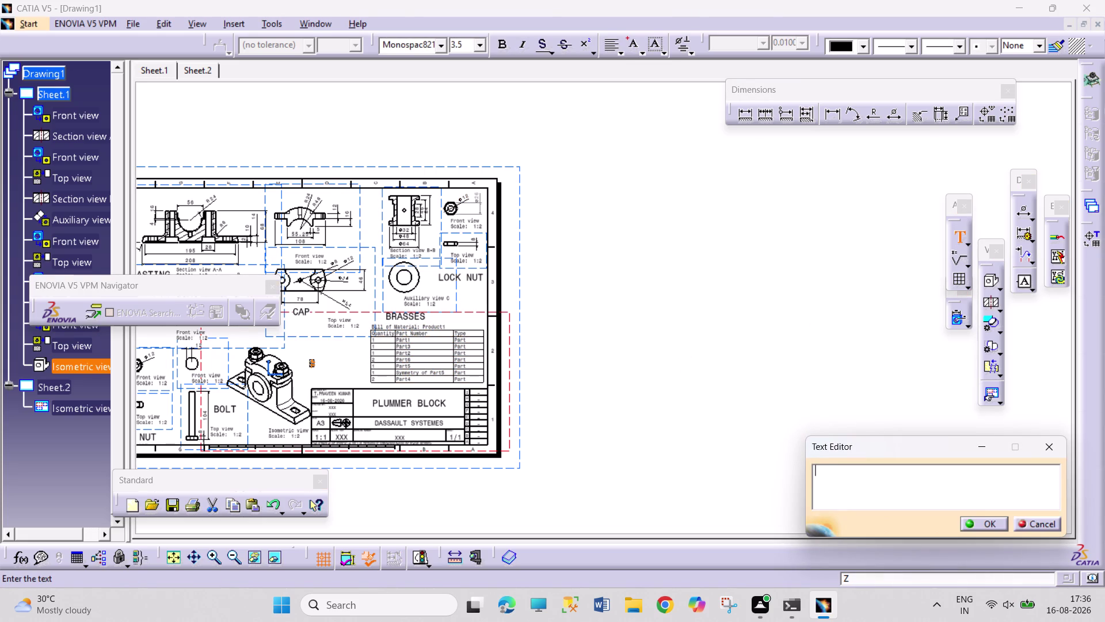
text(PLUMMER)
key(space)
text(BLOCK)
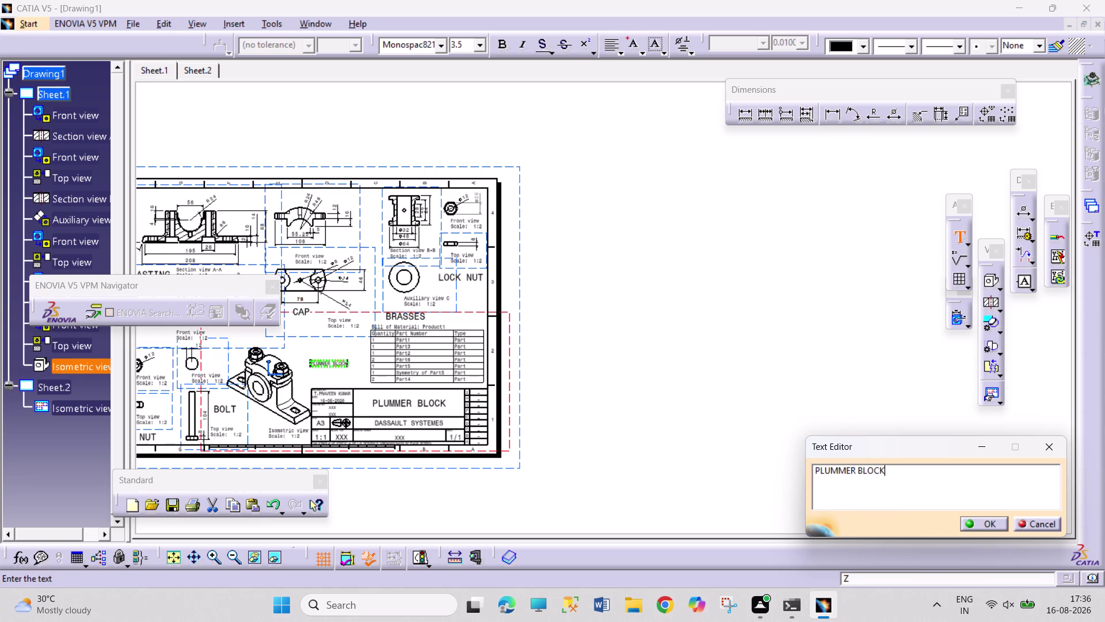
Enlarge the PLUMMER BLOCK text to size 10 and move it above the isometric view.
drag(887, 473, 782, 470)
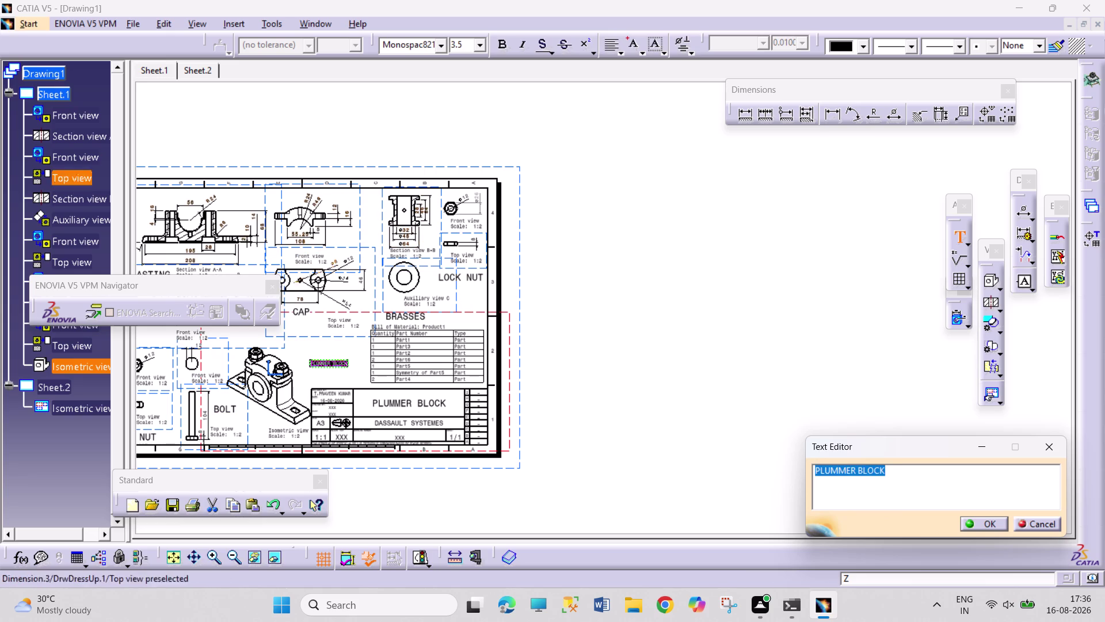
click(474, 47)
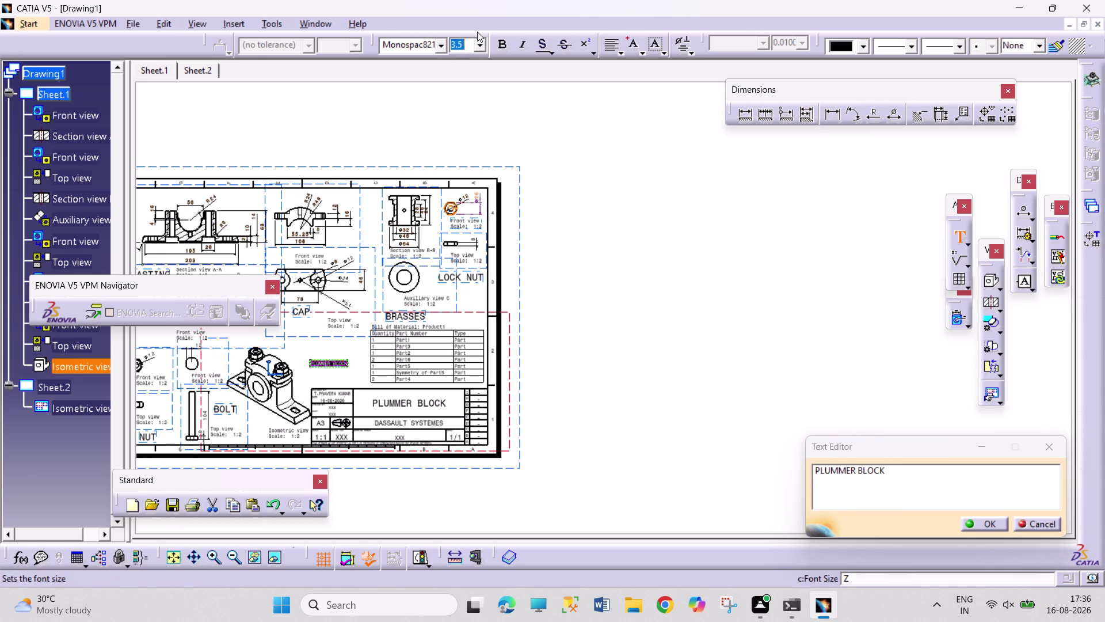
drag(477, 30, 479, 36)
click(483, 48)
drag(490, 92, 493, 105)
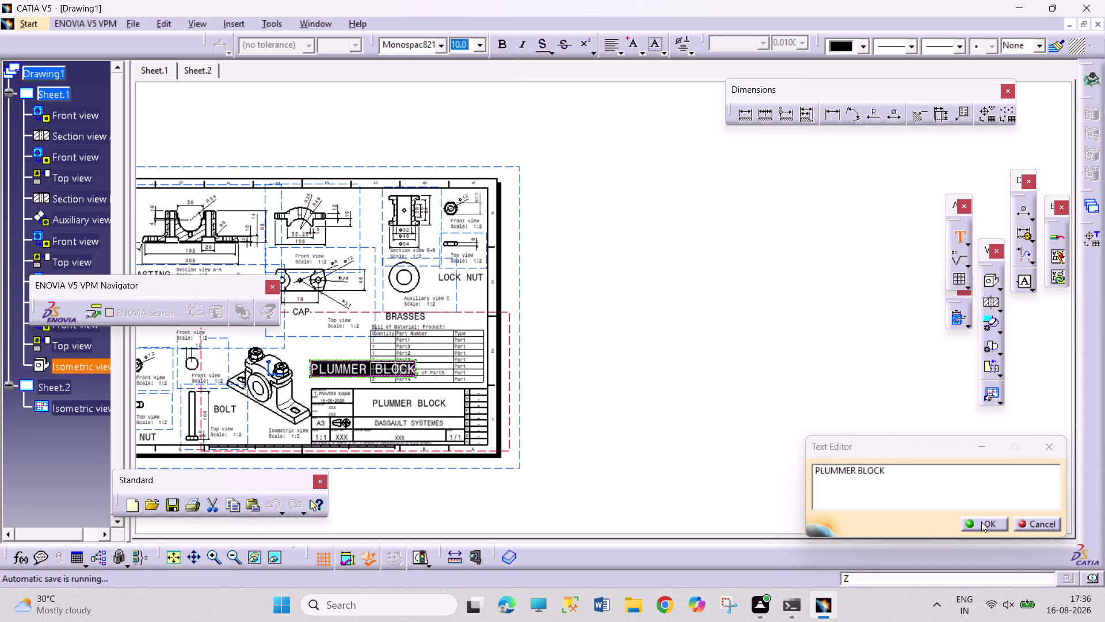
drag(981, 522, 969, 519)
drag(311, 359, 311, 358)
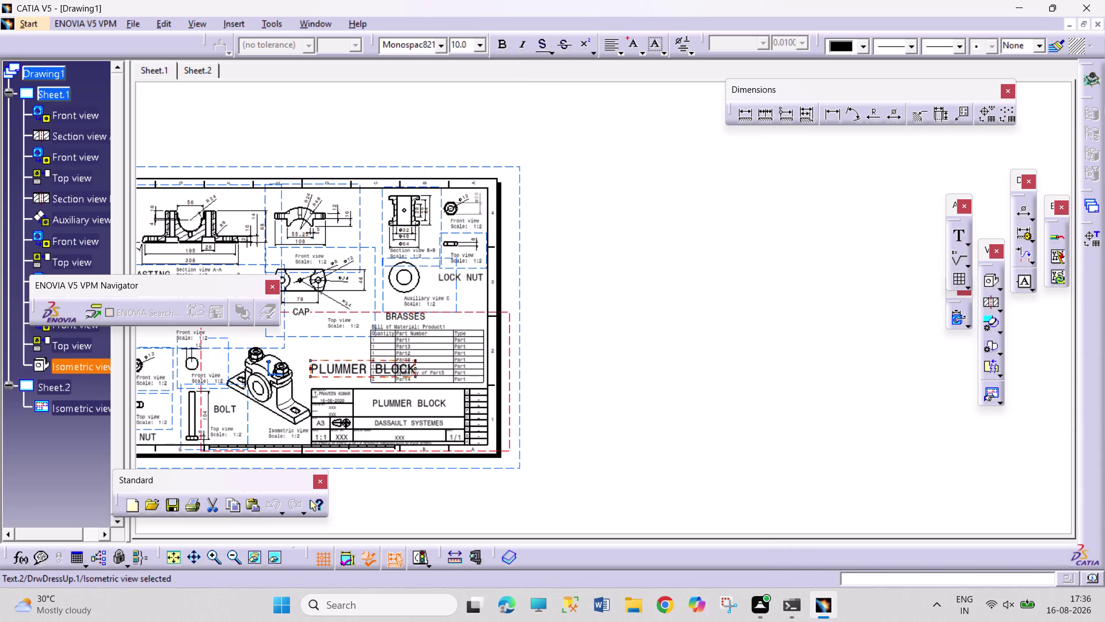
drag(311, 359, 285, 344)
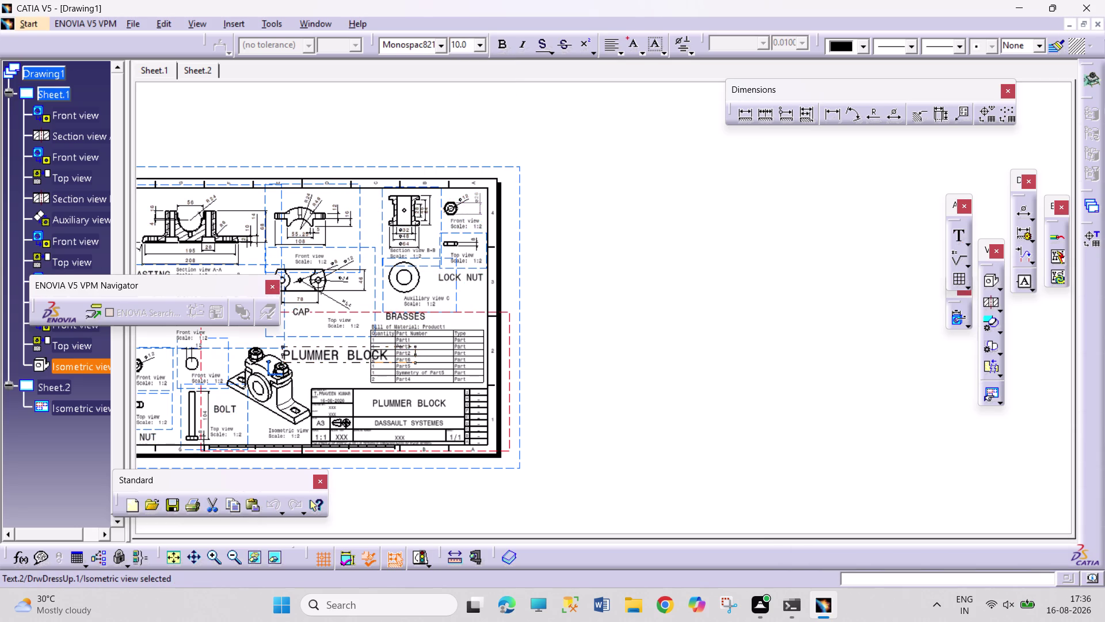